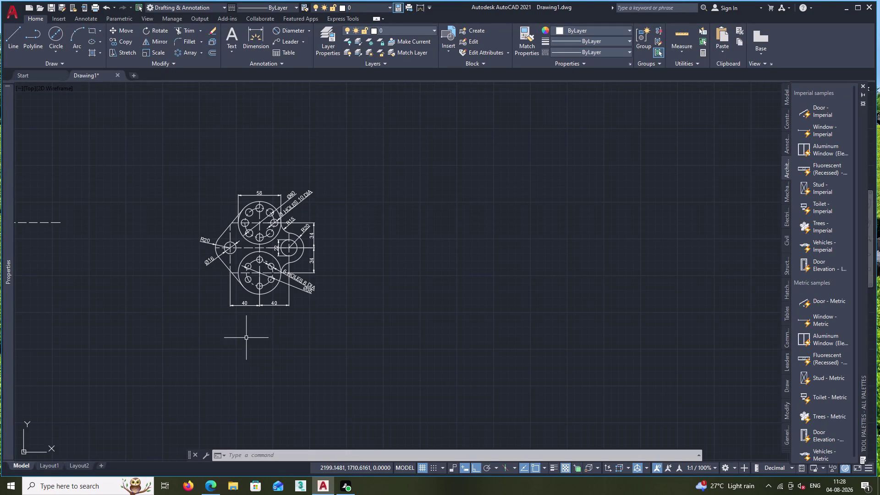
Draw a long horizontal line in blank space beside the existing drawings.
middle_drag(161, 212, 304, 292)
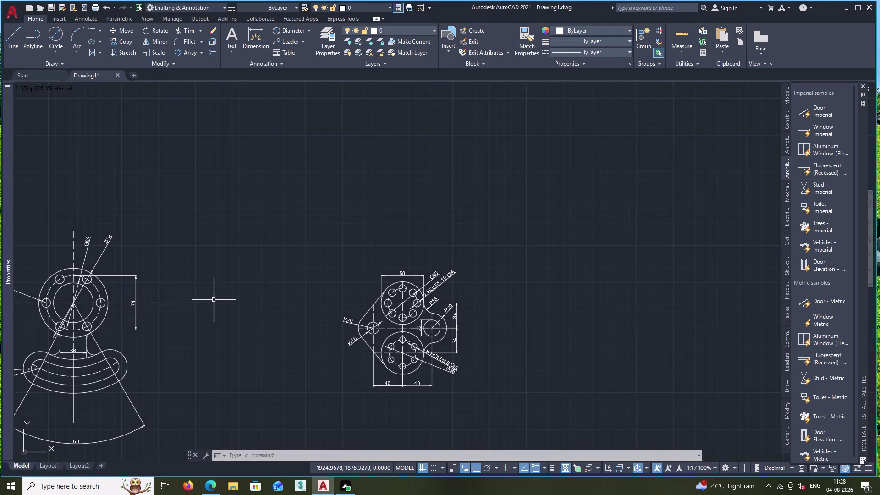
middle_drag(513, 324, 382, 296)
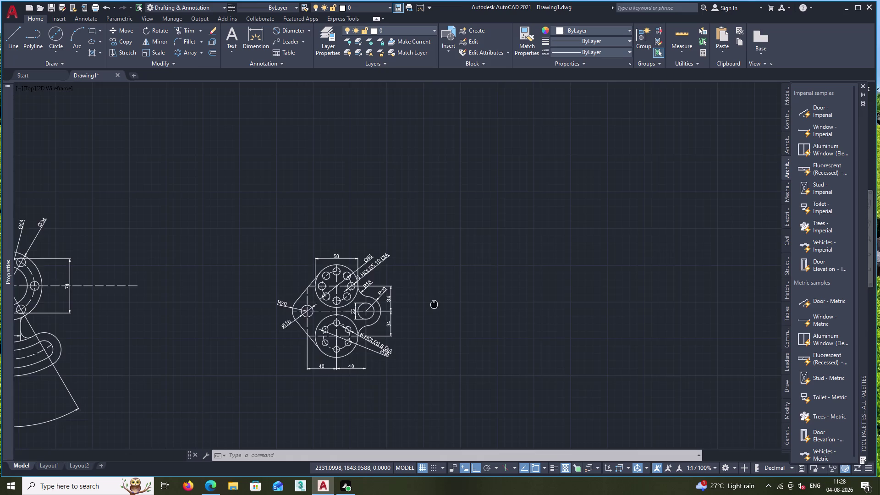
middle_drag(381, 296, 123, 269)
click(8, 43)
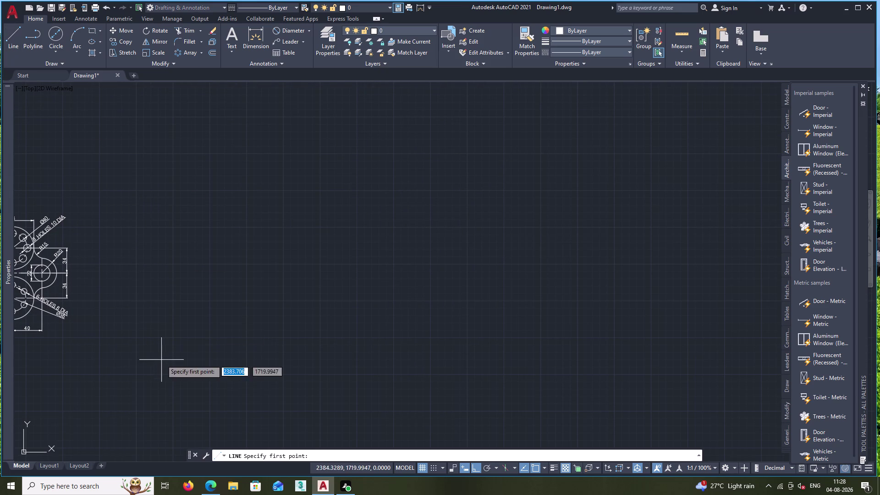
click(166, 280)
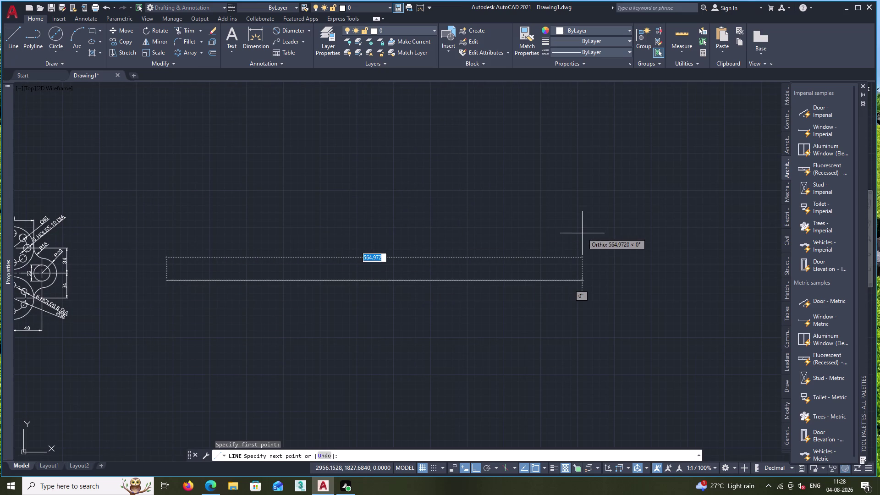
double_click(576, 256)
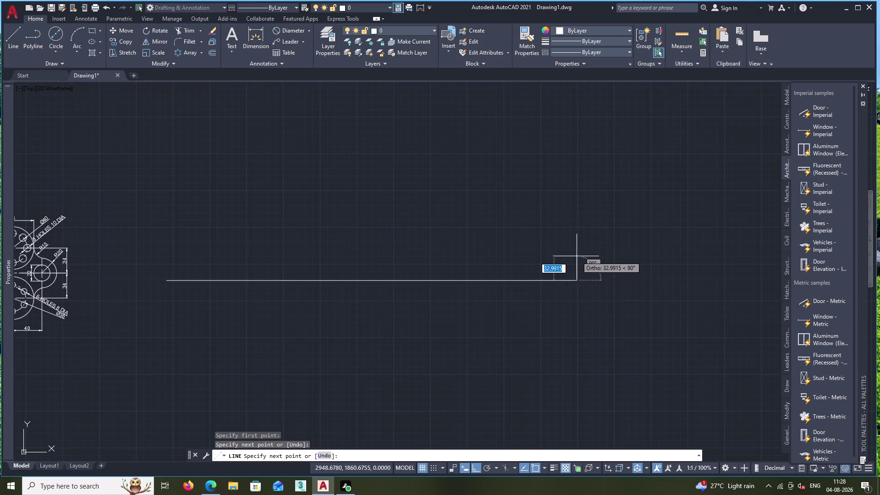
key(Escape)
Draw a vertical line crossing the horizontal line.
key(space)
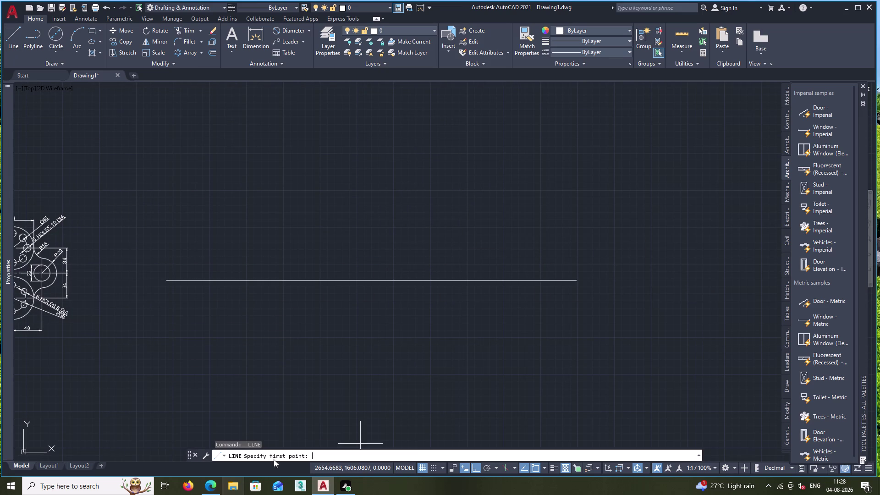
drag(341, 418, 345, 372)
click(289, 89)
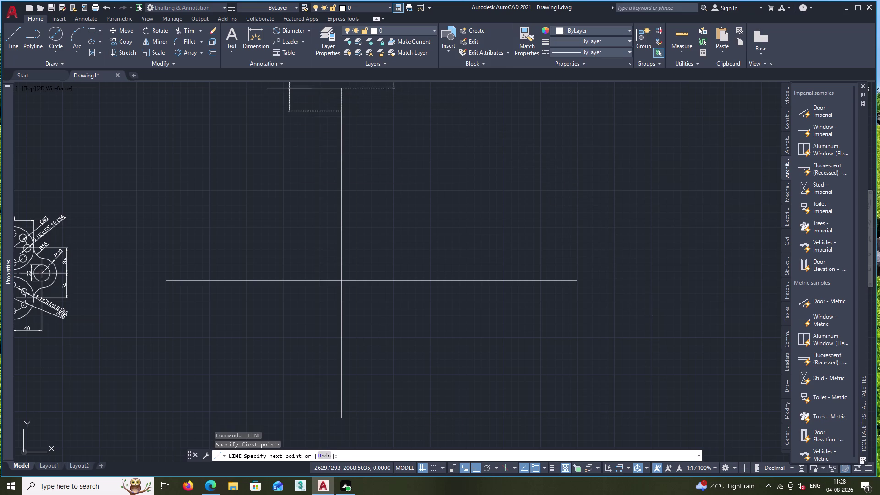
key(Escape)
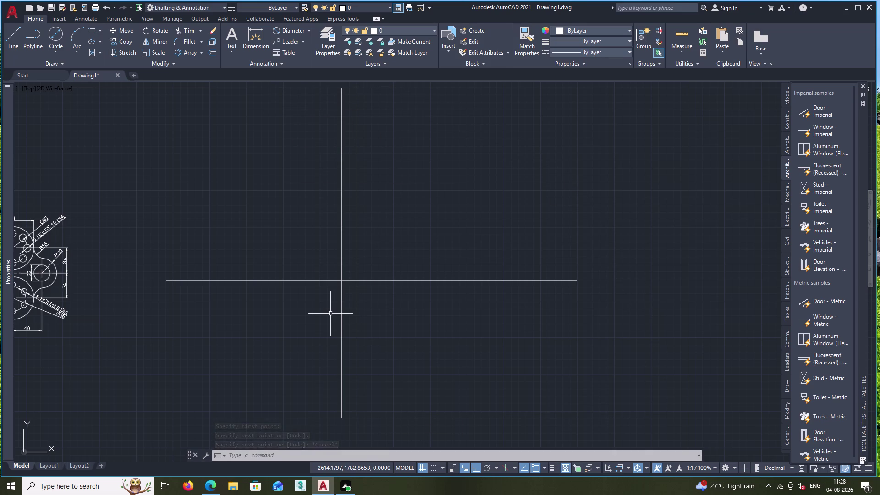
click(53, 38)
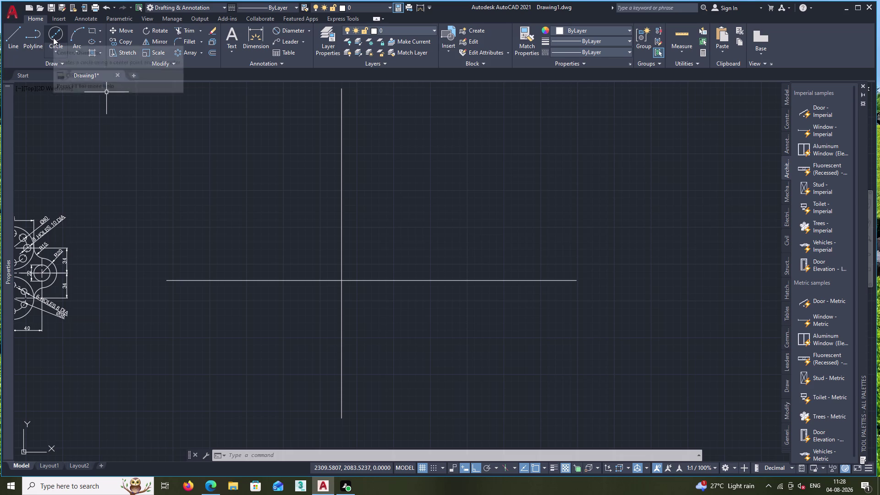
Draw a 38-diameter circle centred on the line intersection, then select the horizontal line.
click(342, 280)
text(38)
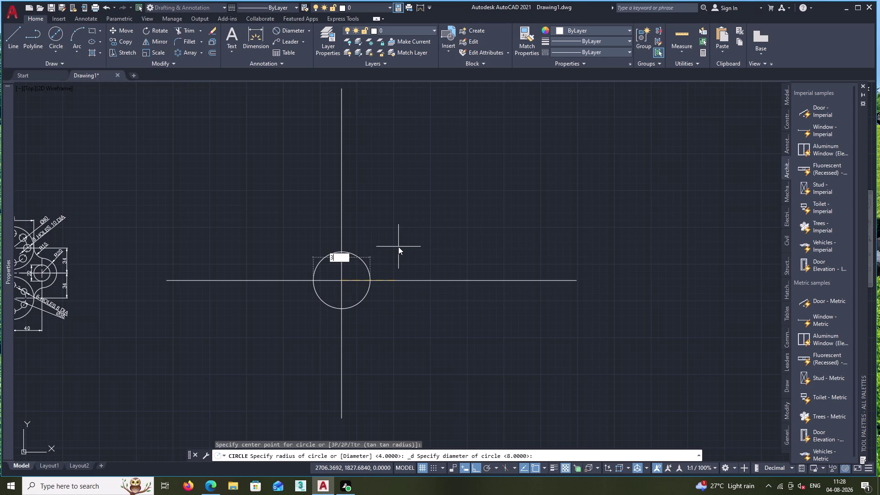
key(Return)
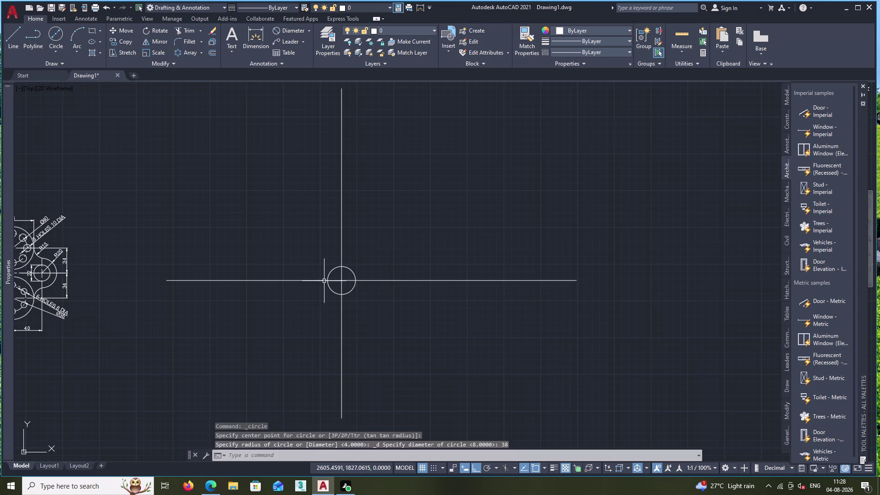
scroll(up, 3)
middle_drag(336, 285, 336, 242)
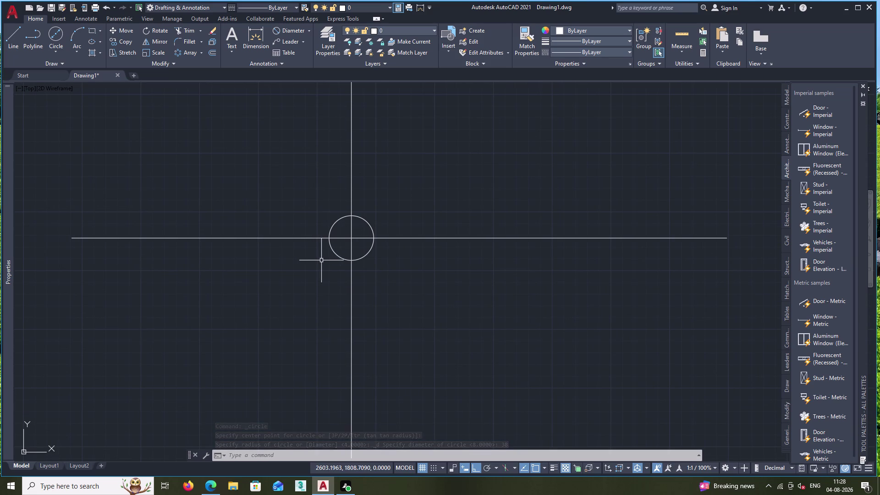
click(445, 239)
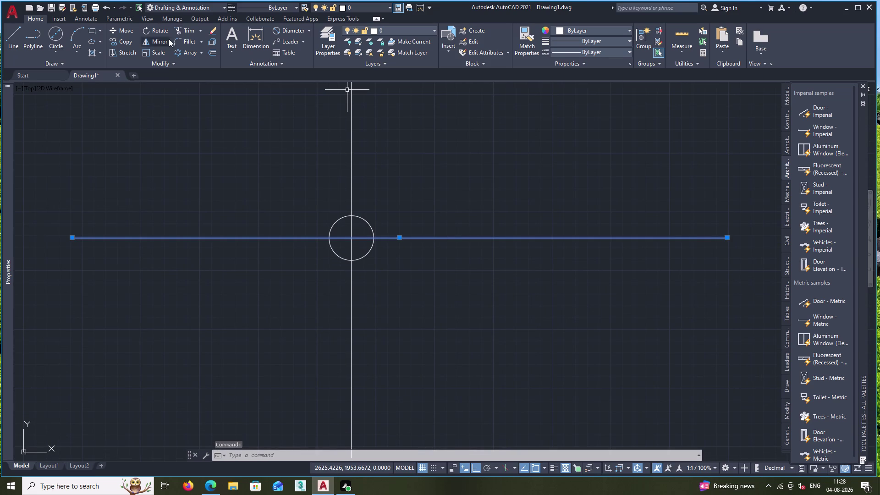
click(212, 54)
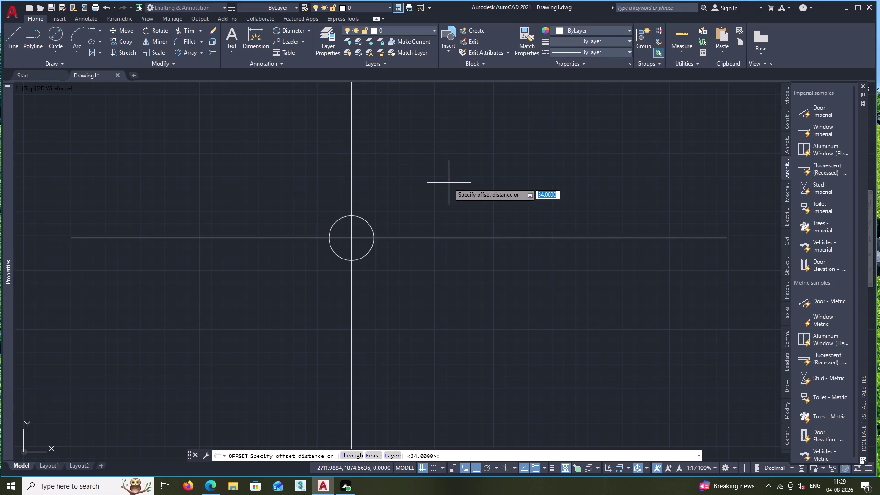
Offset the horizontal line 120 units upward.
text(120)
key(Return)
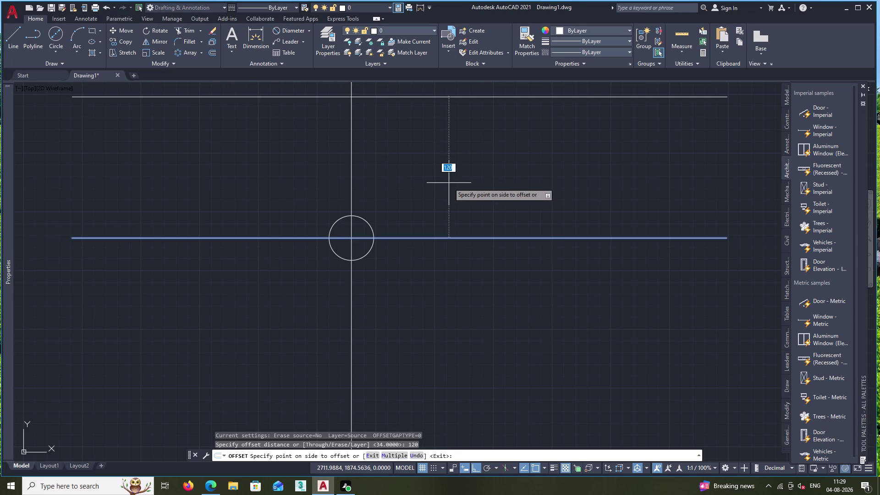
click(448, 183)
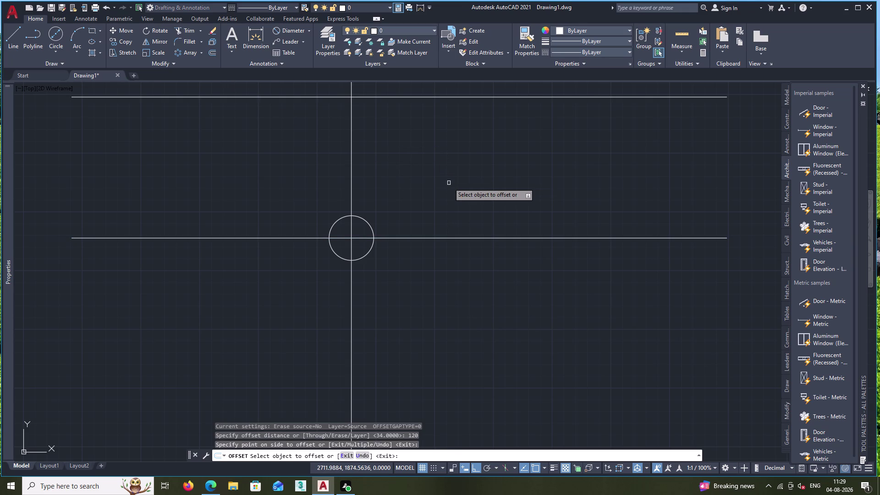
click(449, 239)
Offset the horizontal line 70 downward and the vertical line 38 to the left.
text(7)
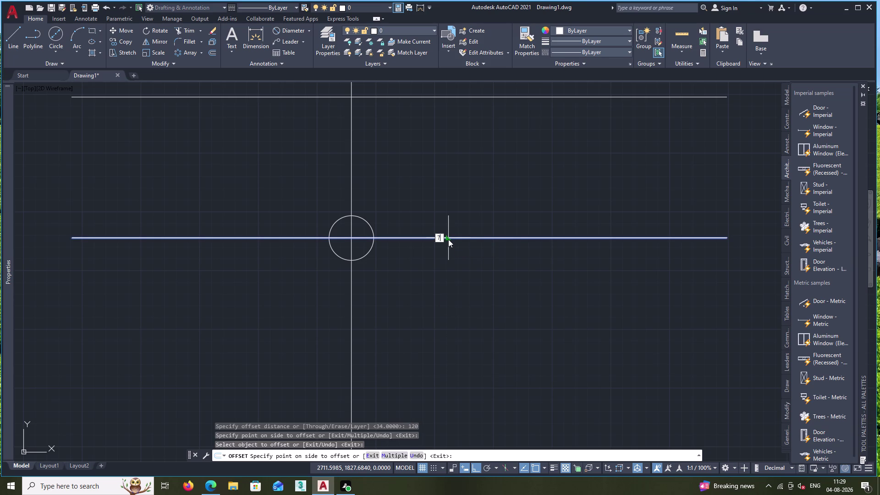
text(0)
key(Return)
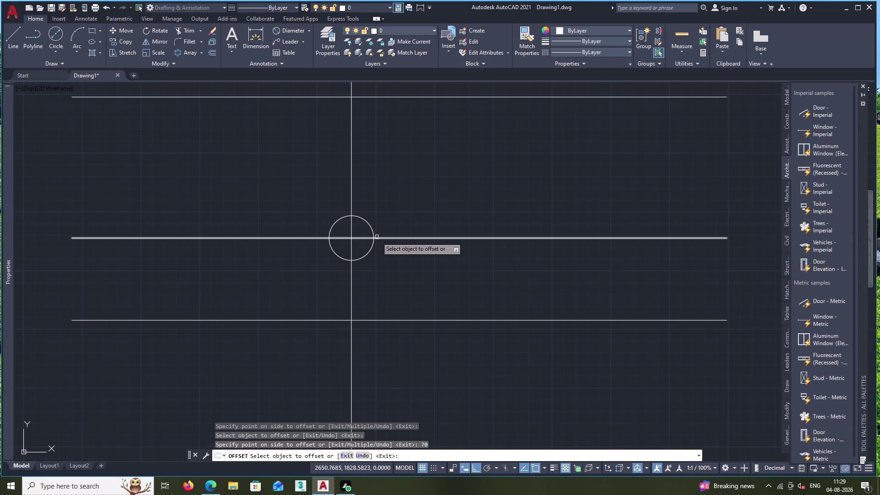
click(350, 194)
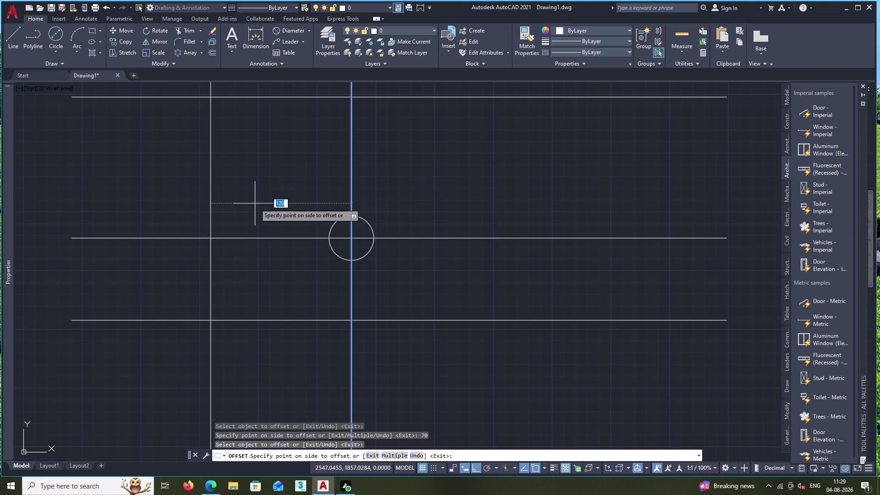
text(38)
key(Return)
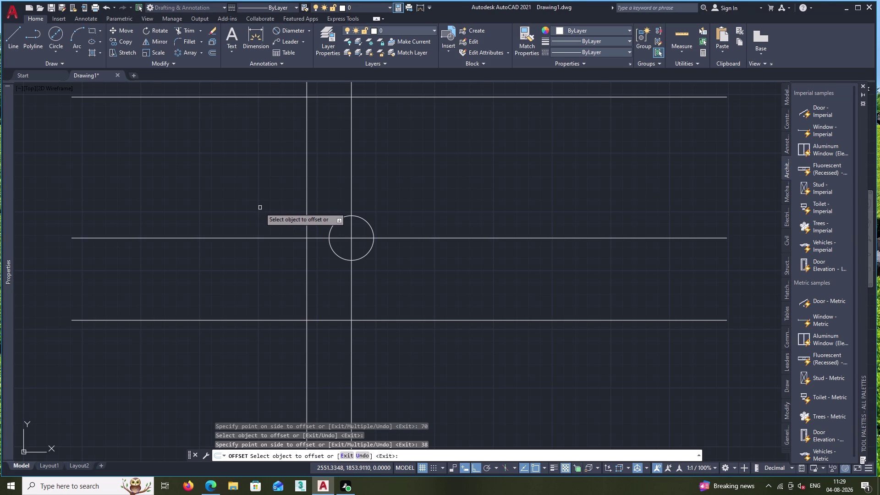
key(Escape)
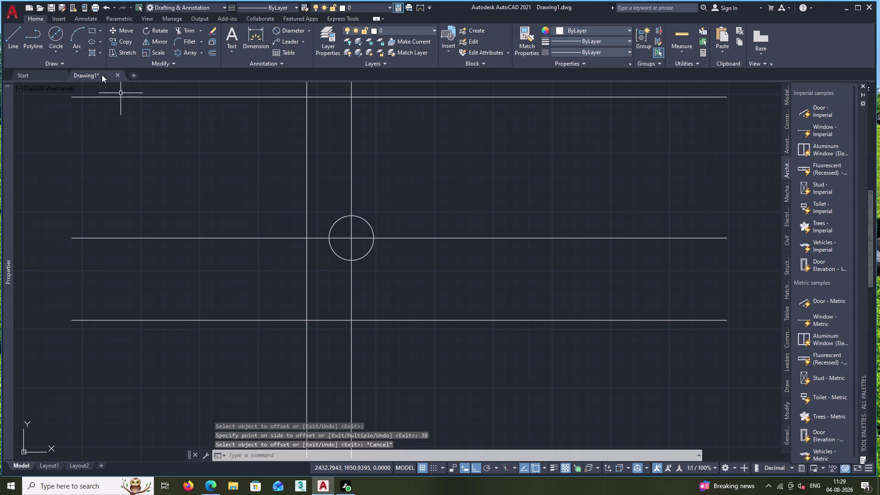
click(52, 35)
middle_drag(154, 162, 119, 234)
scroll(down, 3)
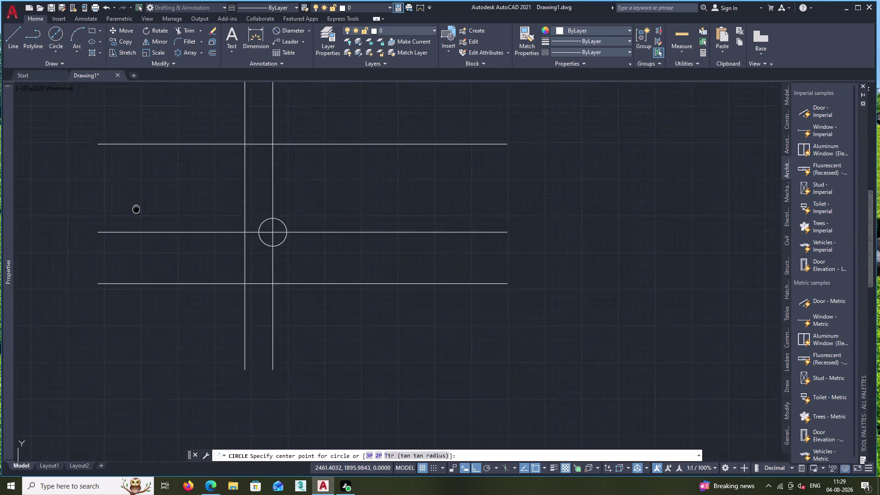
middle_drag(119, 234, 116, 238)
scroll(up, 3)
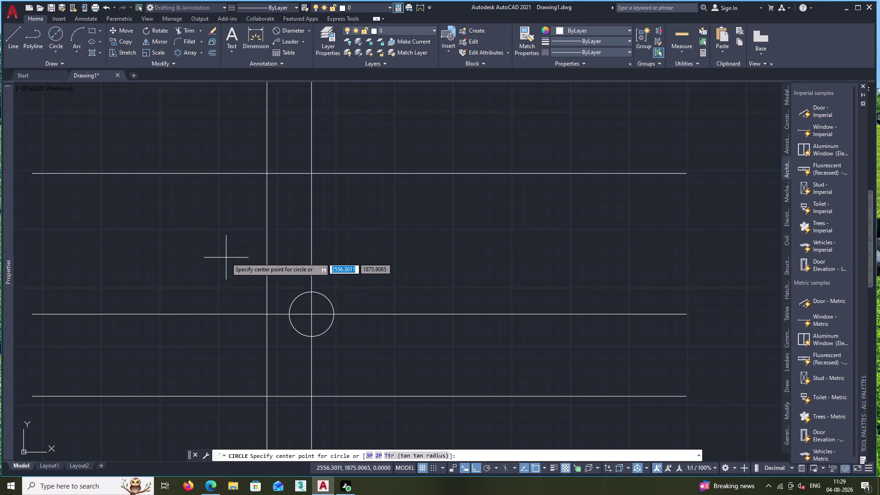
middle_drag(215, 269, 238, 196)
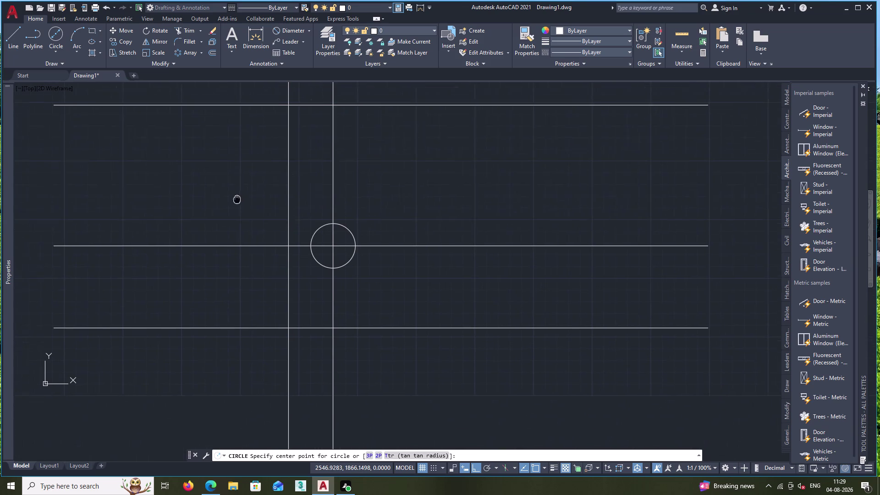
middle_drag(238, 197, 239, 194)
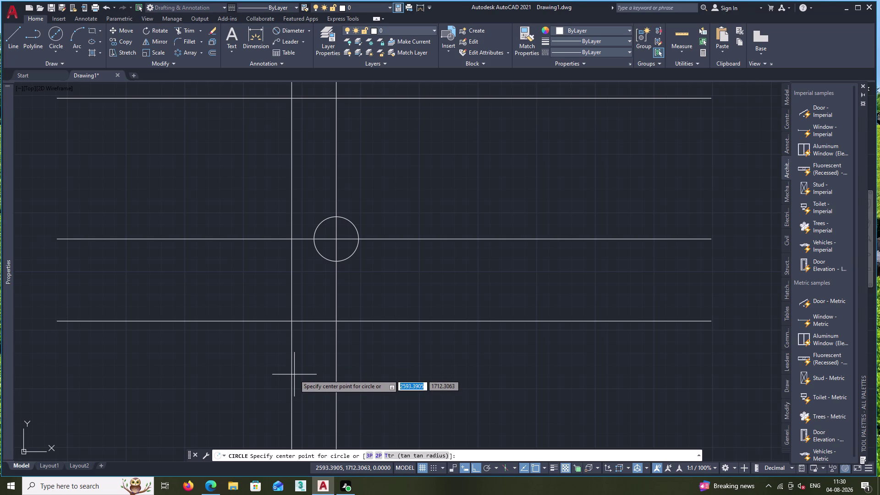
key(Escape)
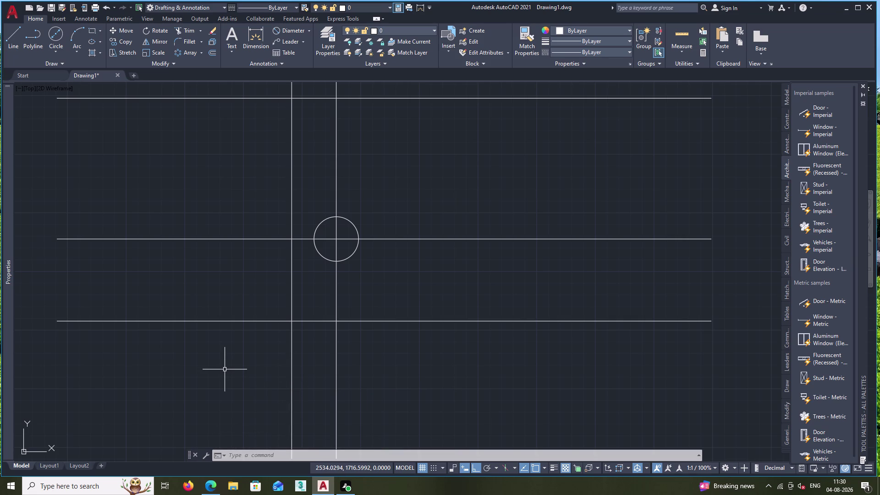
click(291, 147)
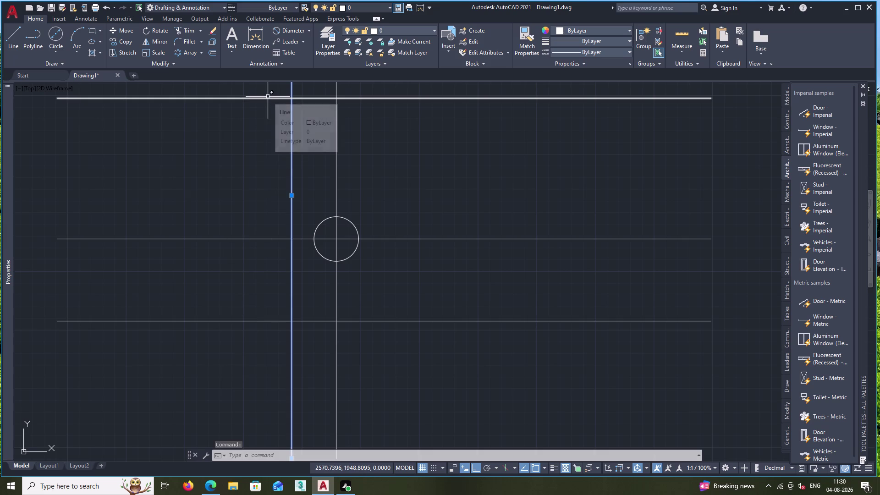
key(Escape)
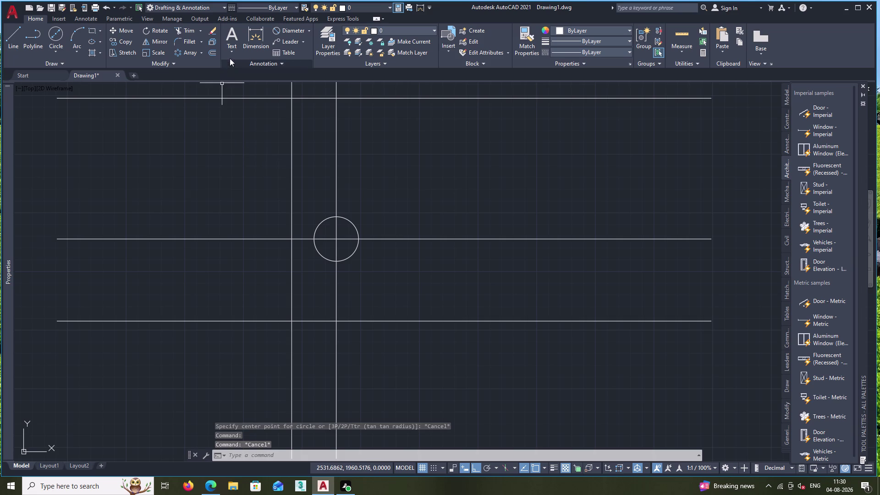
click(186, 28)
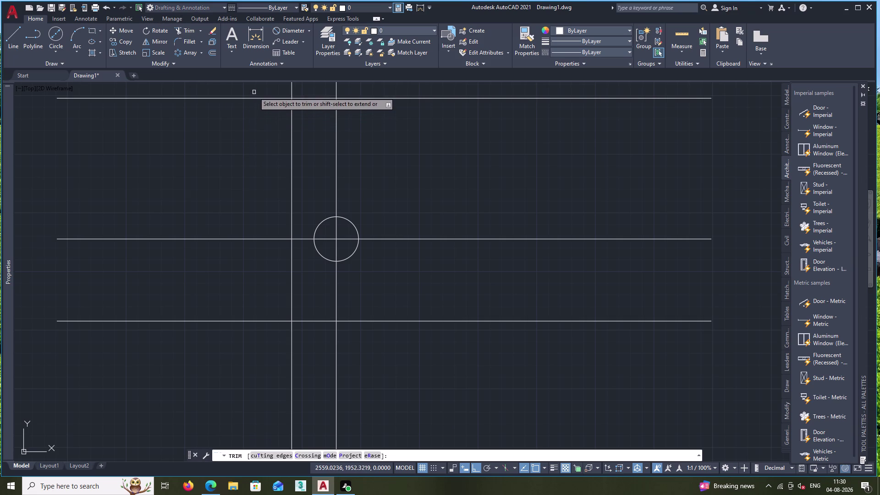
Try fence-trimming the top line's left stub at the right vertical, then cancel.
drag(253, 92, 242, 125)
middle_drag(269, 98, 267, 132)
scroll(down, 3)
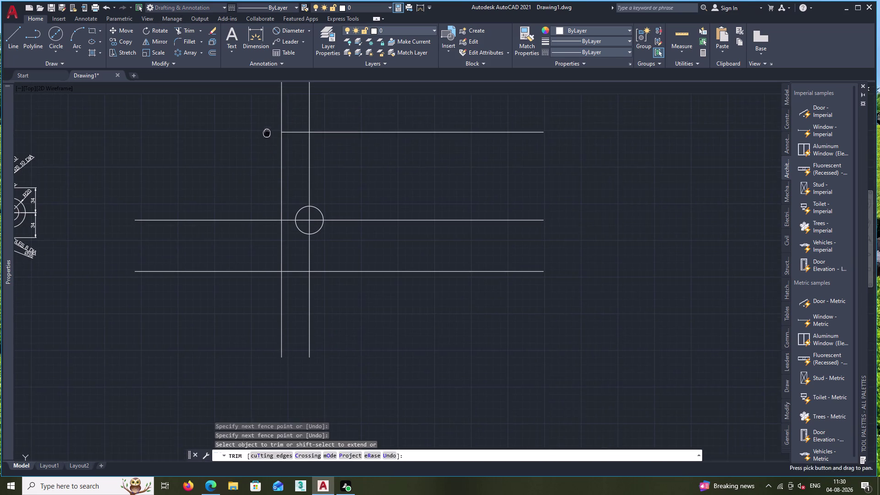
drag(269, 114, 372, 104)
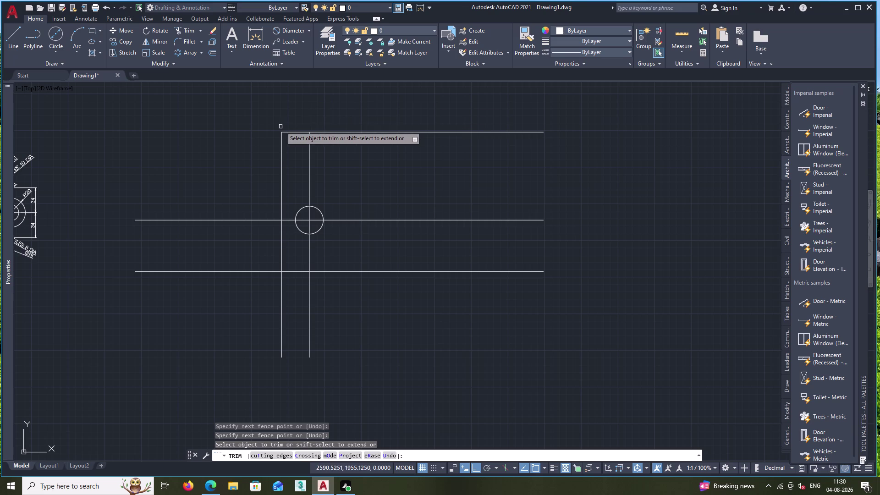
drag(291, 119, 293, 140)
drag(289, 127, 268, 131)
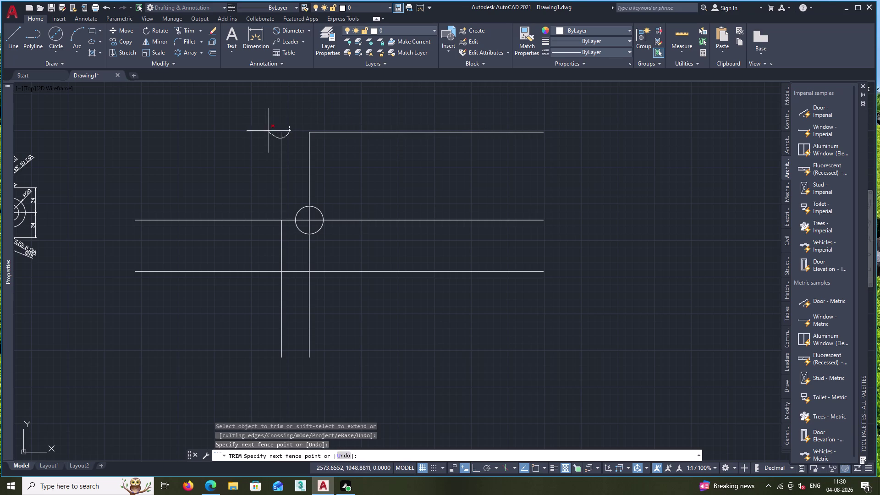
drag(268, 131, 268, 129)
key(Escape)
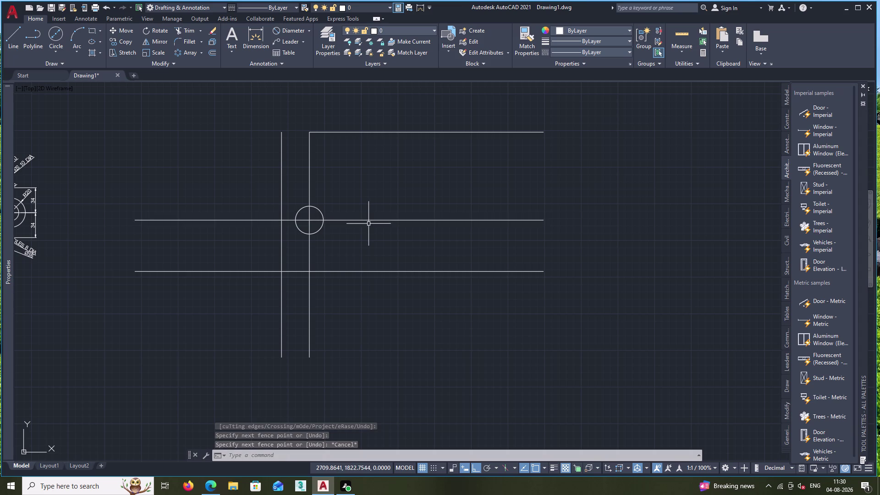
key(Escape)
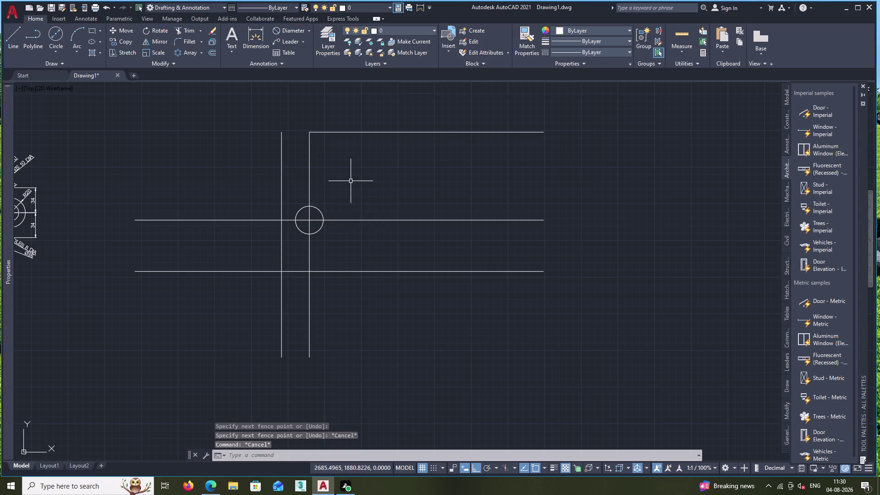
Recentre the view on the circle and select the lower horizontal line.
scroll(up, 3)
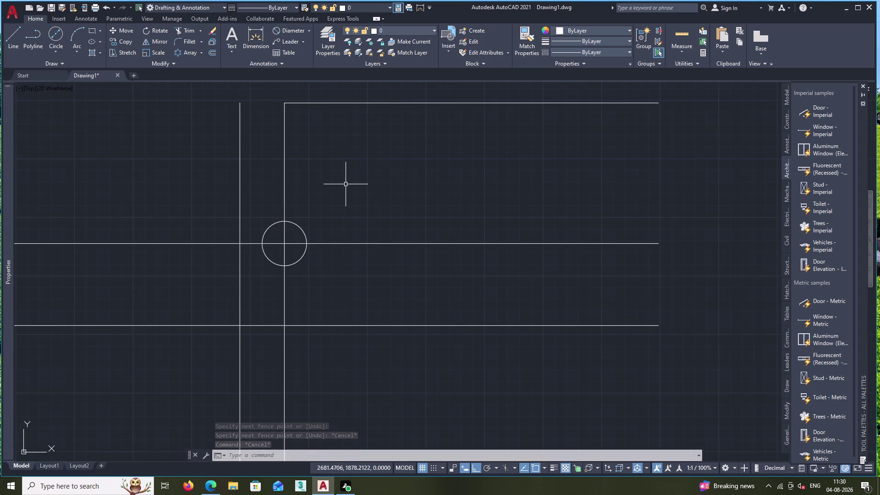
middle_click(345, 184)
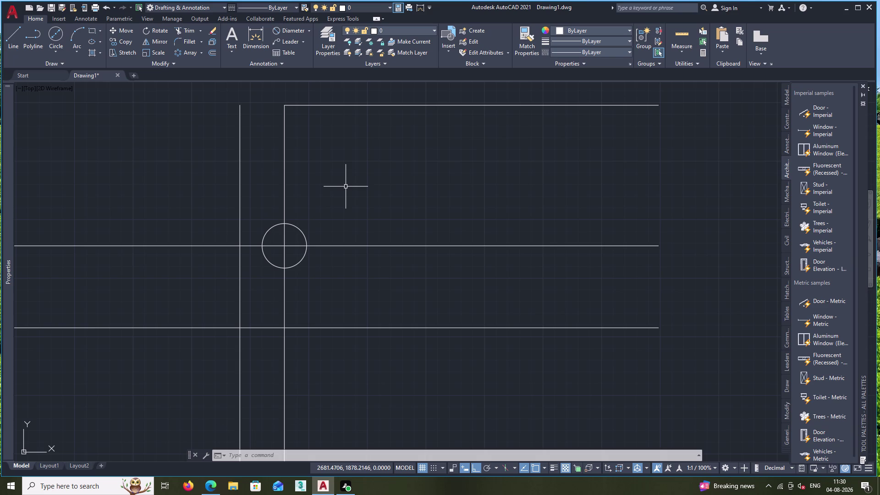
middle_drag(343, 309, 346, 308)
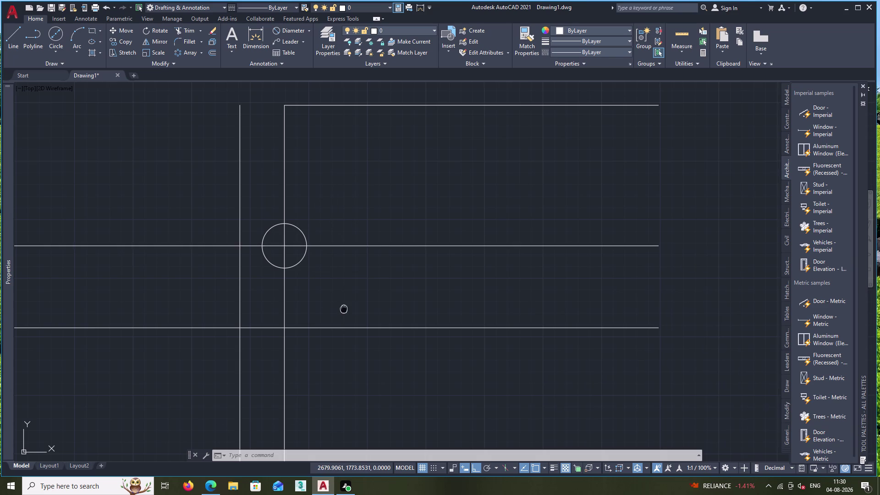
middle_drag(345, 309, 391, 267)
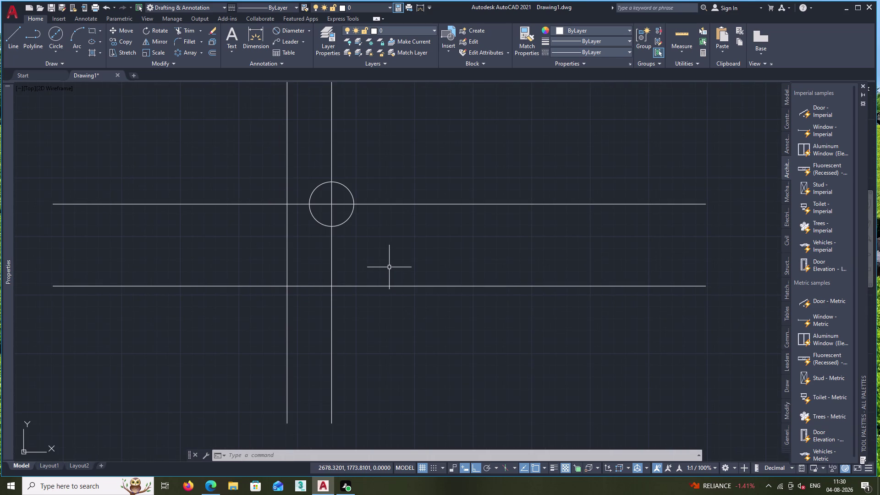
click(269, 286)
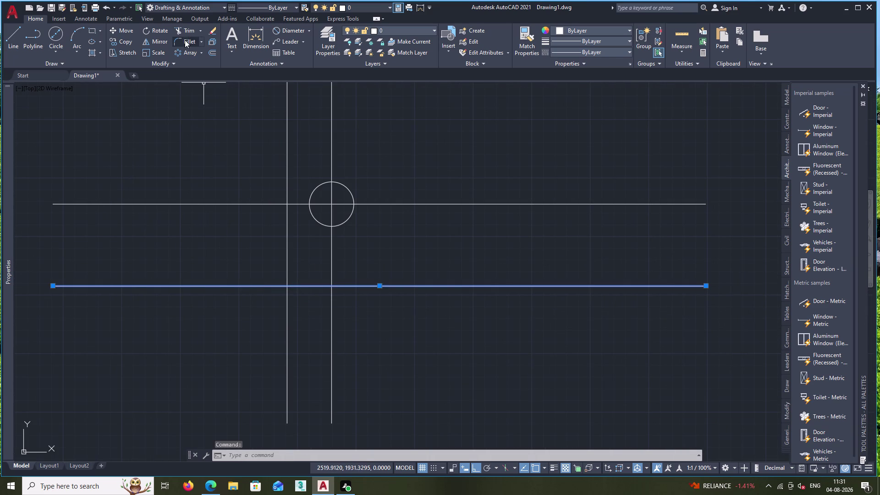
click(209, 53)
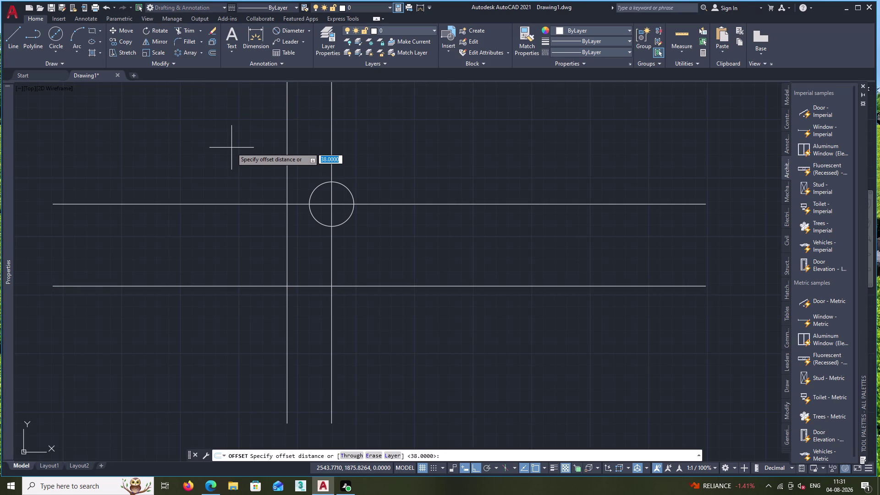
text(144)
key(Return)
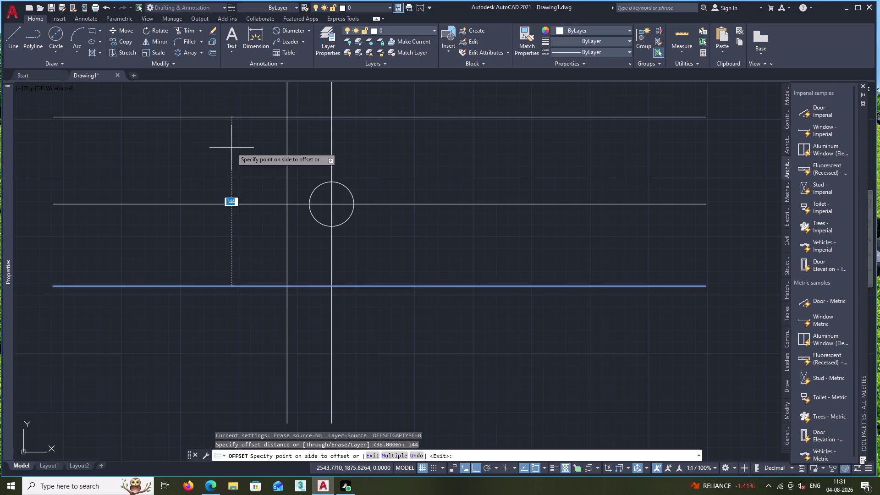
scroll(down, 3)
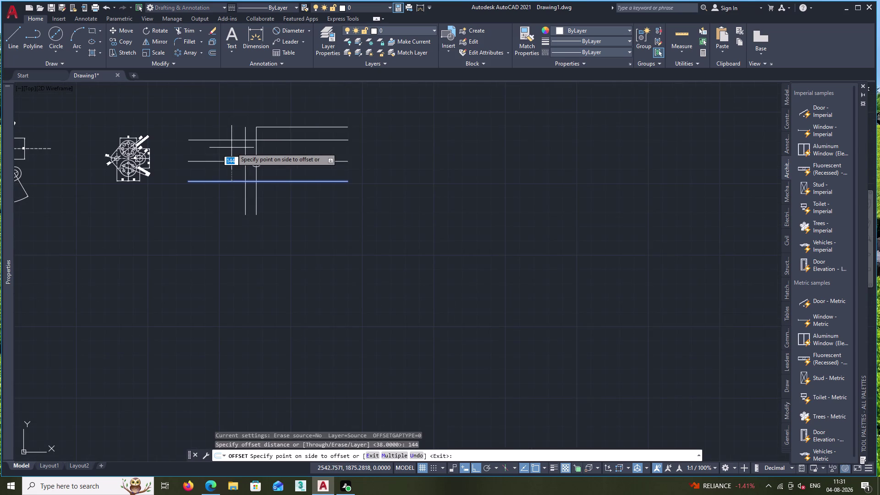
scroll(up, 3)
click(232, 148)
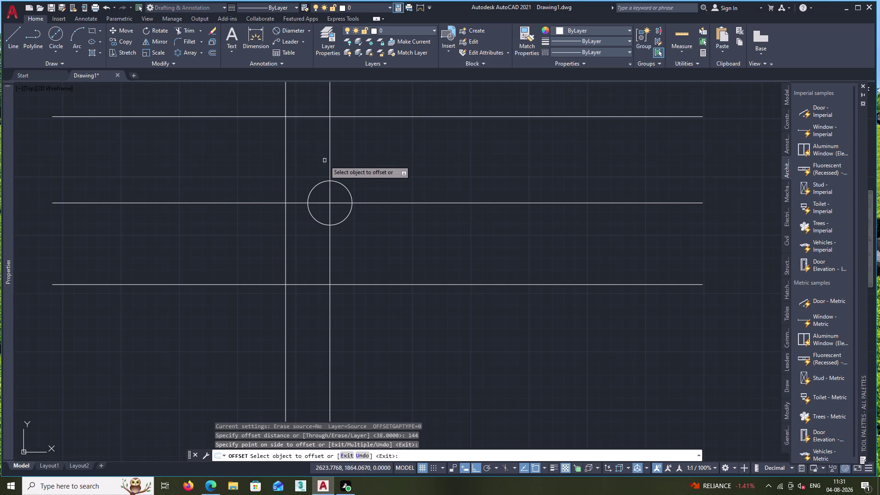
middle_drag(381, 161, 377, 207)
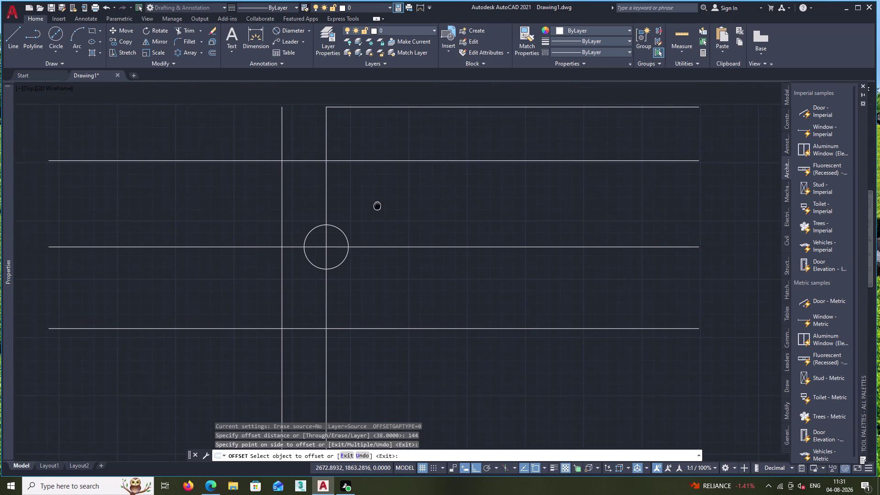
middle_drag(378, 207, 377, 211)
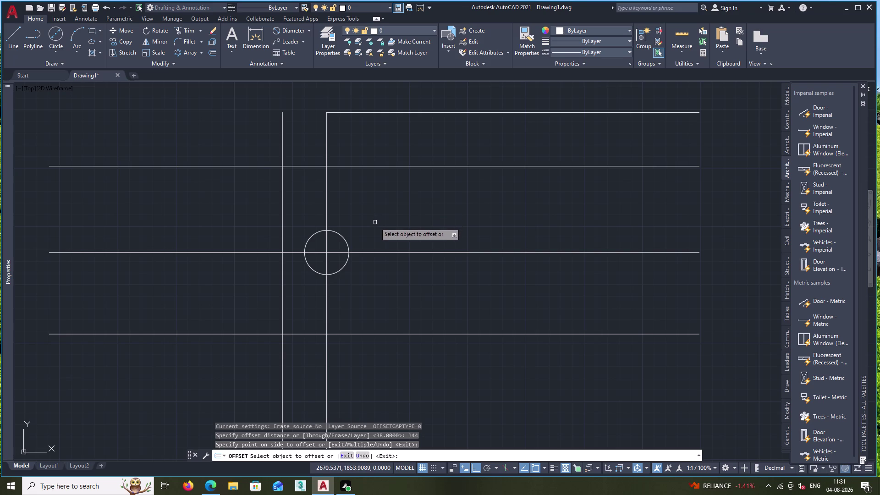
key(Escape)
key(ctrl+z)
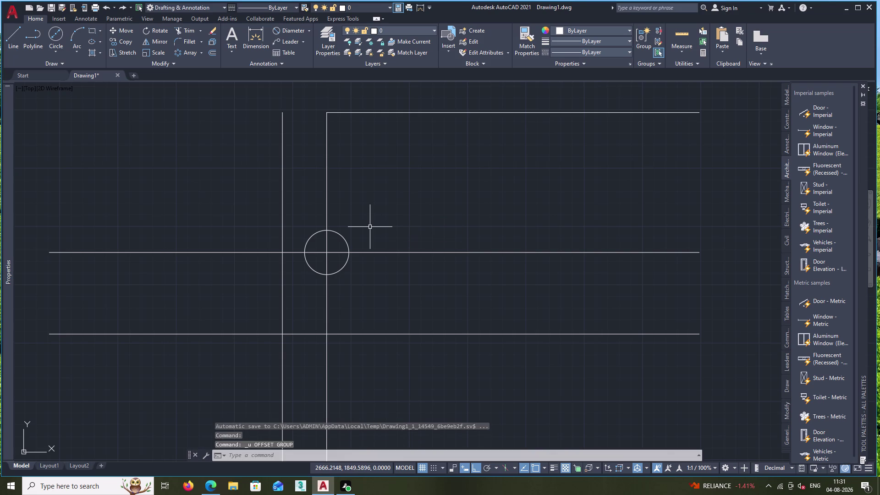
key(ctrl+z)
Select and delete several construction lines, then undo the deletion.
drag(245, 202, 246, 299)
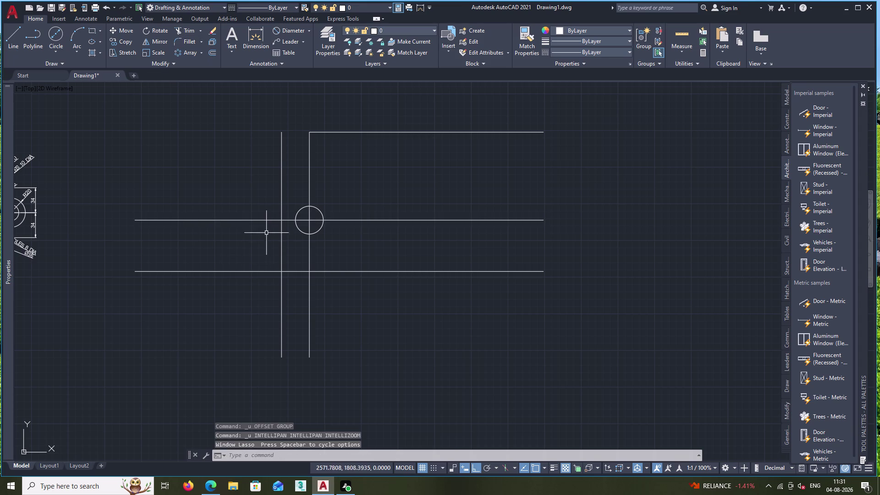
click(258, 221)
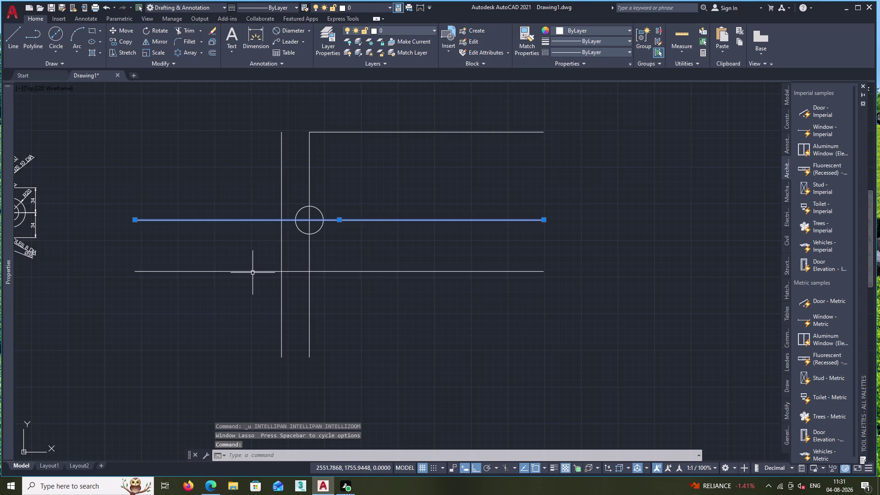
click(252, 272)
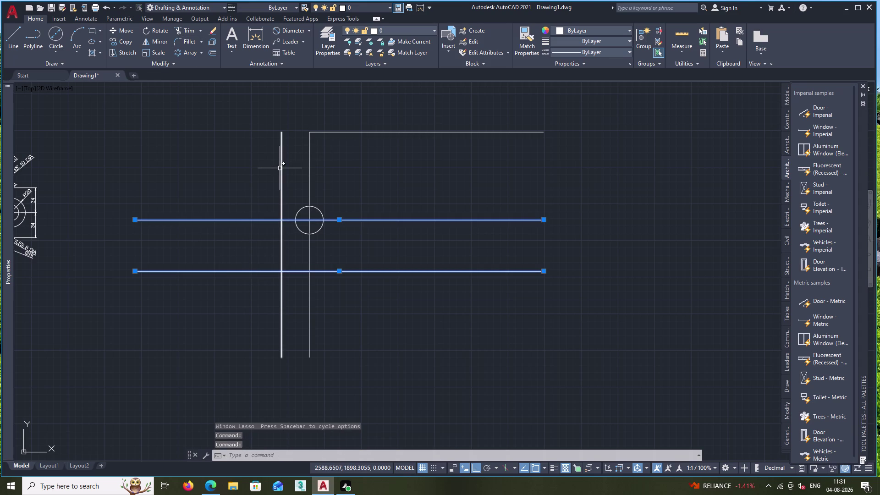
double_click(281, 168)
click(332, 165)
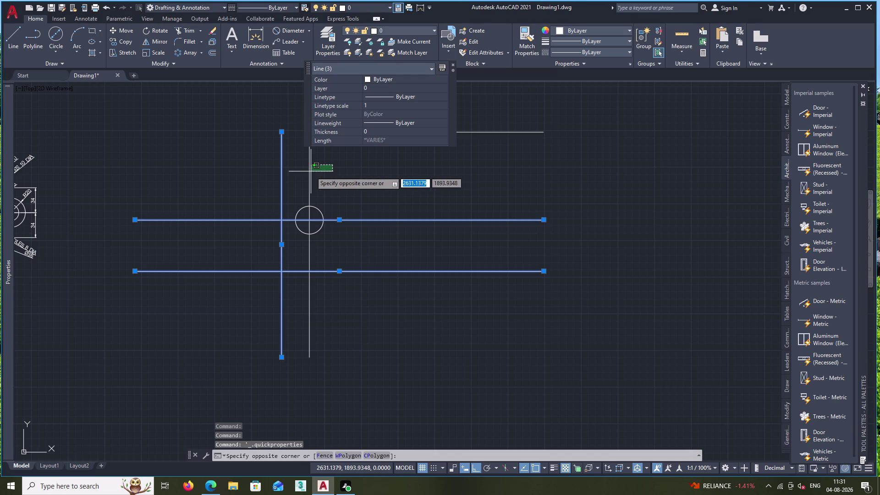
click(308, 174)
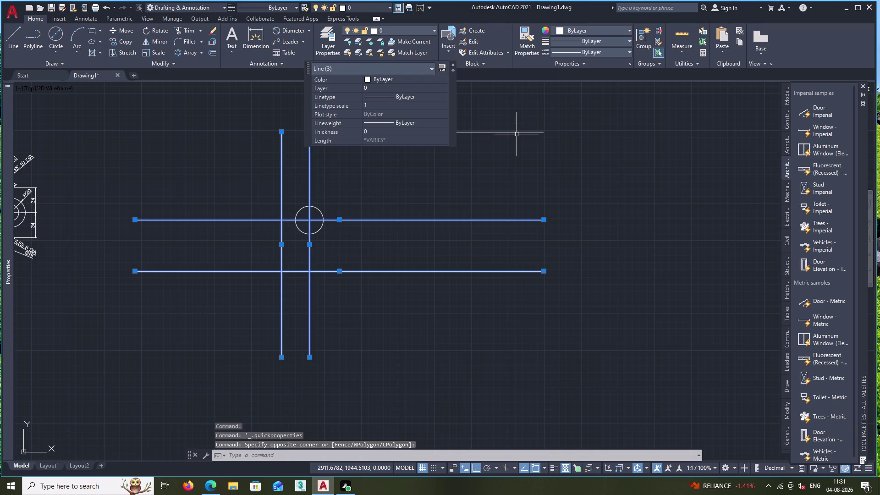
click(516, 133)
key(Delete)
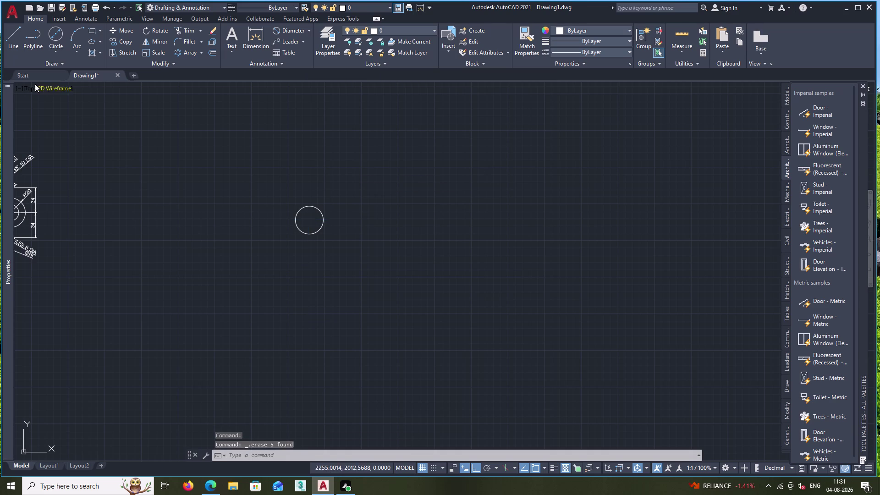
key(z)
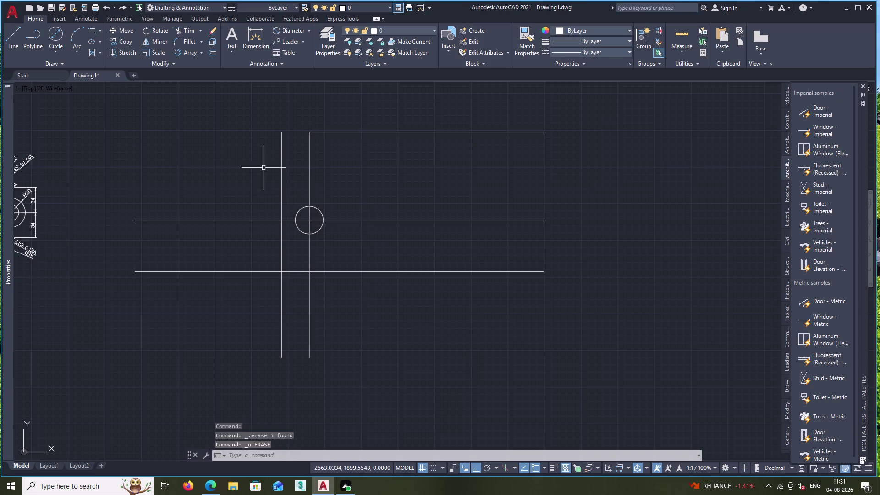
Delete the left vertical, lower horizontal and top corner lines.
click(279, 171)
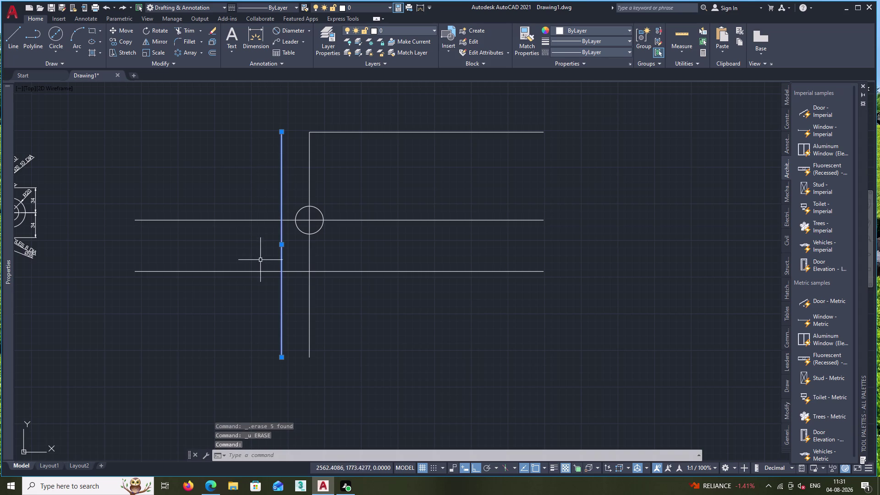
click(261, 272)
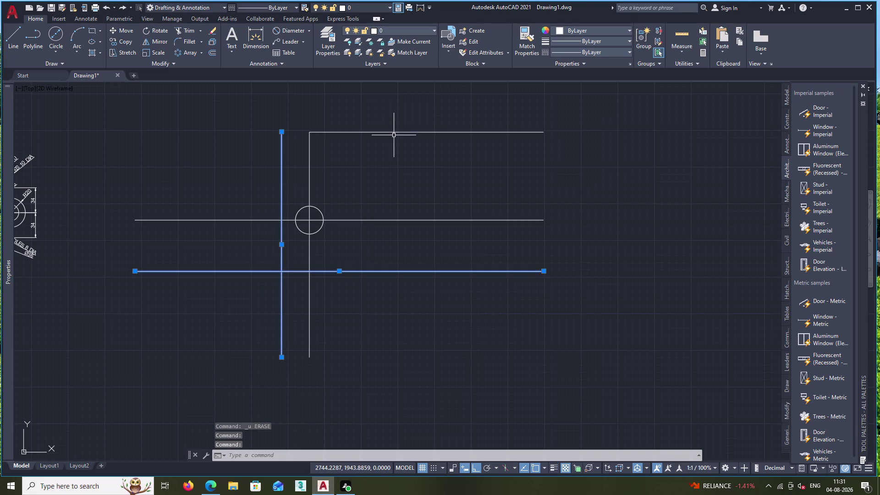
click(394, 133)
key(Delete)
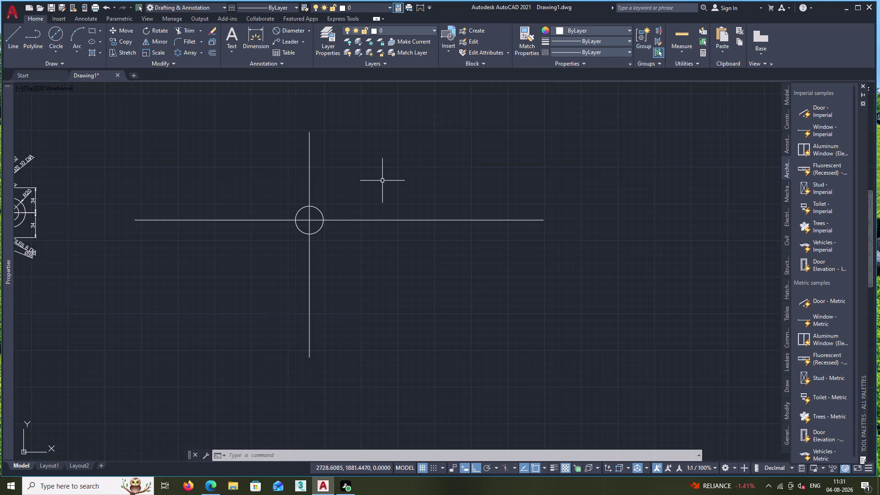
double_click(368, 221)
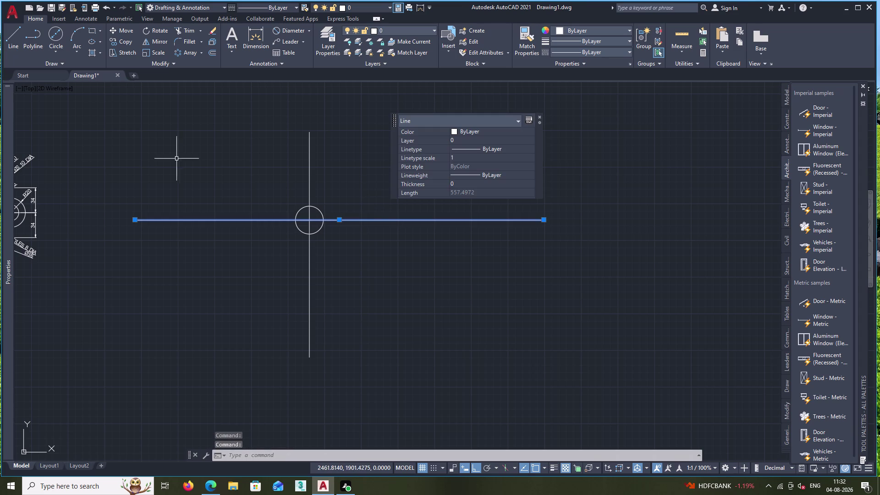
Offset the horizontal centre line 70 units downward, then cancel.
click(211, 52)
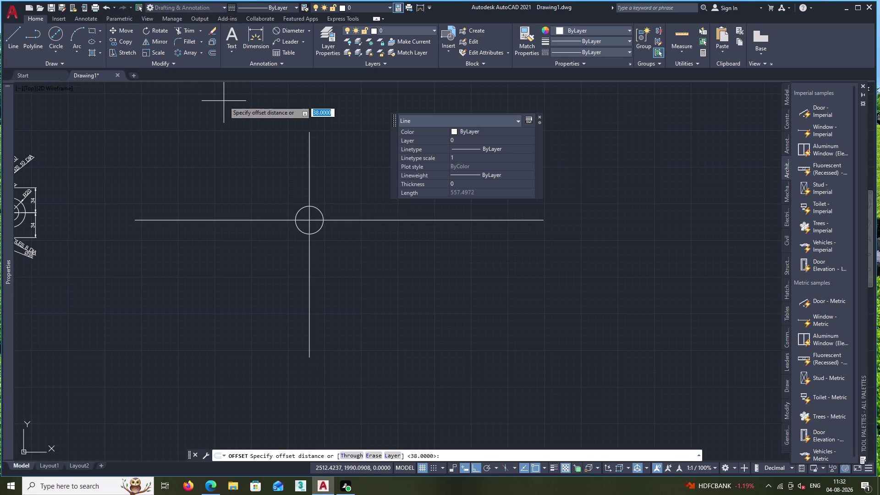
text(71)
key(BackSpace)
key(0)
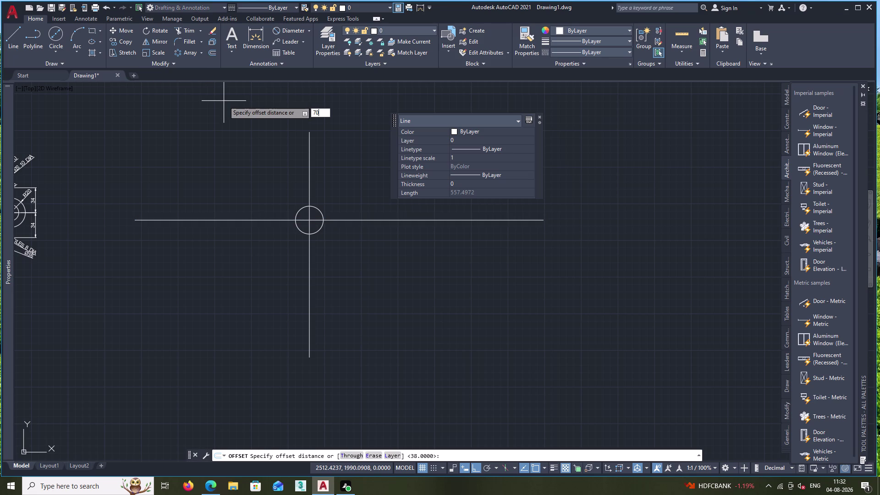
key(Return)
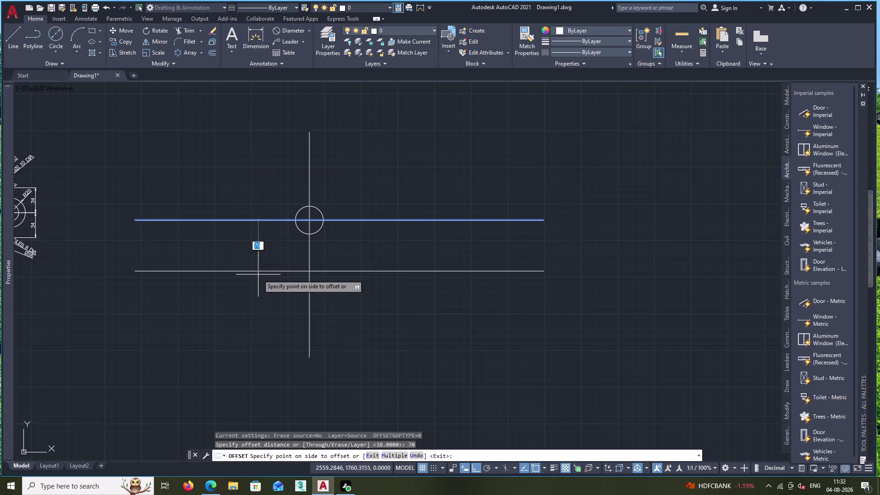
click(258, 297)
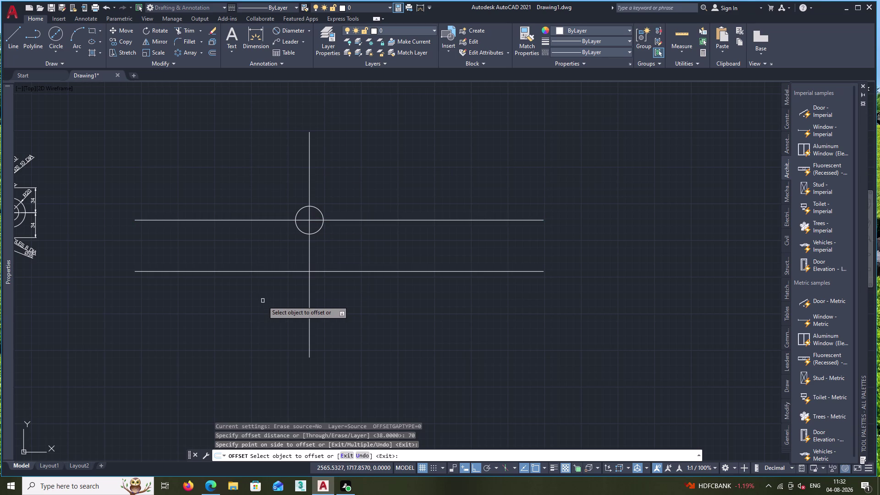
key(Escape)
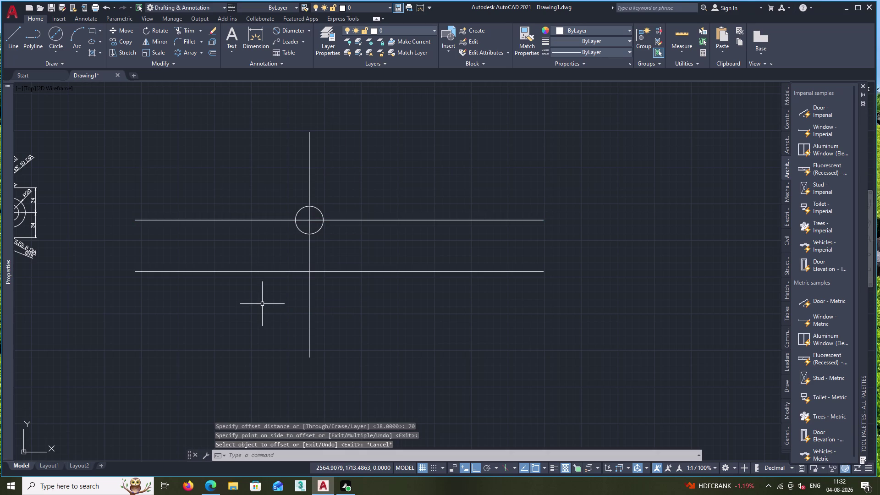
Offset the vertical centre line 38 units to the left and 38 to the right.
click(310, 254)
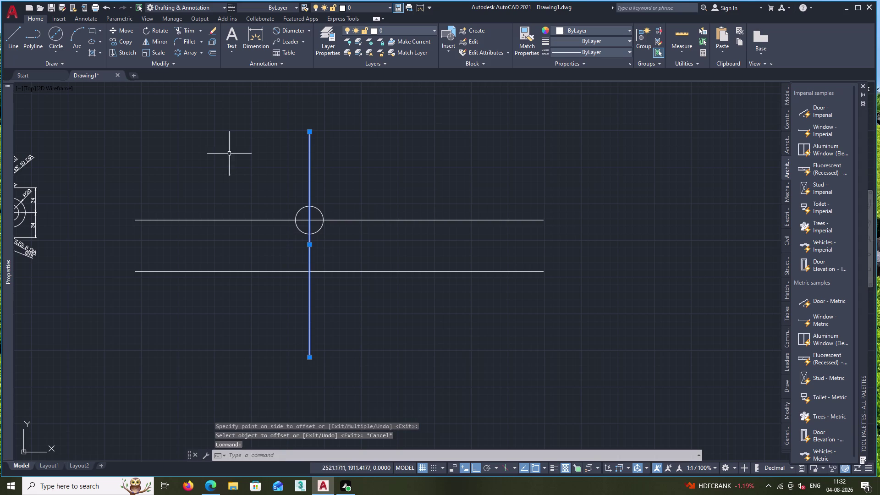
click(209, 50)
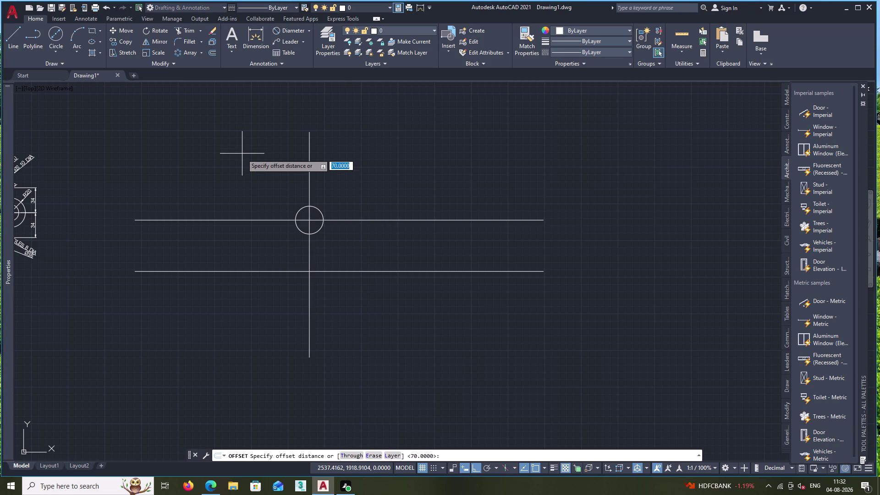
text(38)
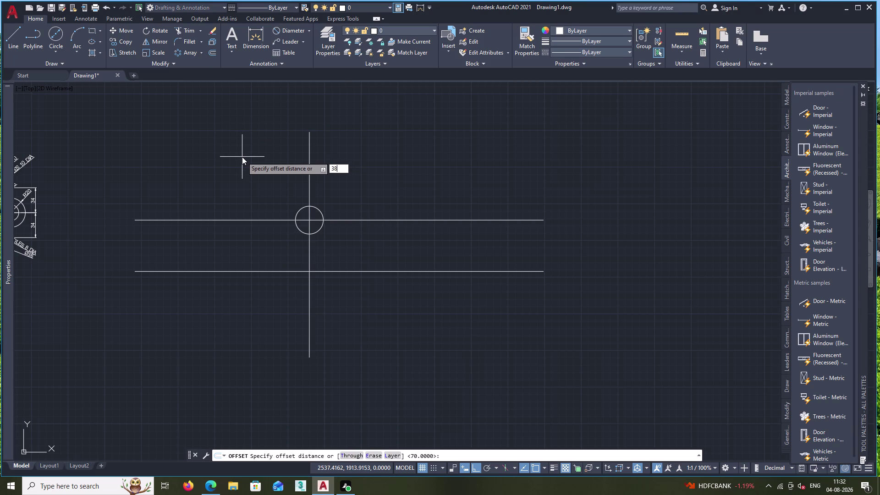
key(Return)
click(242, 156)
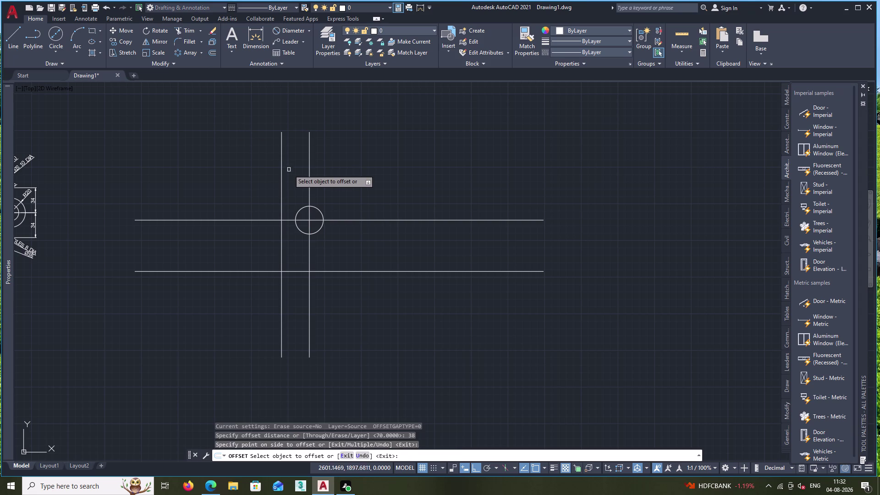
click(309, 169)
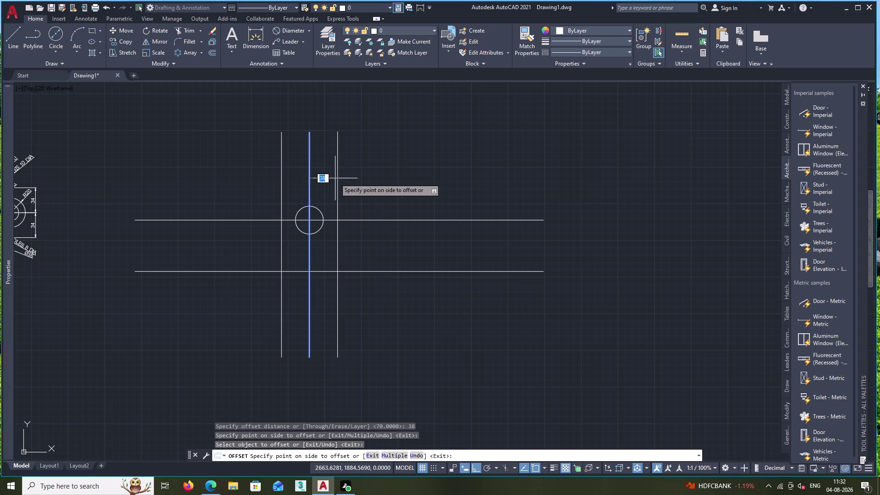
click(336, 180)
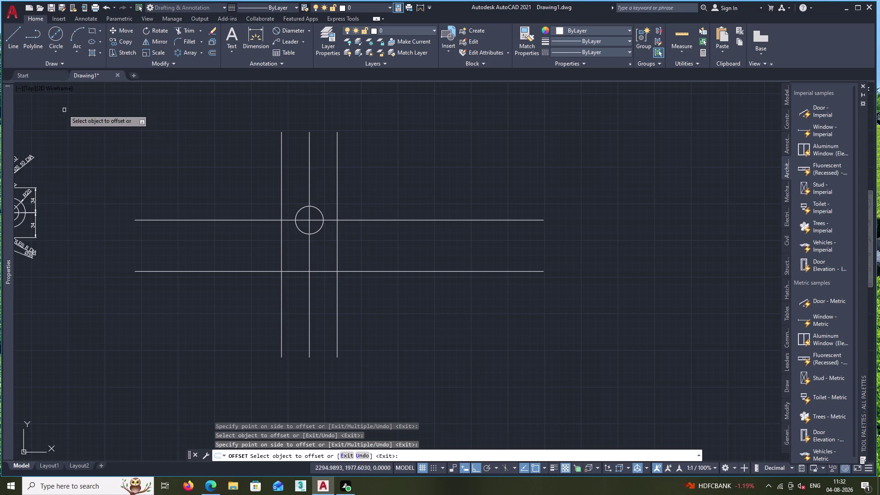
key(Escape)
click(11, 42)
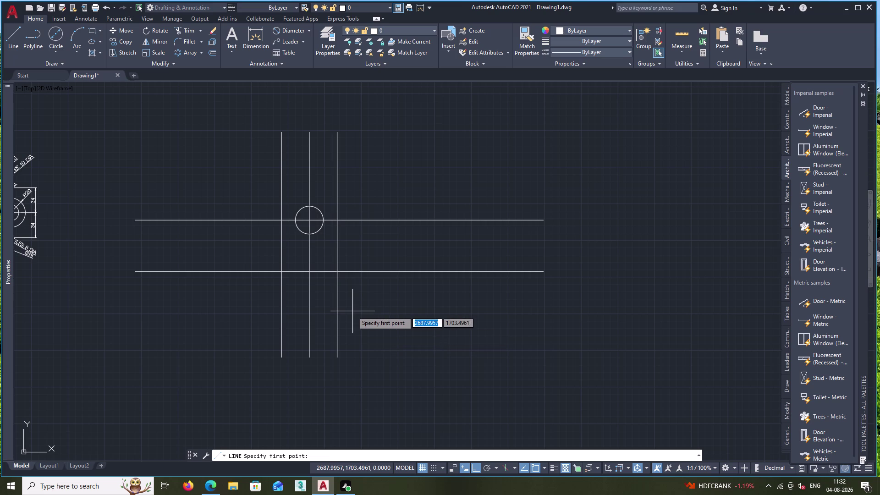
Trim the lower horizontal line's left end back to the left vertical line.
key(Escape)
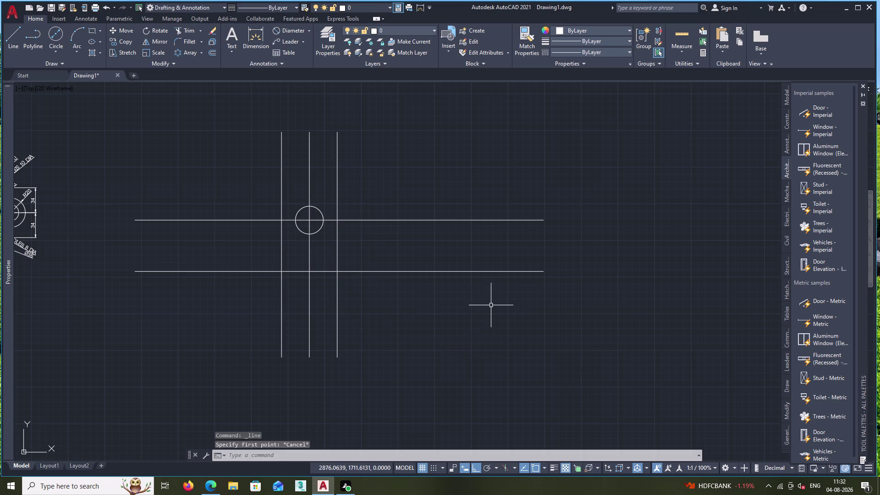
double_click(186, 31)
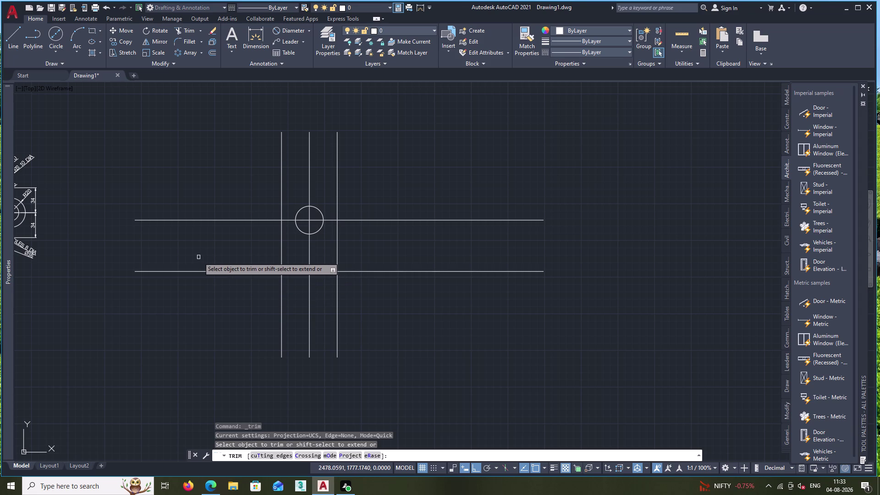
drag(198, 257, 193, 286)
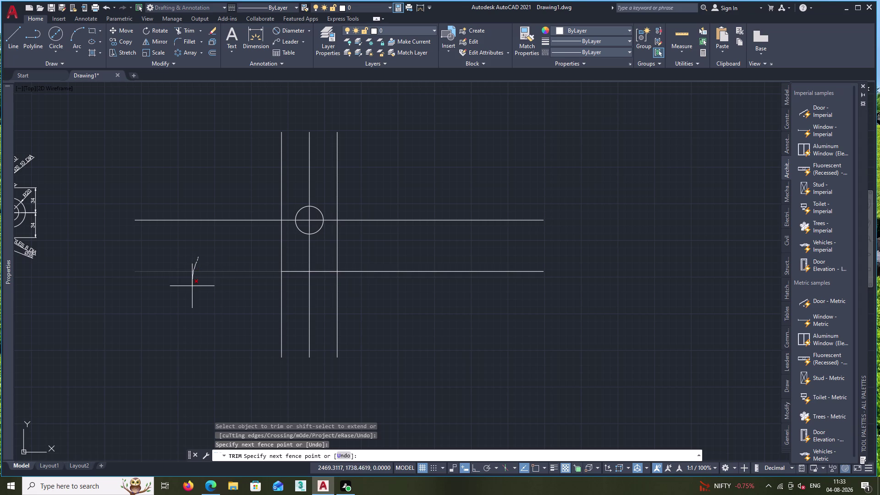
drag(192, 286, 191, 296)
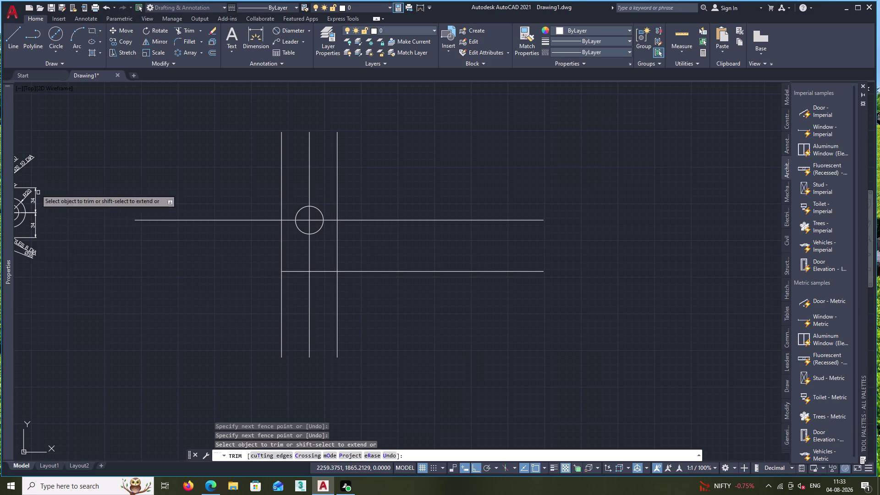
Draw a 20-unit line leftward from the lower line's new end.
click(11, 45)
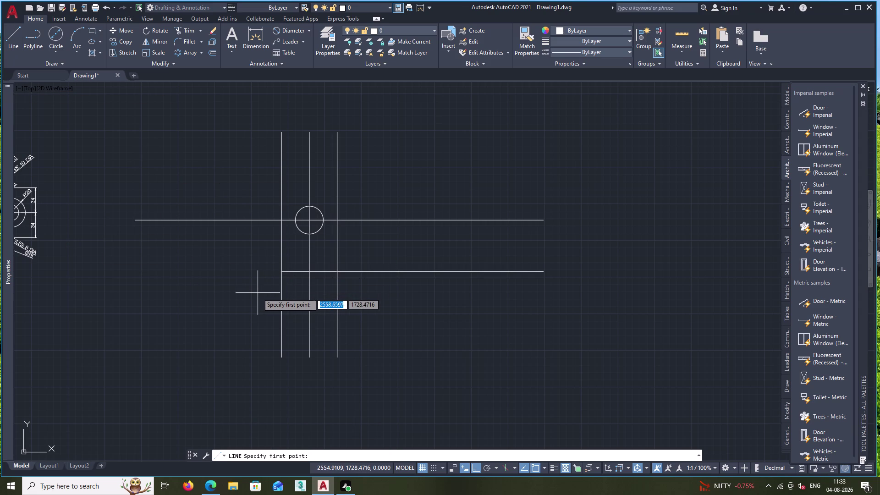
click(281, 272)
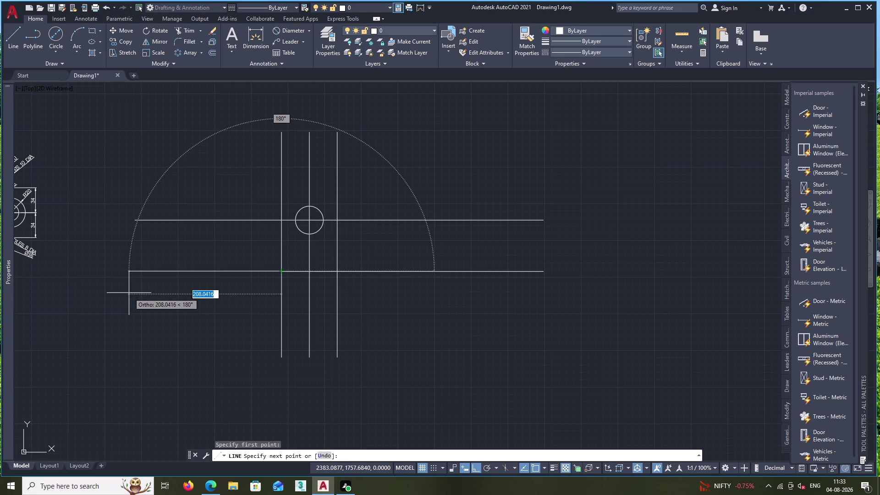
text(20)
key(Return)
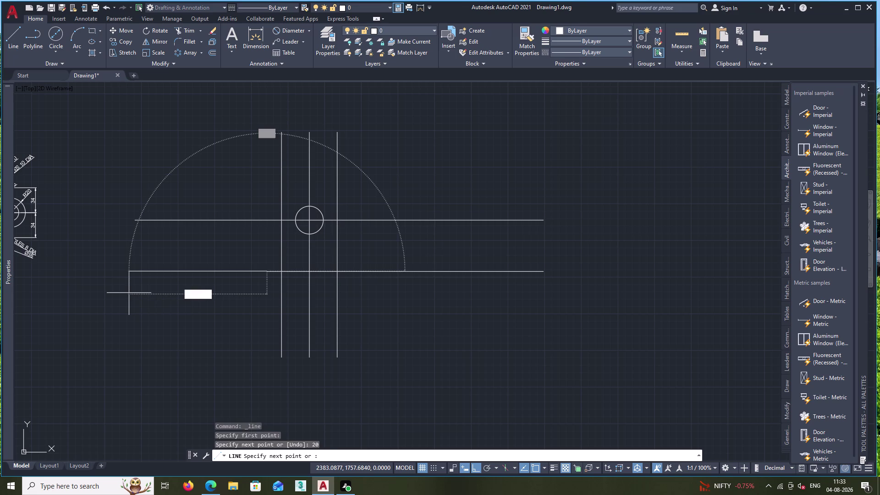
key(Escape)
click(260, 45)
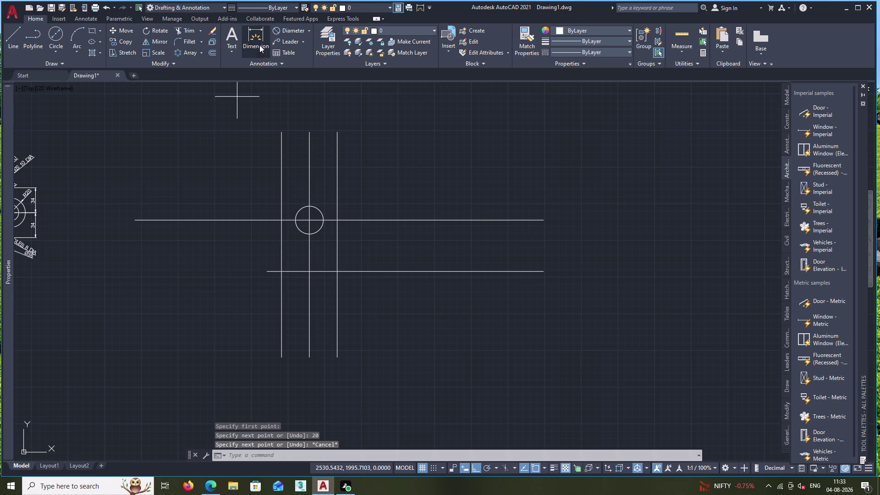
Cancel the started dimension and briefly select the two lower line pieces.
scroll(up, 3)
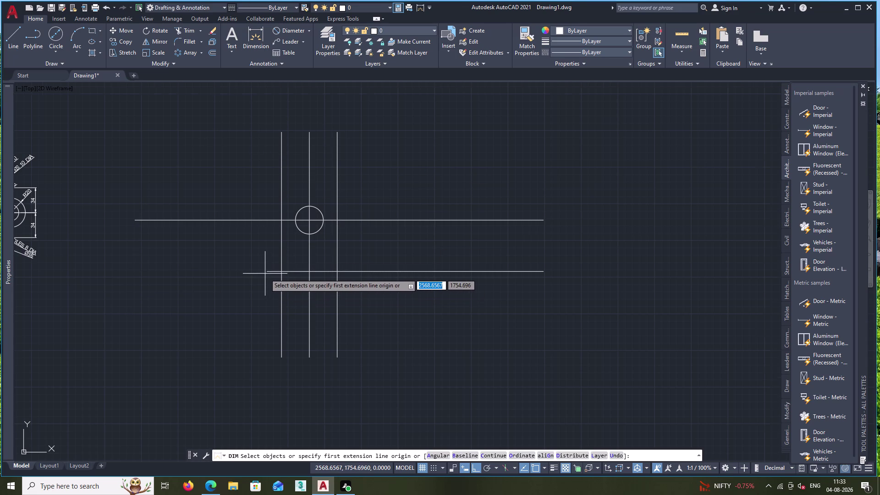
scroll(up, 3)
click(269, 269)
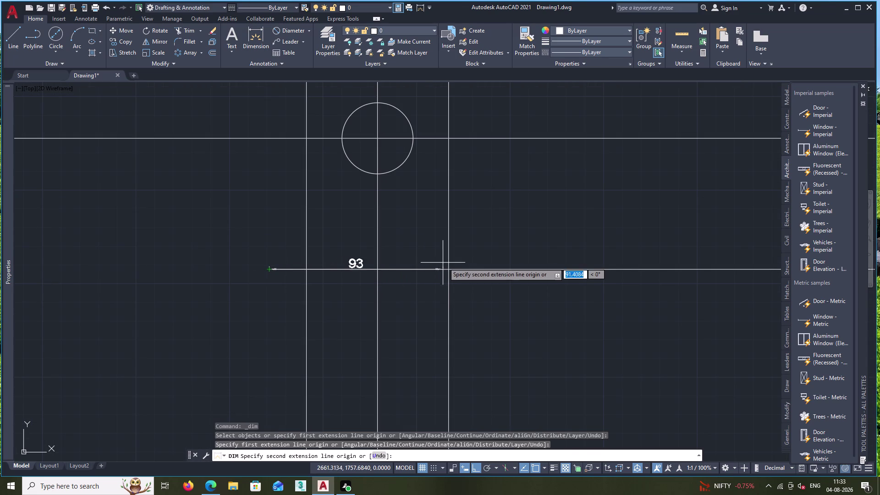
key(Escape)
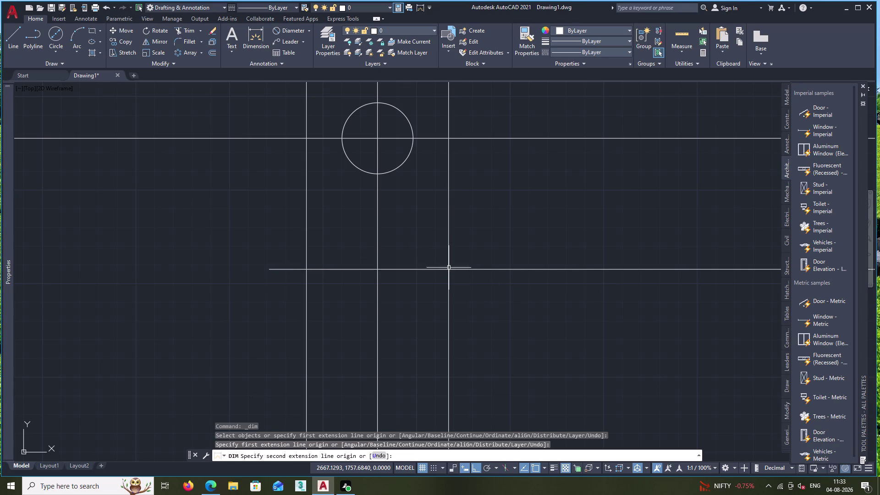
scroll(down, 3)
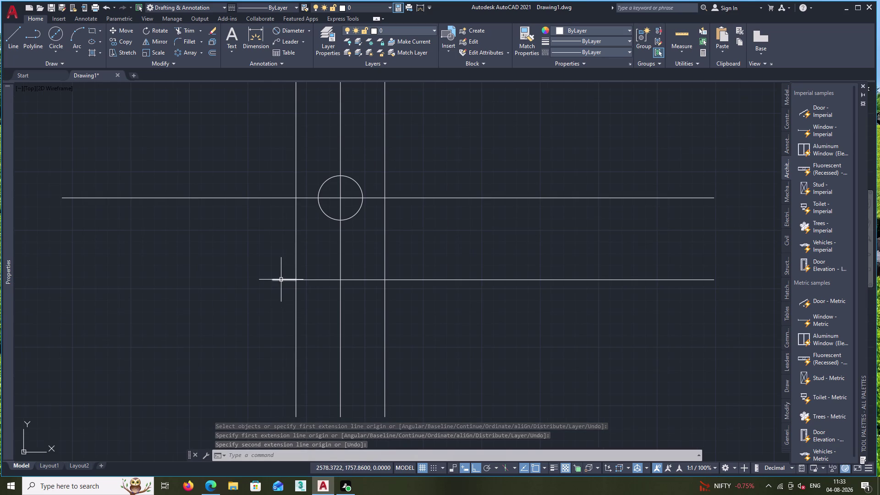
click(281, 279)
click(312, 280)
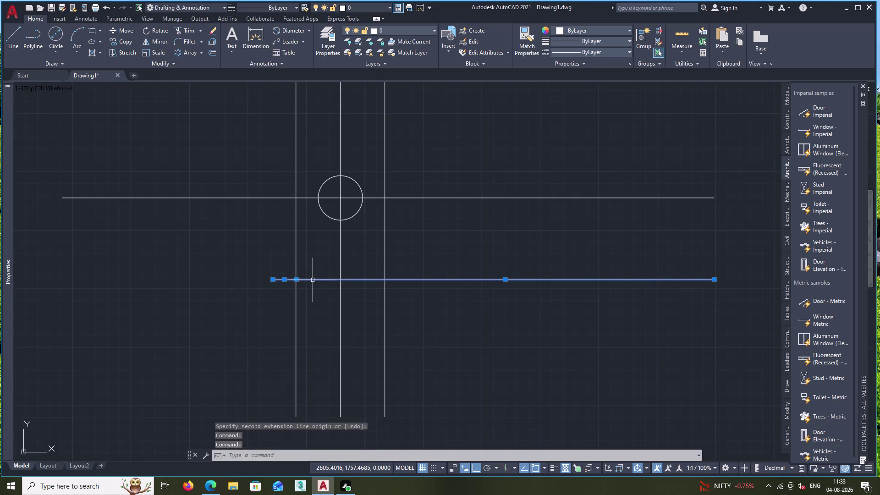
key(Escape)
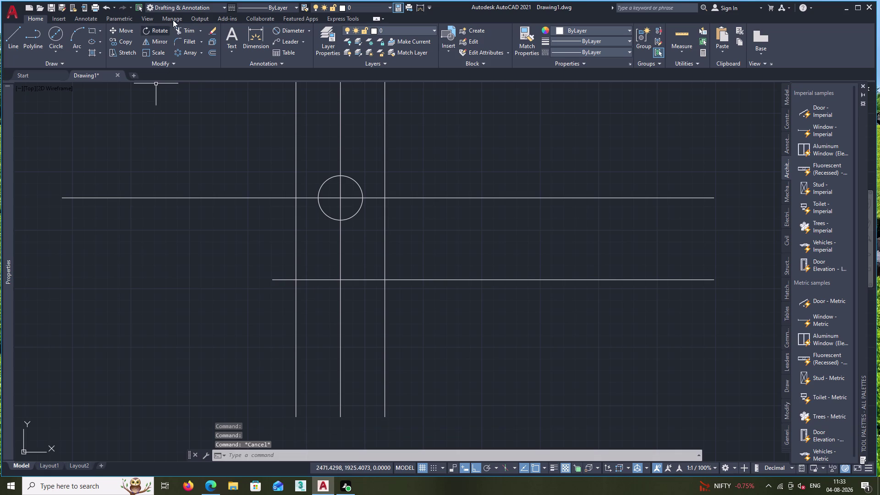
Trim the lower line past the right vertical and join its two pieces.
click(182, 29)
drag(471, 239, 492, 320)
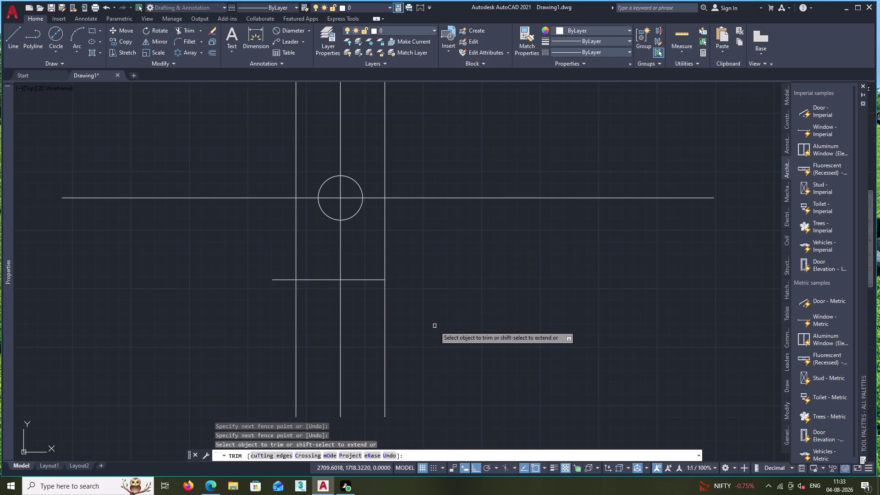
key(Escape)
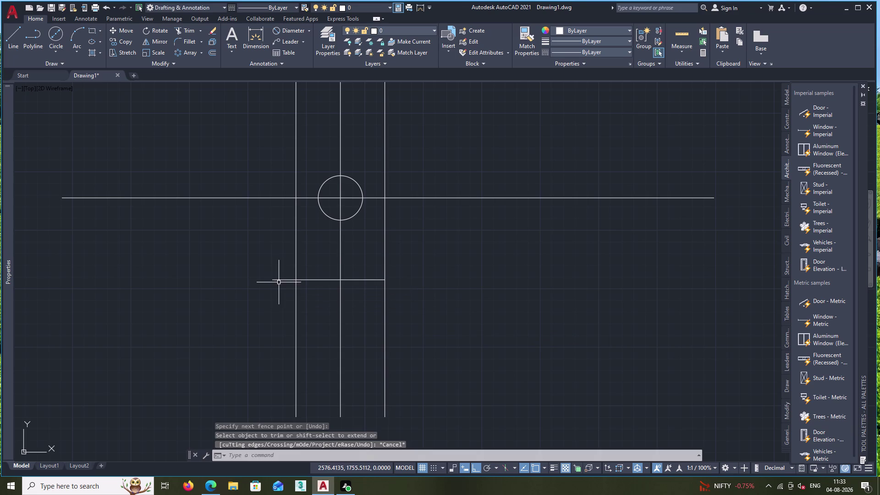
double_click(279, 280)
click(309, 281)
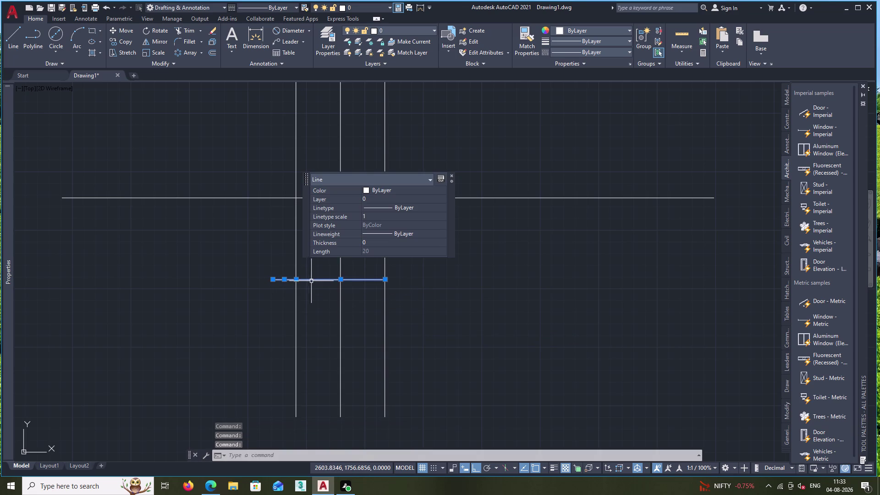
key(j)
key(Return)
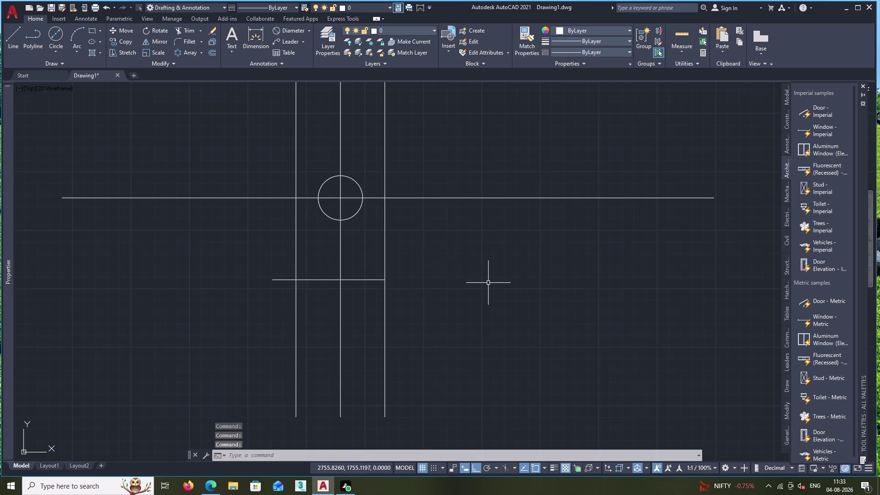
click(363, 280)
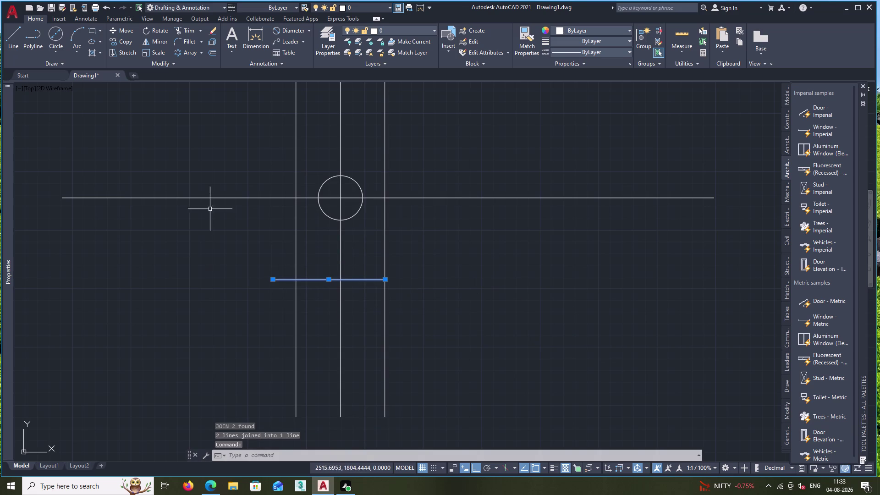
click(211, 52)
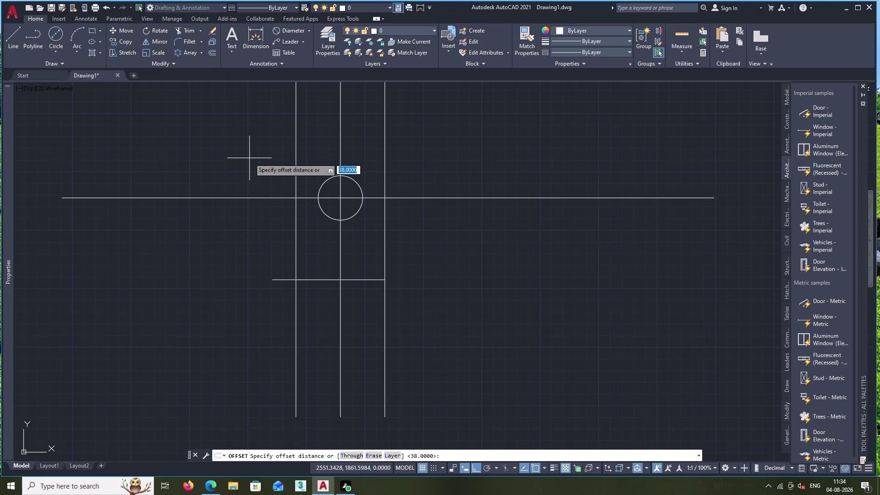
Offset the joined lower line 144 units upward.
text(144)
key(Return)
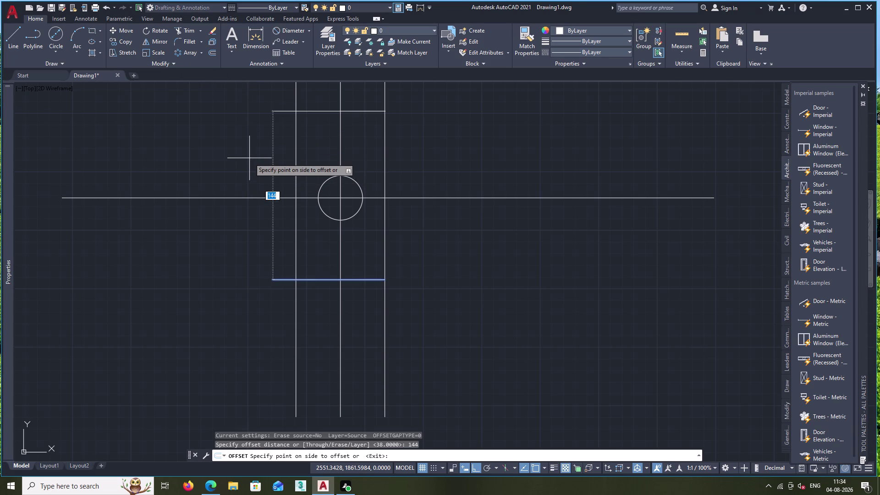
click(249, 158)
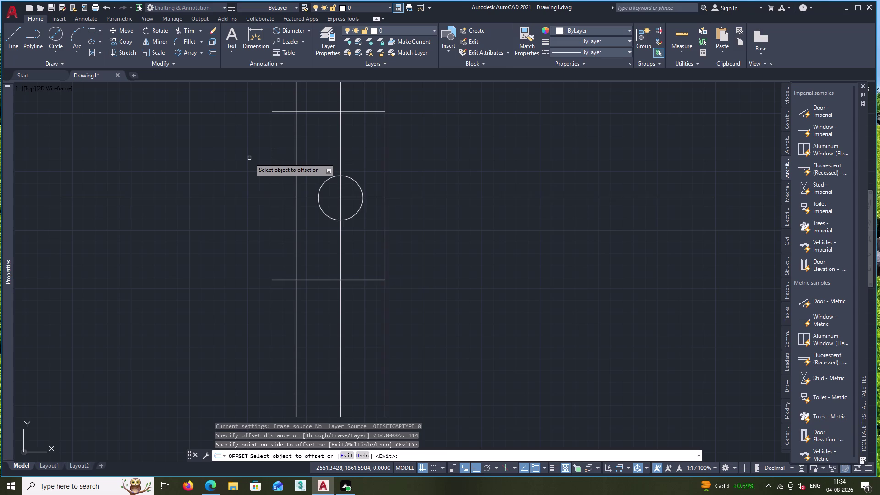
middle_drag(237, 144, 239, 178)
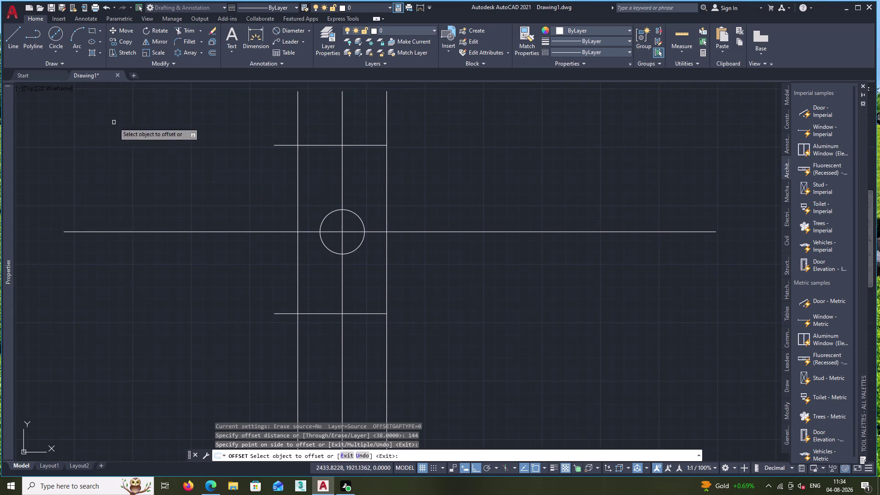
click(58, 32)
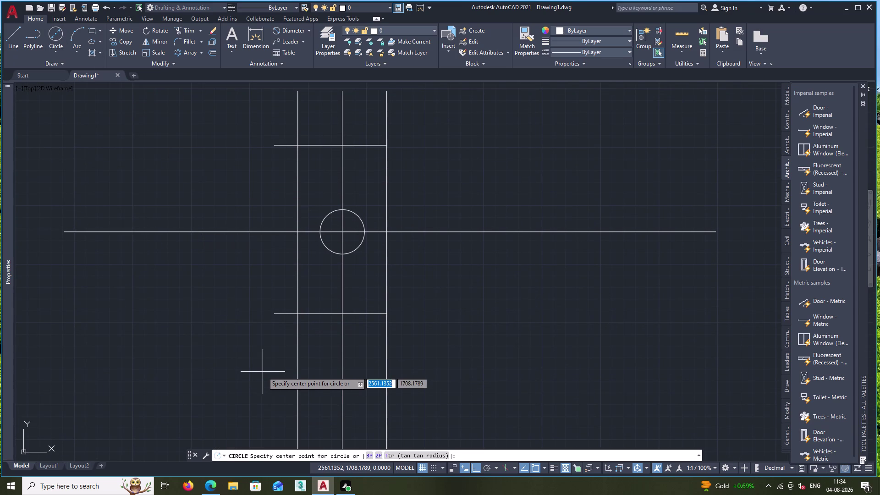
Draw a 26-diameter circle centred on the lower left intersection.
click(298, 313)
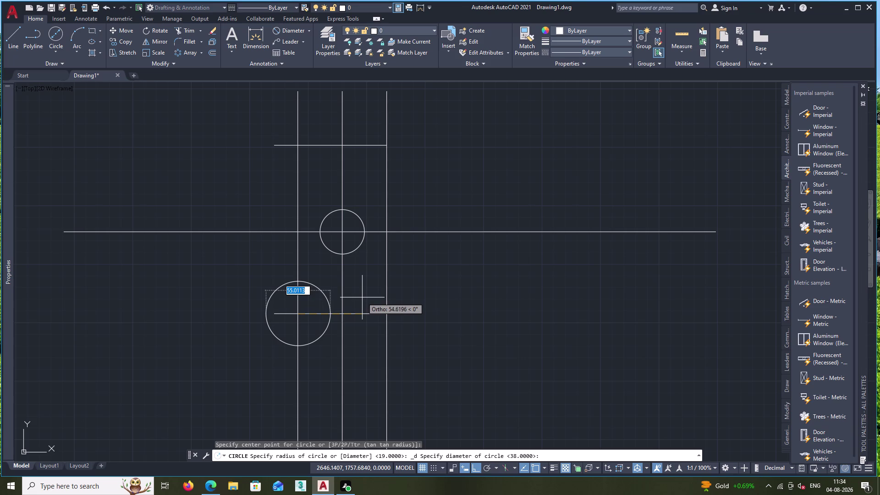
text(2)
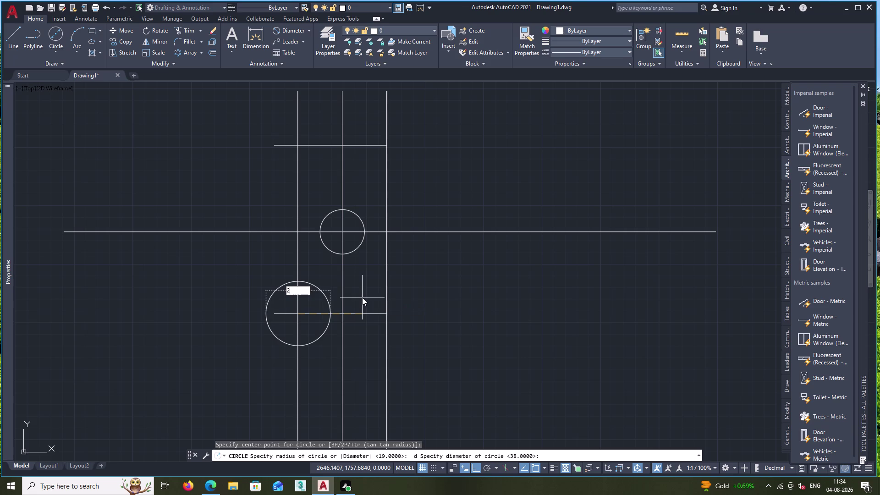
text(6)
key(Return)
key(space)
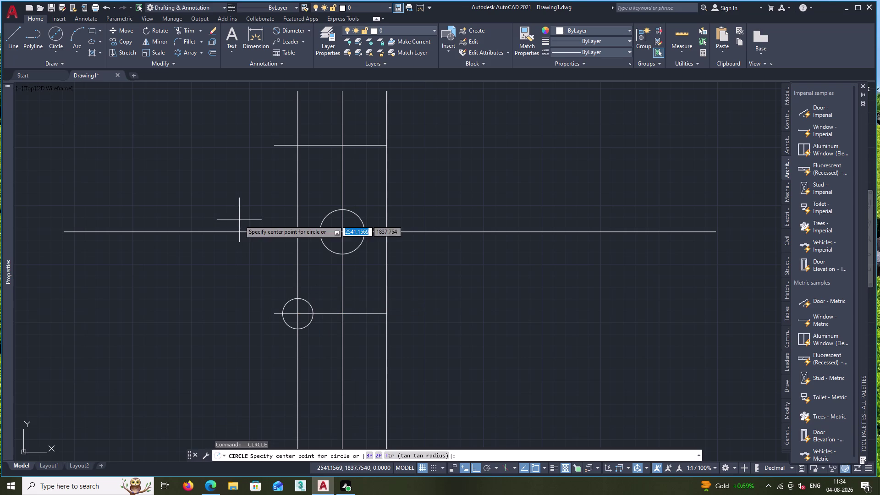
Draw a radius-32 circle at the upper intersection, then delete it as oversized.
middle_drag(240, 219, 239, 340)
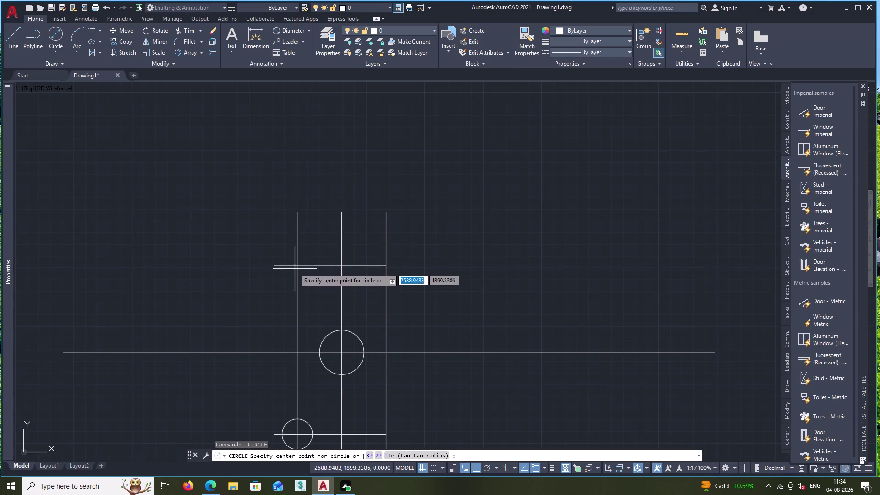
click(298, 266)
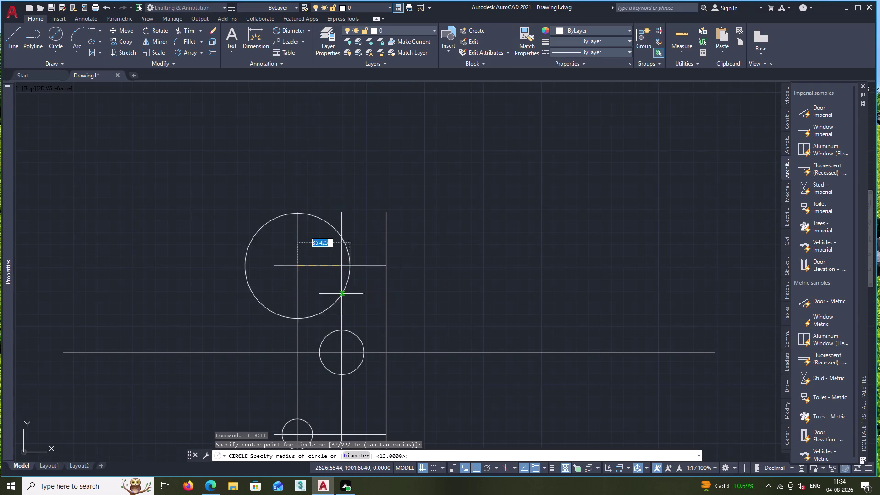
text(32)
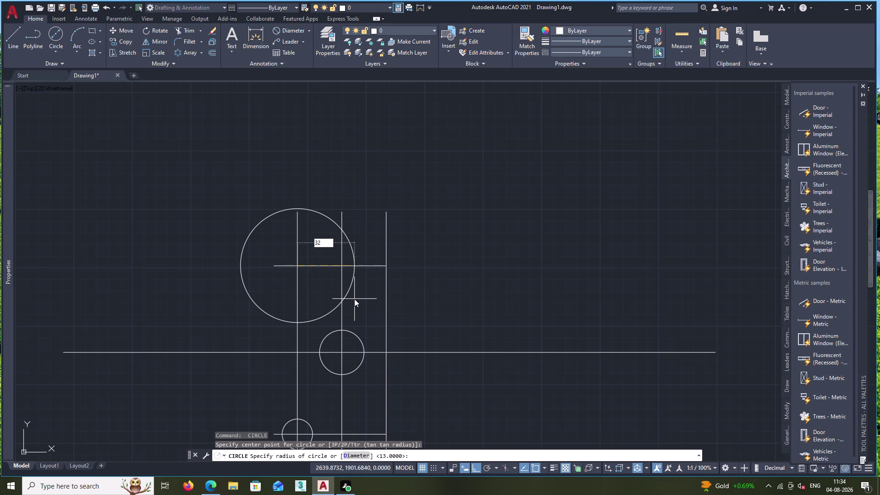
key(Return)
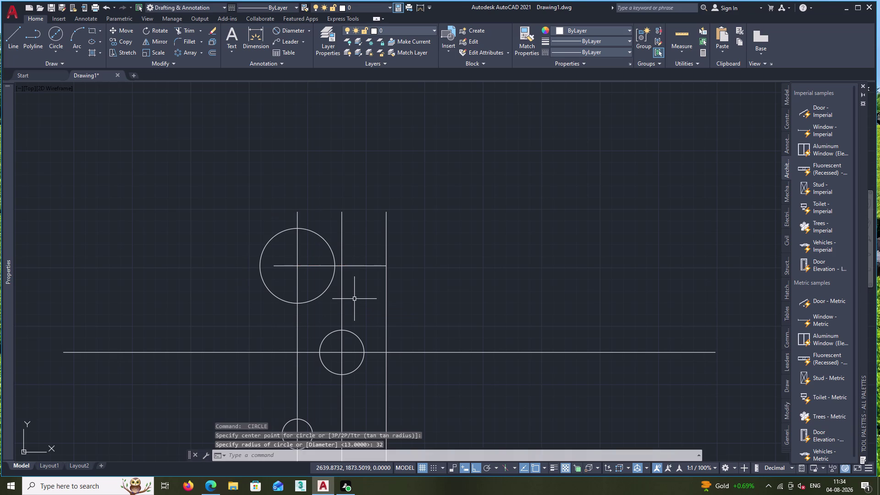
scroll(down, 3)
scroll(up, 3)
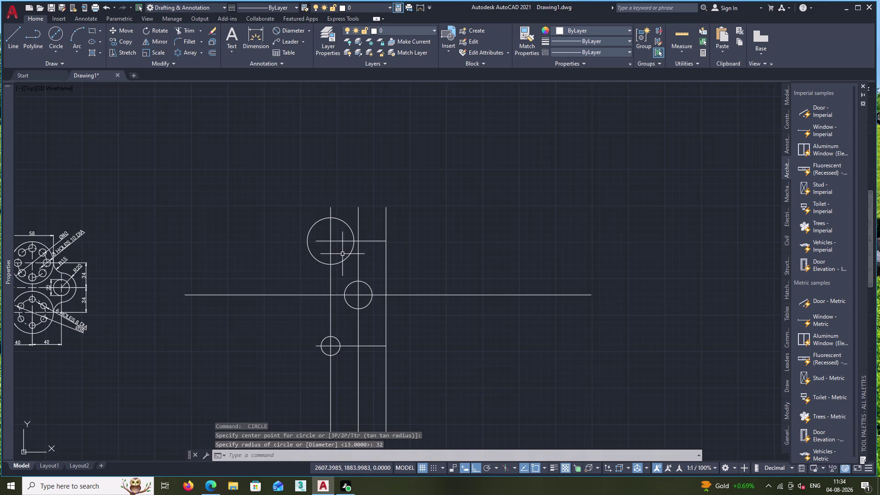
click(343, 262)
key(Delete)
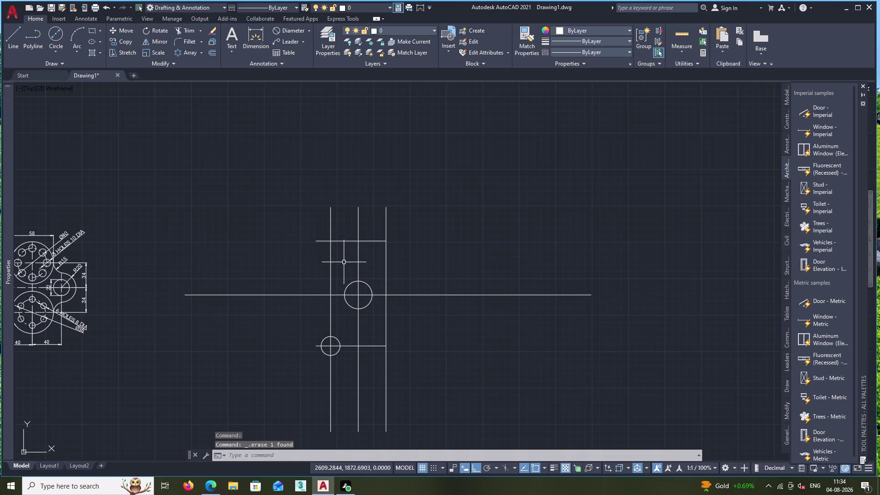
Draw a 32-diameter circle centred on the upper left intersection.
click(55, 37)
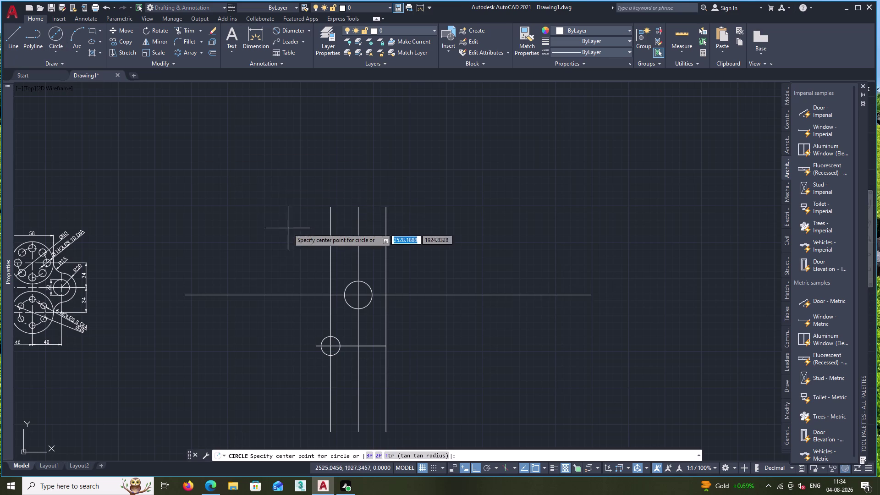
scroll(up, 3)
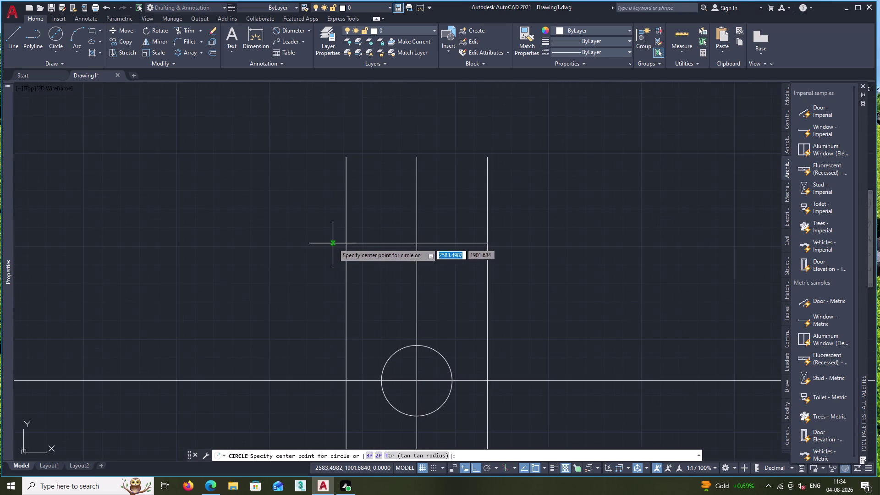
click(347, 243)
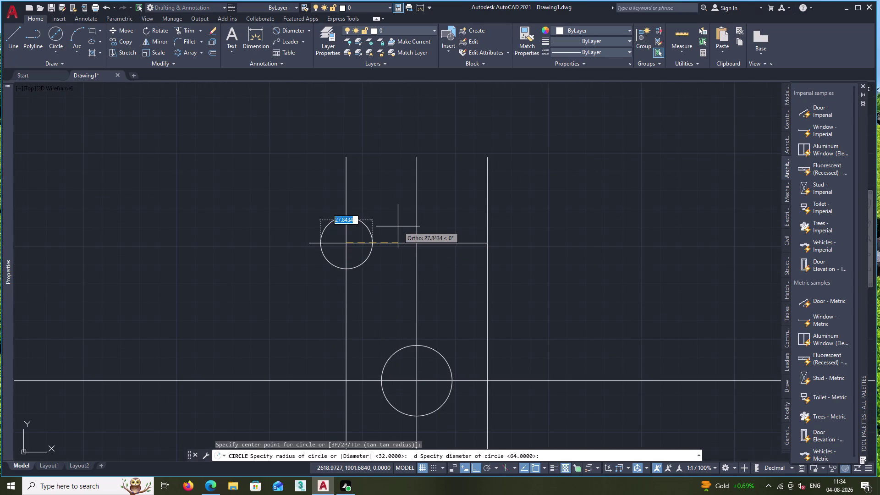
text(32)
key(Return)
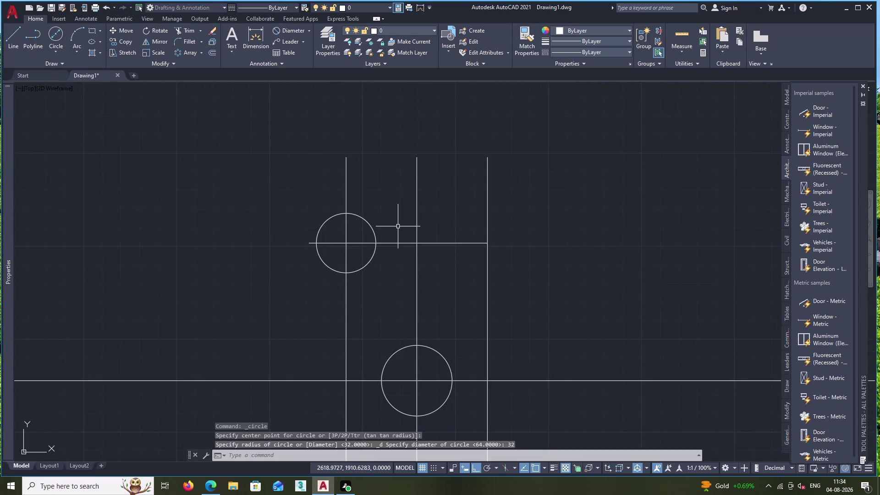
scroll(down, 3)
scroll(up, 3)
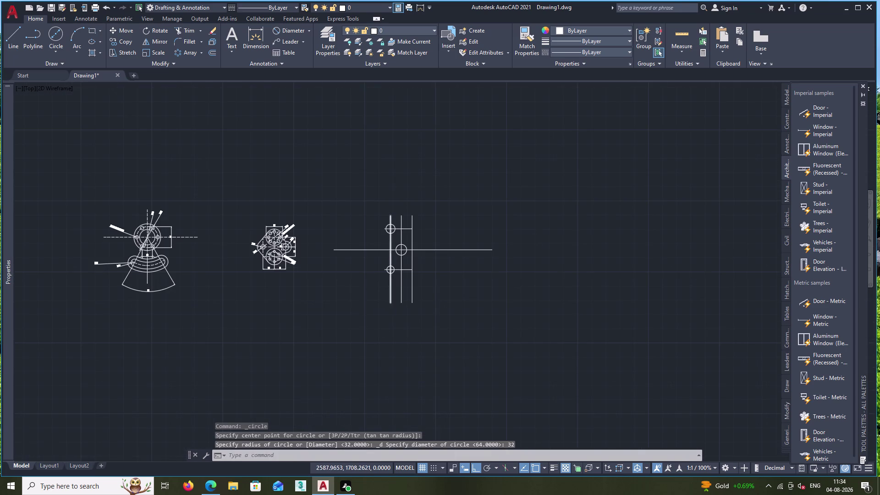
scroll(up, 3)
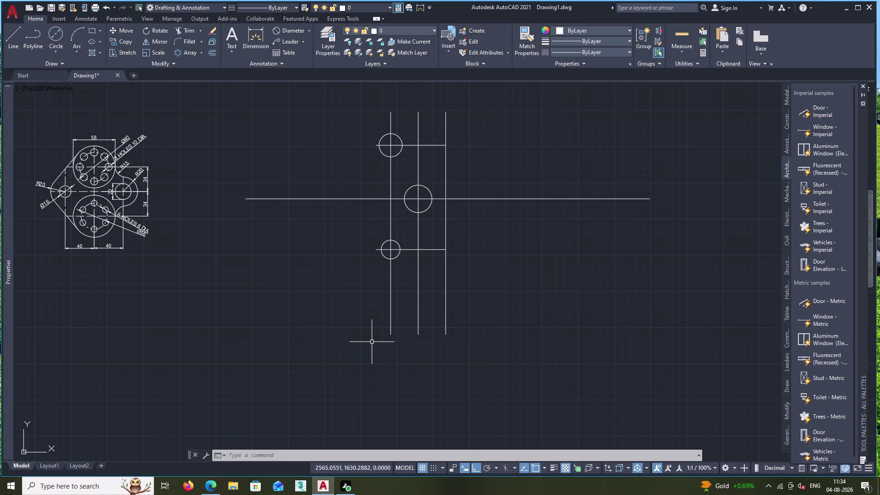
middle_drag(327, 249, 318, 280)
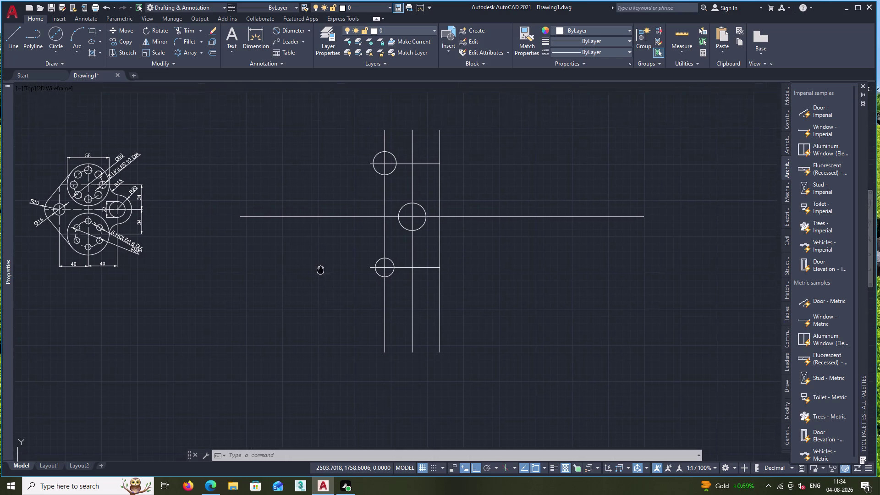
middle_drag(318, 281, 317, 297)
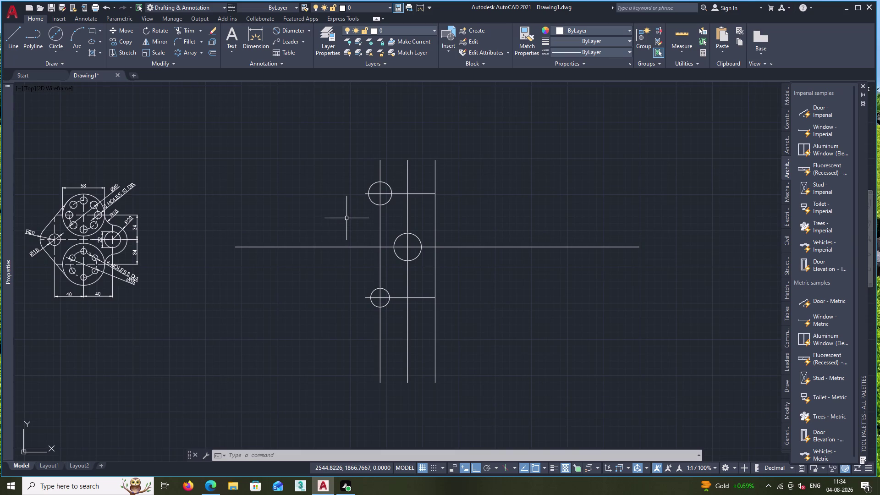
middle_drag(339, 223, 320, 244)
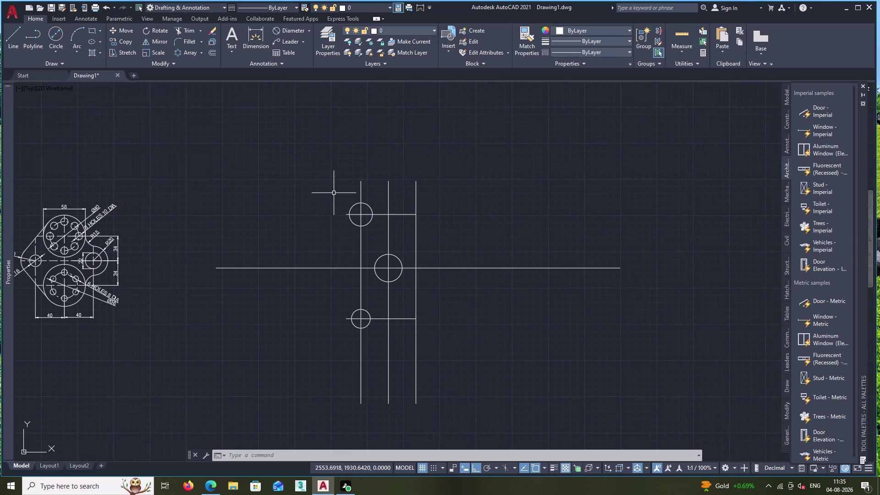
click(361, 194)
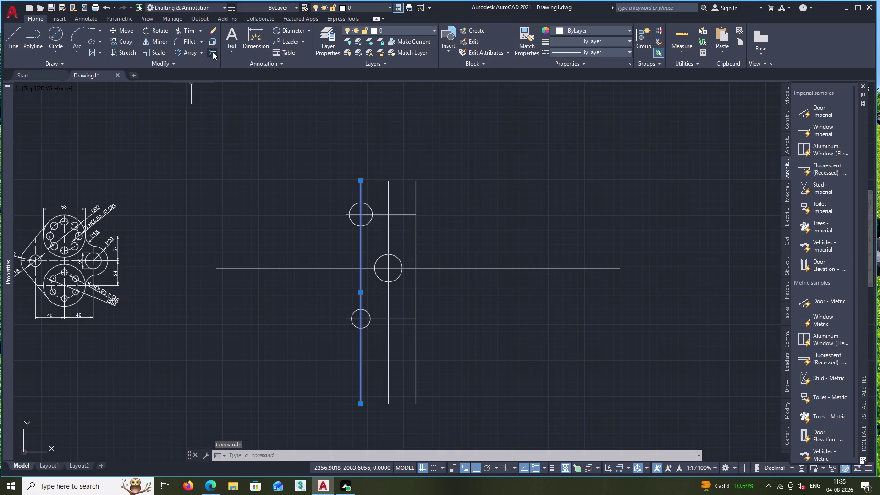
Offset the left vertical centre line 50 units to the right.
click(213, 51)
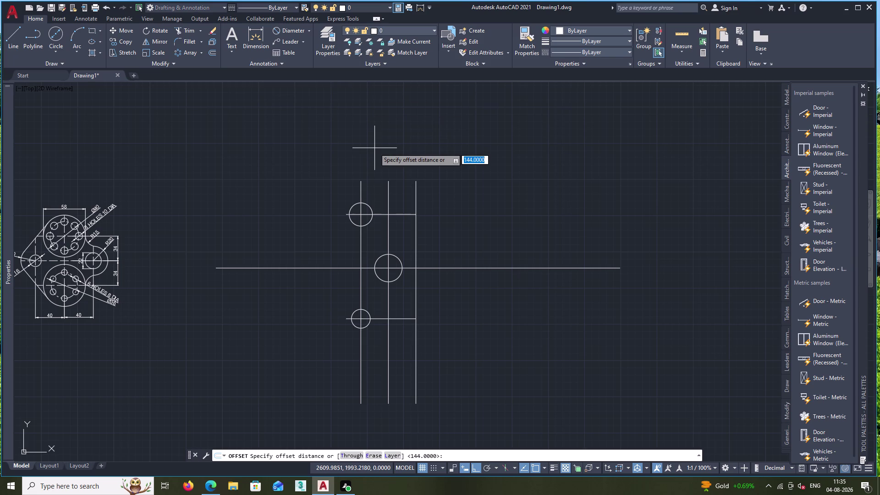
text(50)
key(Return)
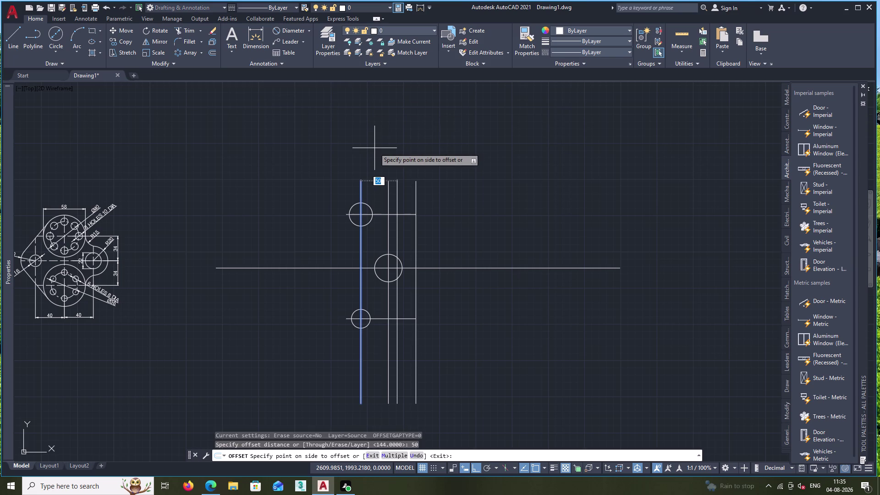
click(375, 148)
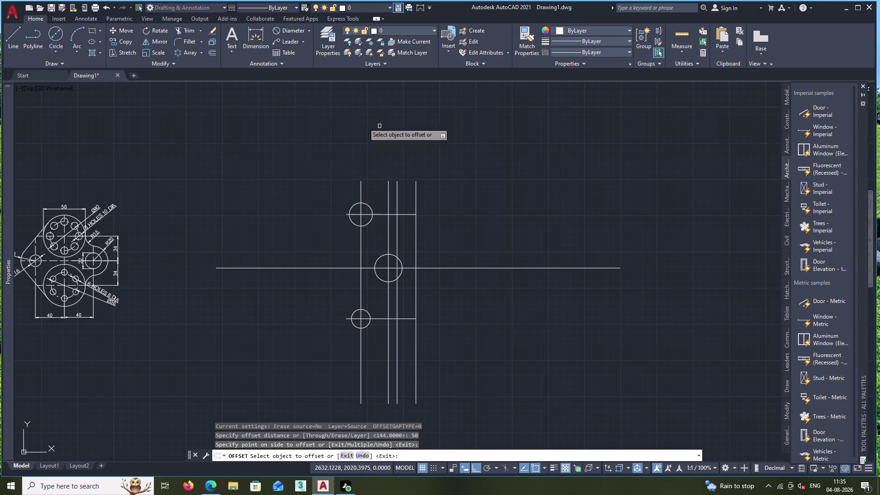
click(56, 28)
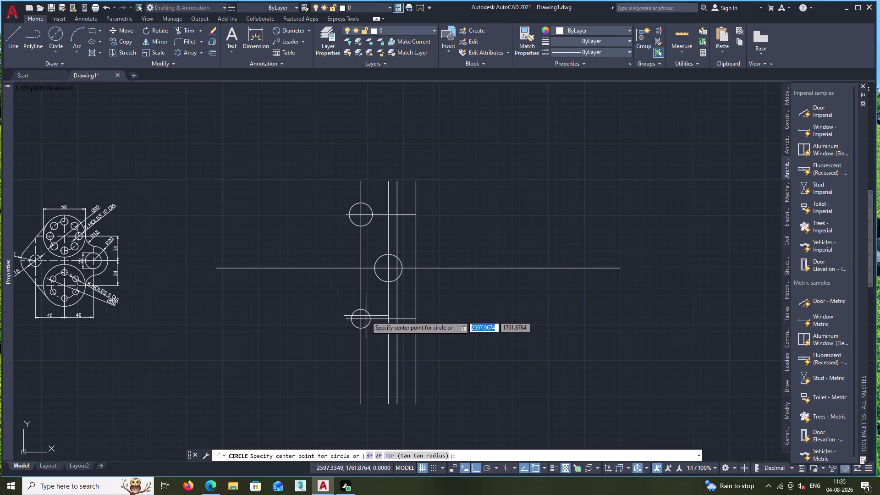
Draw a diameter-20 circle where the new offset line meets the upper line.
middle_drag(345, 268, 200, 205)
scroll(up, 3)
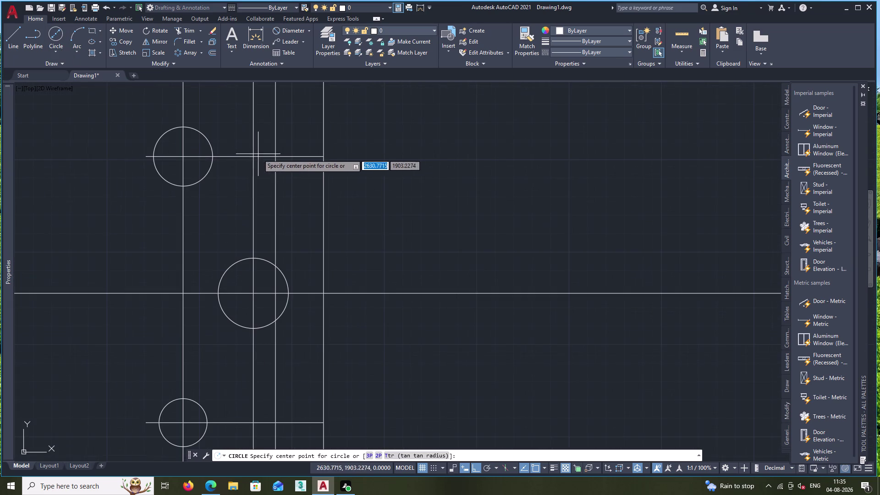
click(277, 156)
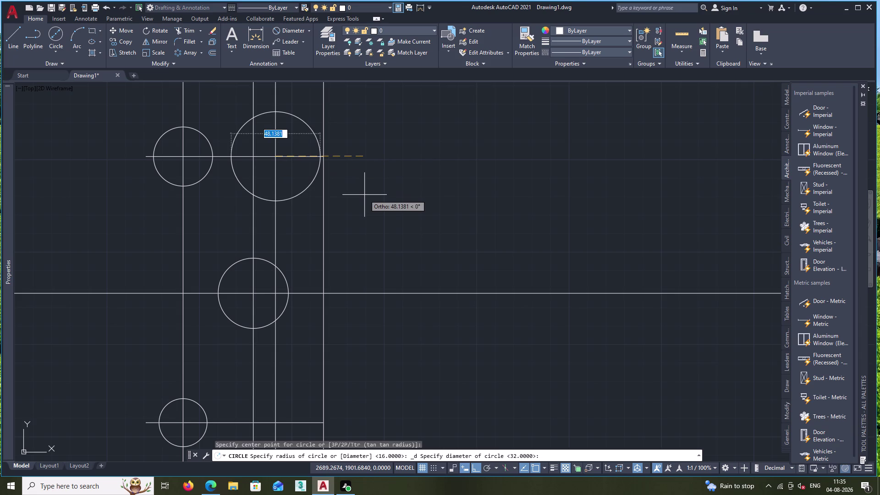
text(20)
key(Return)
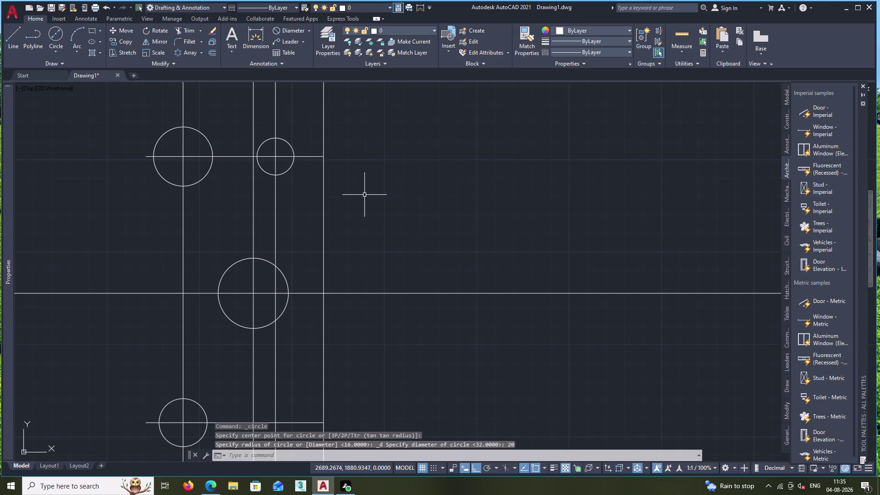
Add a concentric radius-20 circle around the small circle using Center, Radius.
click(53, 50)
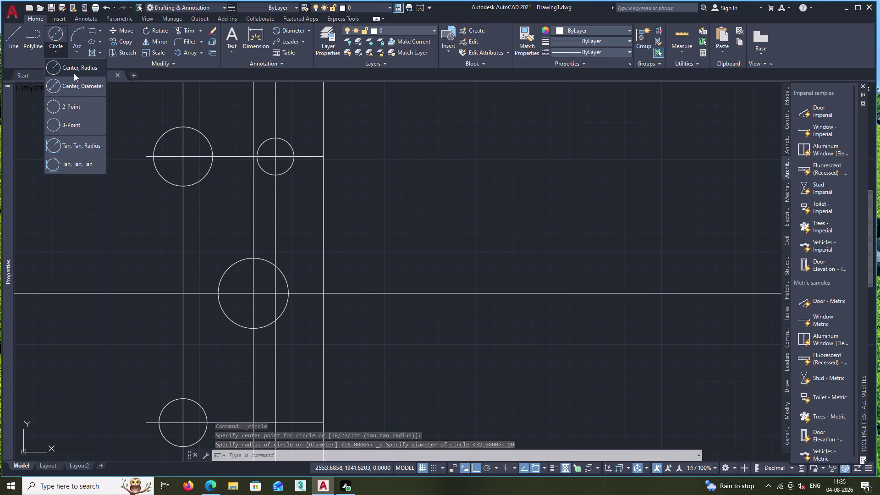
click(74, 71)
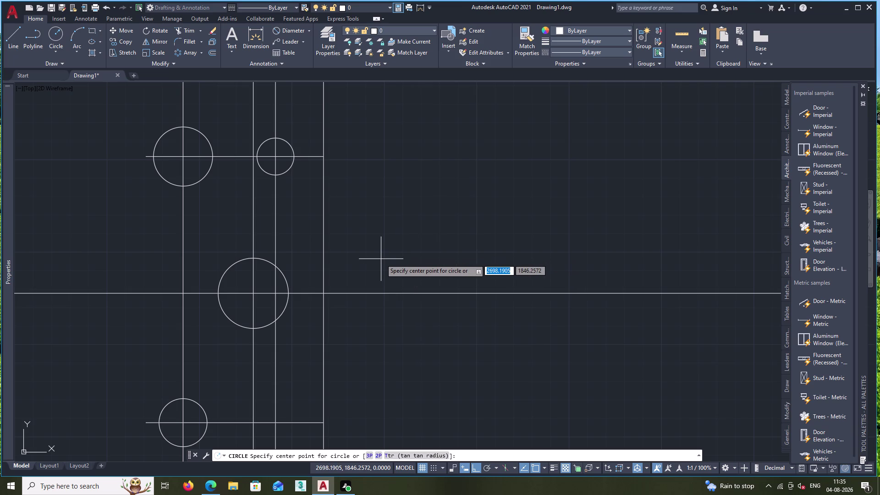
middle_drag(262, 178, 260, 205)
scroll(up, 3)
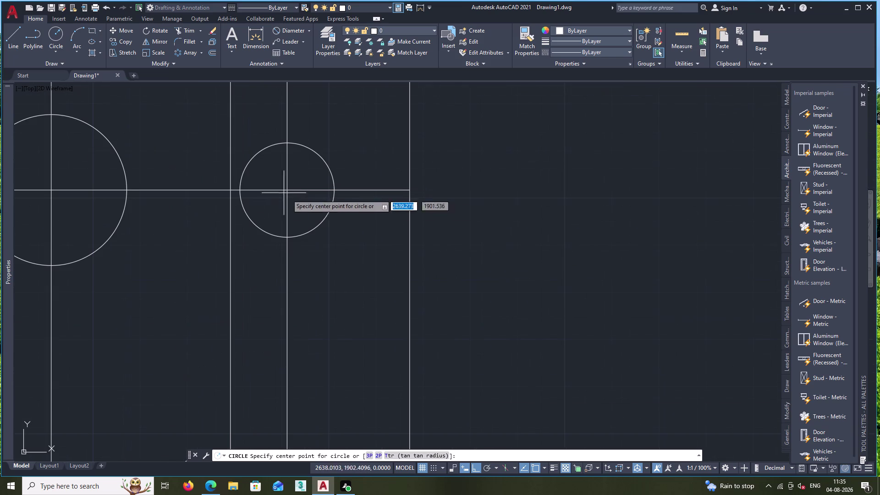
click(288, 190)
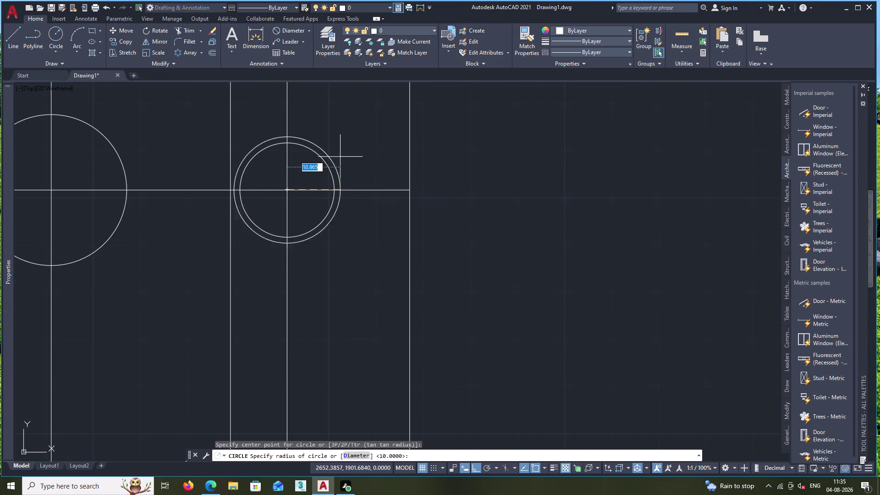
text(20)
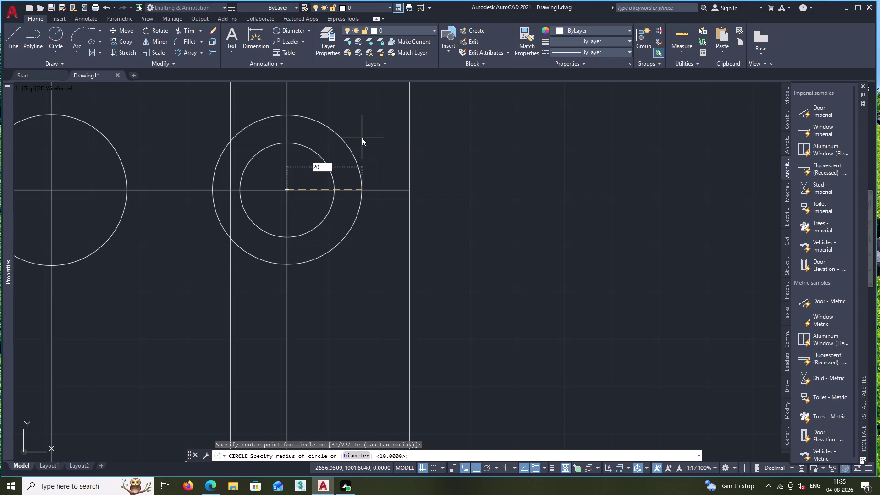
key(Return)
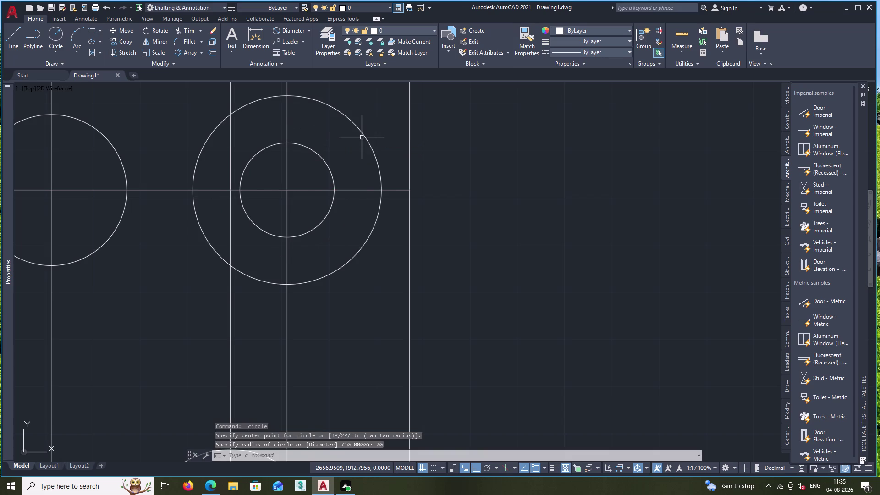
scroll(down, 3)
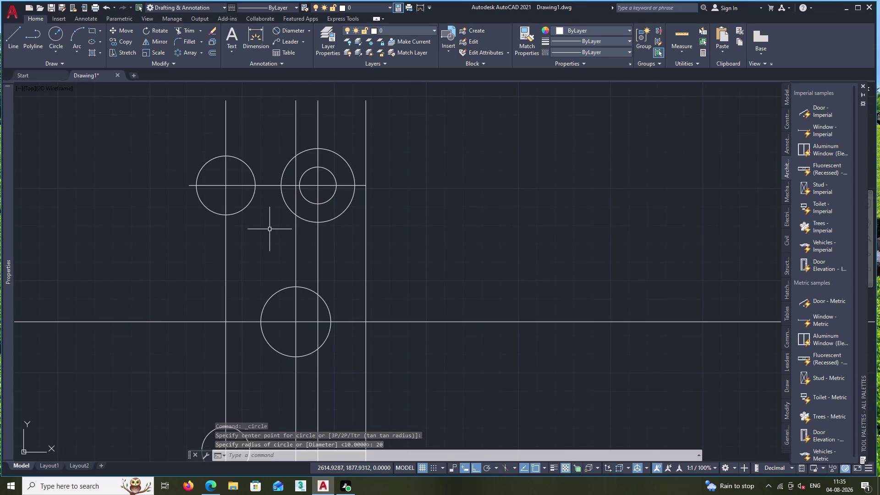
key(space)
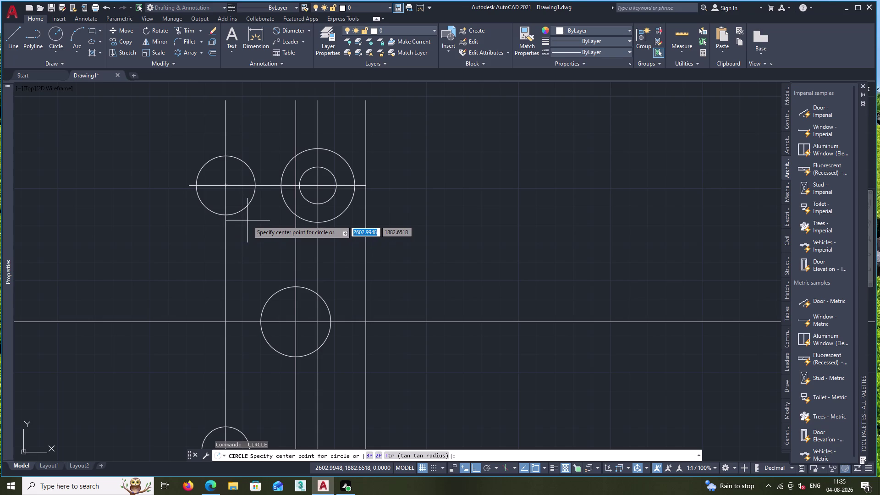
key(Escape)
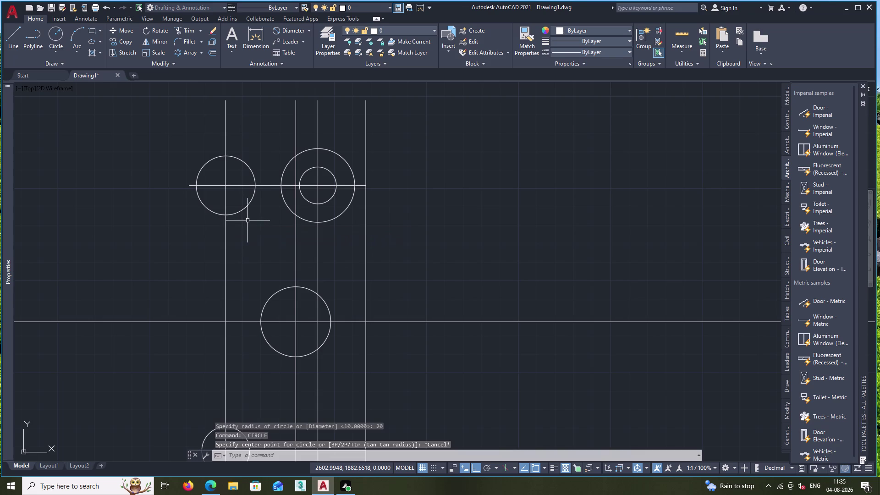
drag(279, 148, 286, 163)
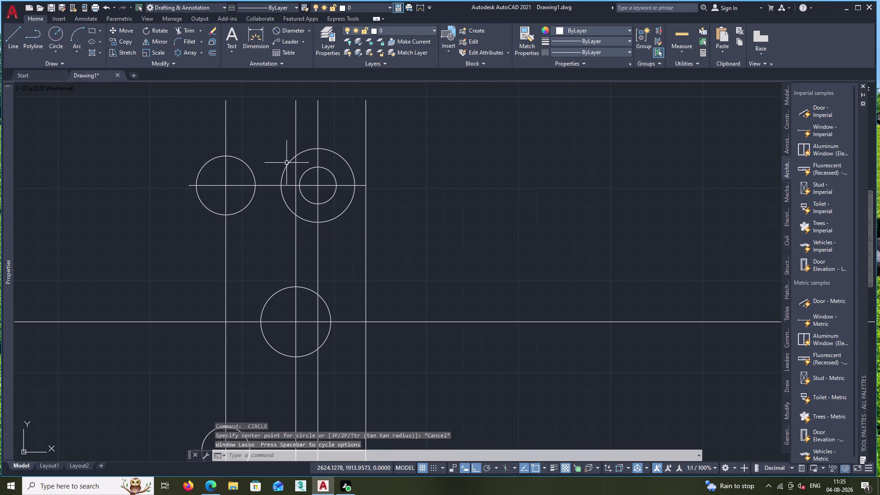
Window-select the radius-10 and radius-20 circles at the upper crossing and erase them.
click(287, 165)
click(309, 171)
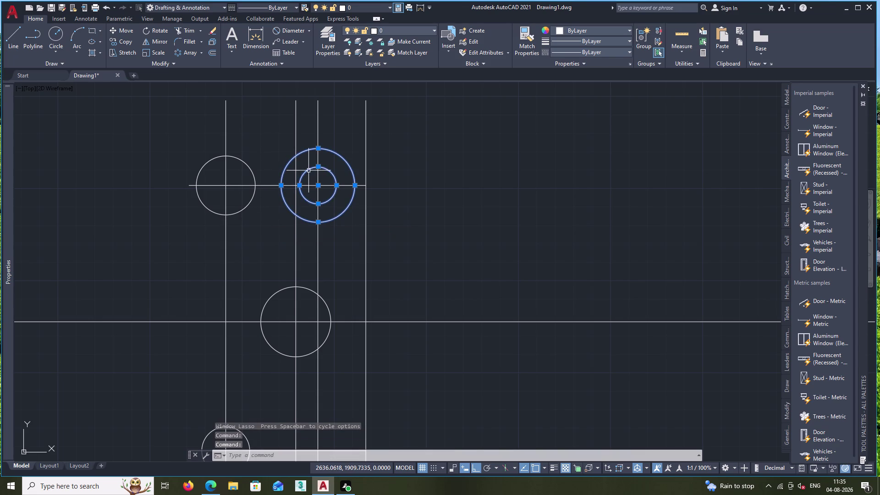
key(Delete)
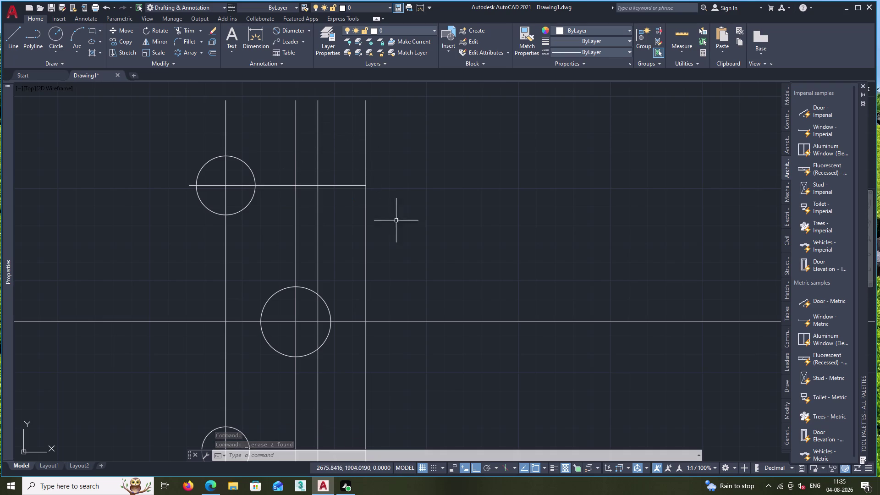
double_click(407, 322)
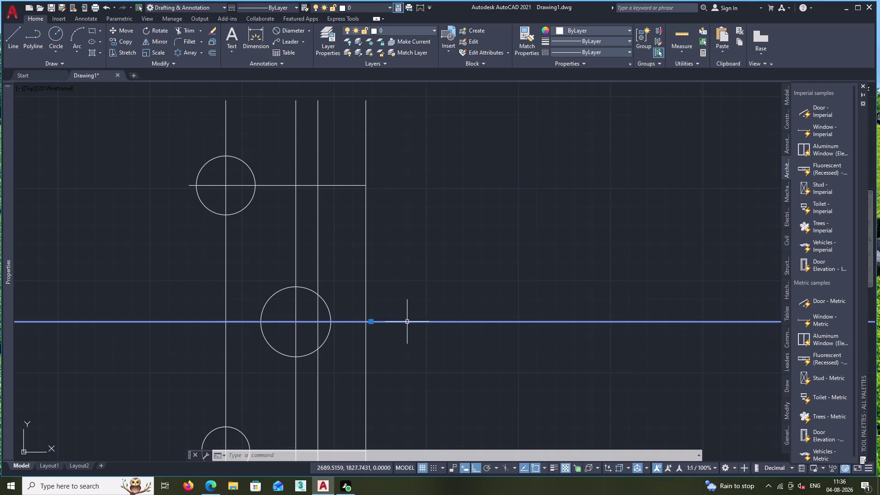
Offset the long lower horizontal line 120 units upward.
double_click(210, 50)
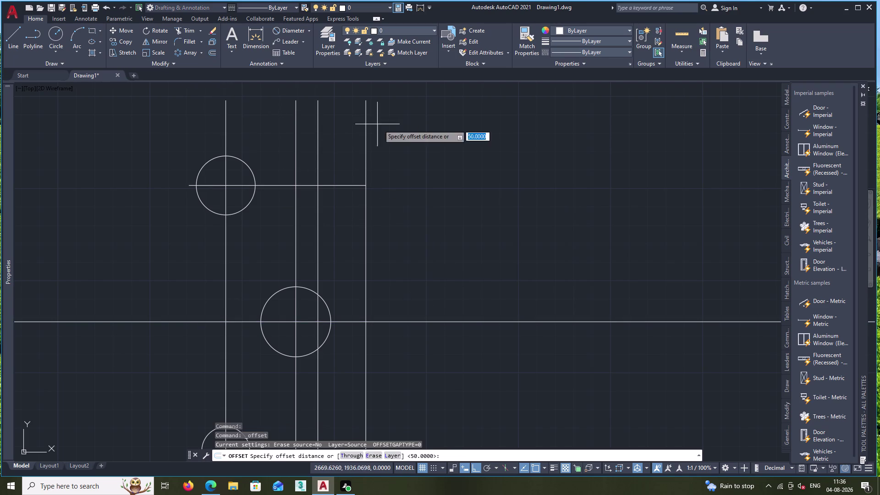
text(15)
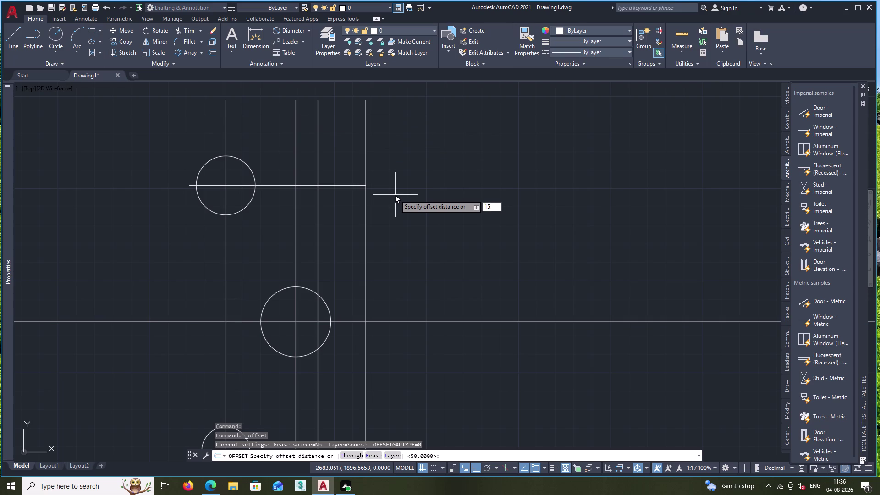
text(0)
key(BackSpace)
key(BackSpace)
text(20)
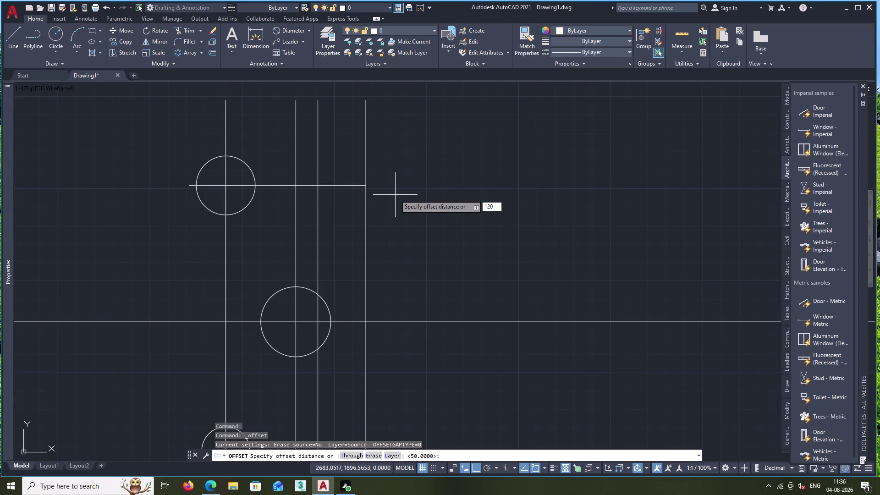
key(Return)
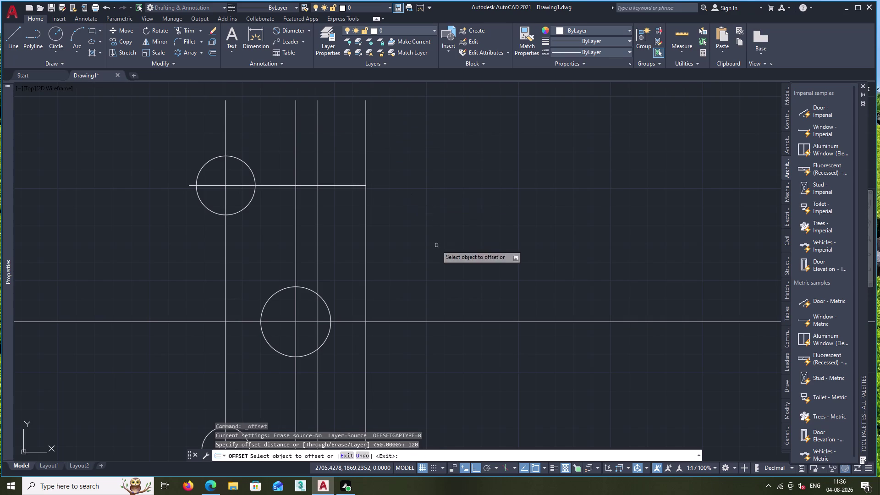
click(418, 322)
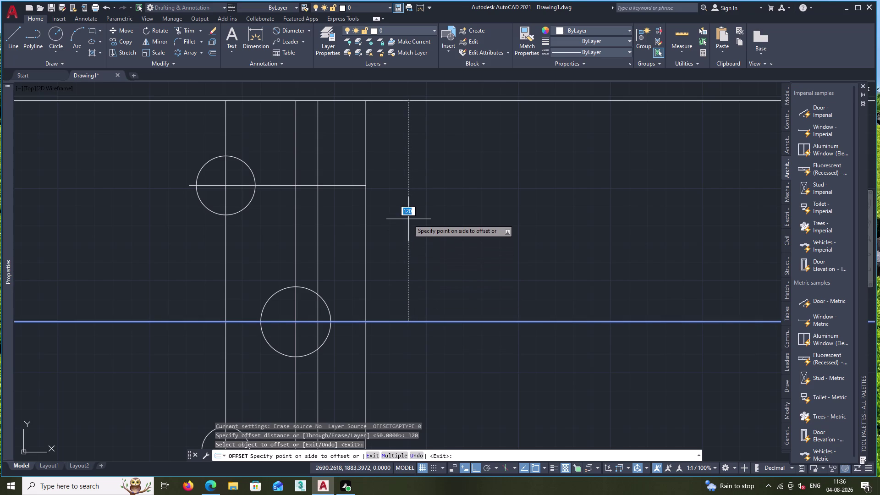
click(409, 219)
middle_drag(394, 213, 391, 266)
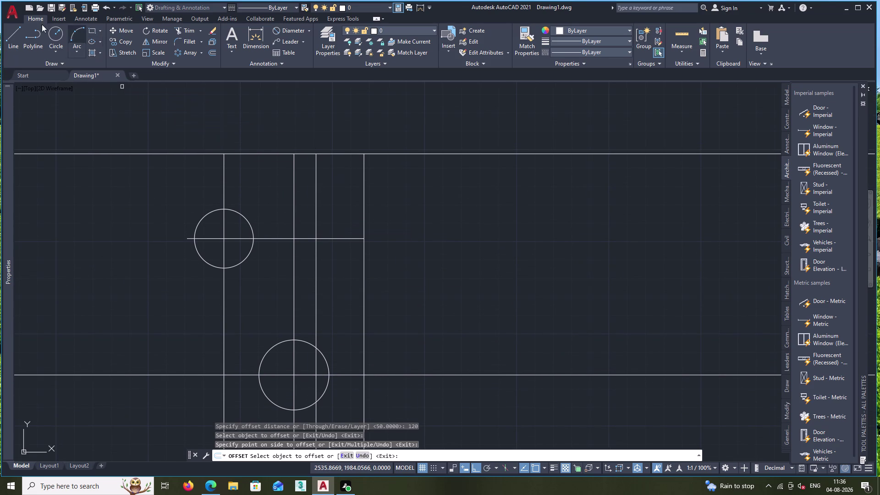
click(50, 51)
click(71, 87)
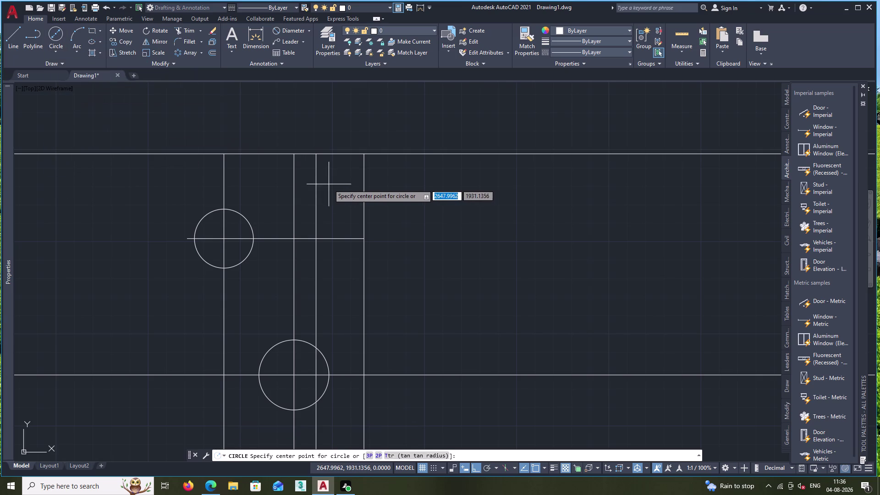
Draw a diameter-20 circle at the top line crossing.
scroll(up, 3)
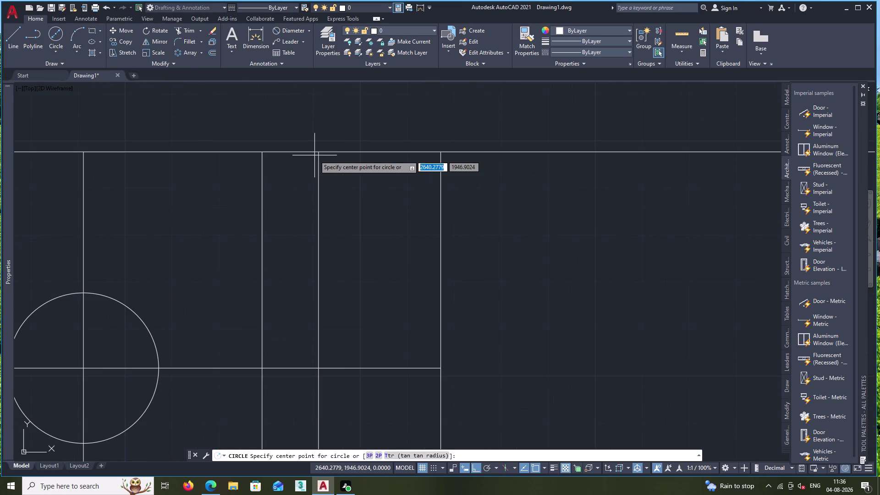
click(320, 153)
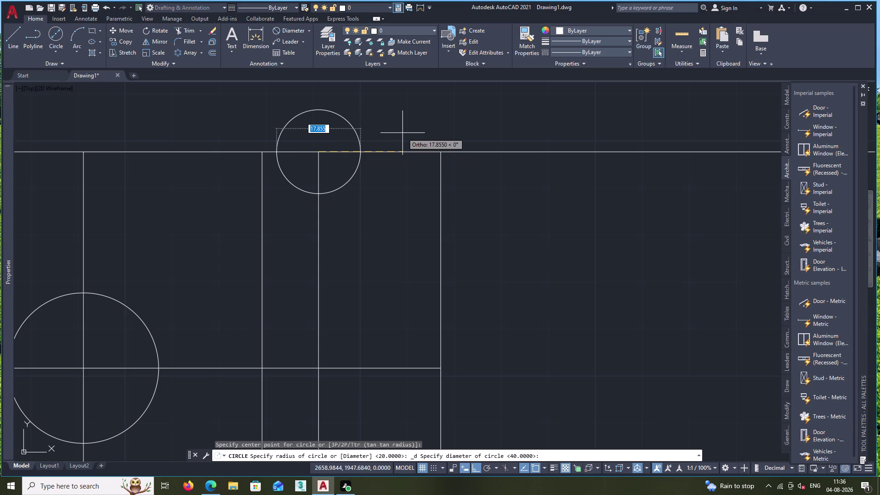
text(20)
key(Return)
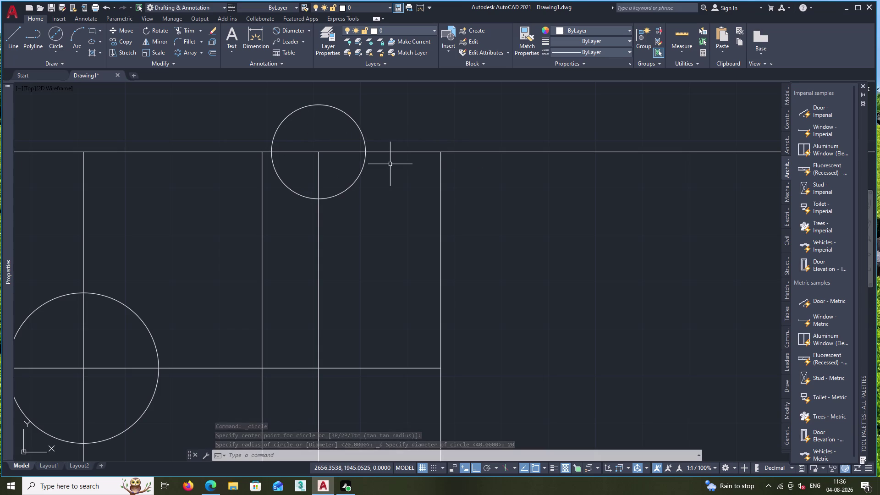
Erase the misplaced circle and redraw the diameter-20 circle at the correct crossing.
scroll(down, 3)
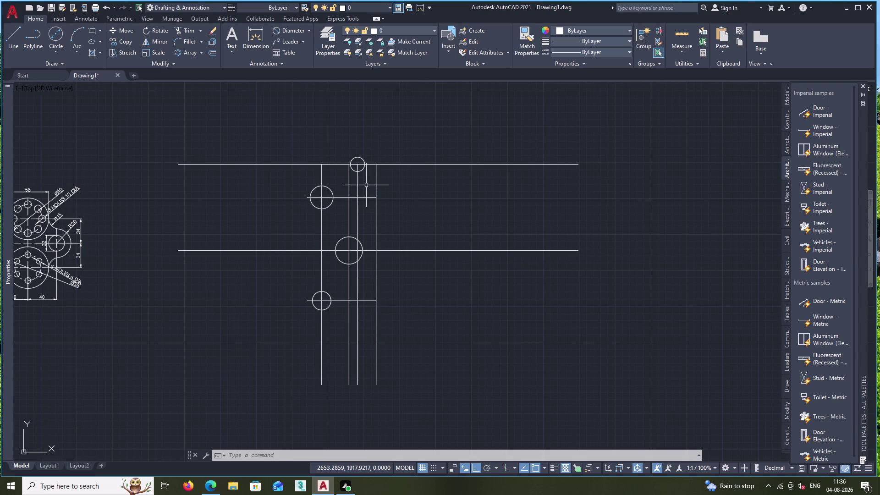
scroll(up, 3)
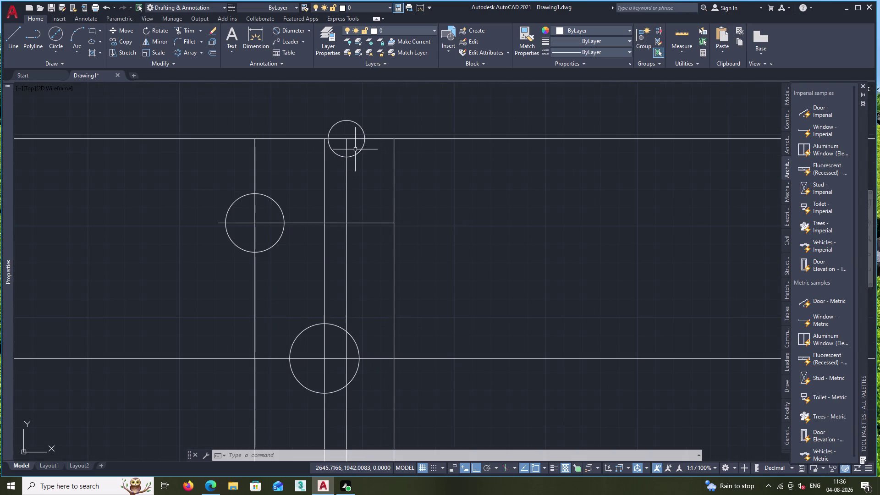
click(357, 152)
key(Delete)
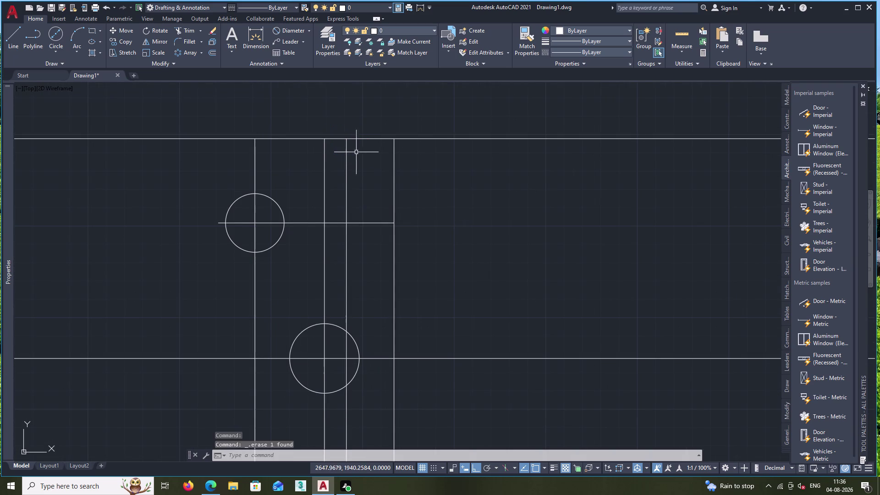
click(53, 35)
scroll(up, 3)
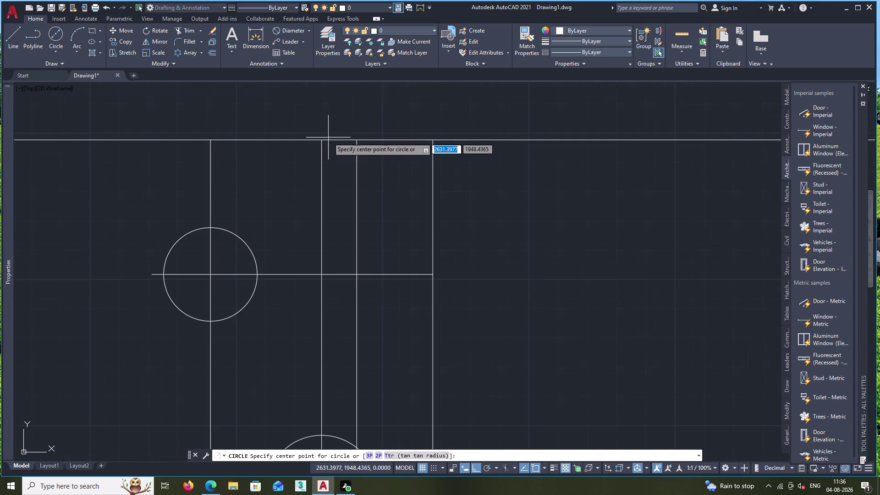
double_click(356, 139)
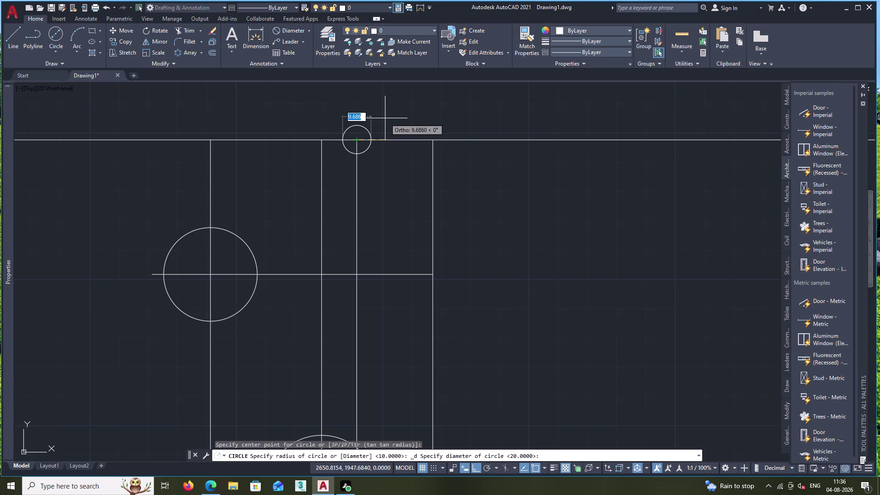
text(20)
key(Return)
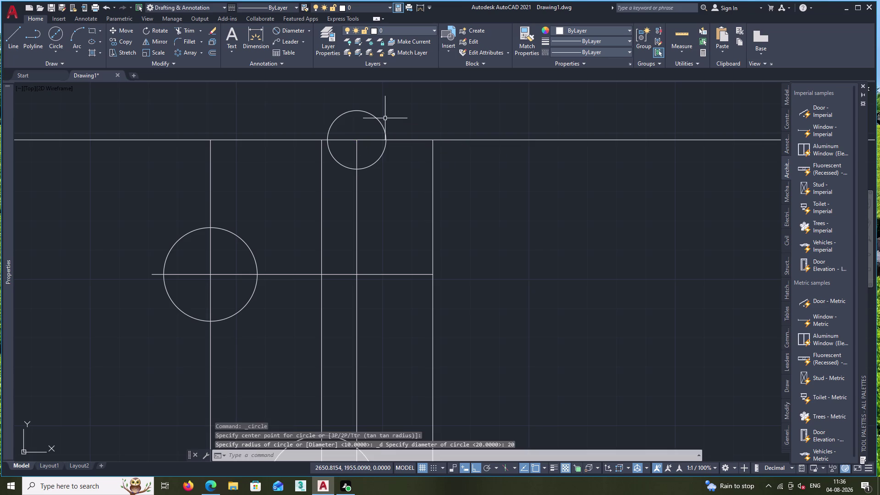
Draw a radius-20 circle centred on the small top circle.
click(52, 53)
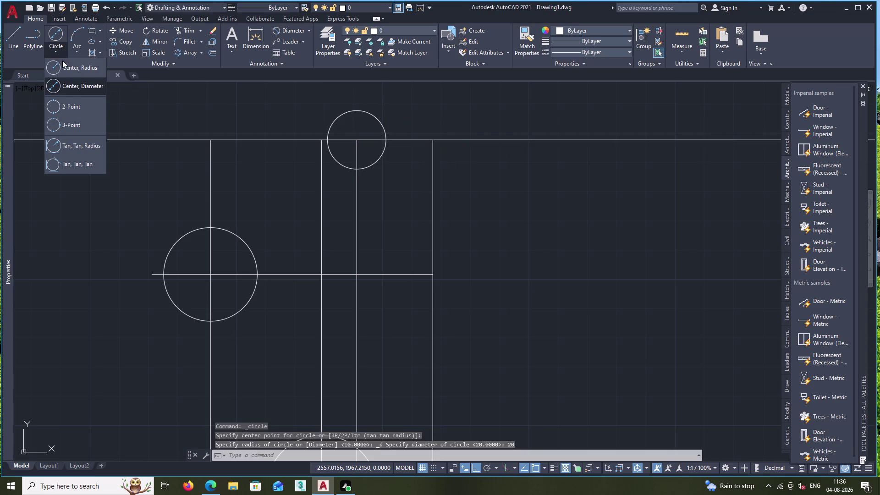
click(72, 71)
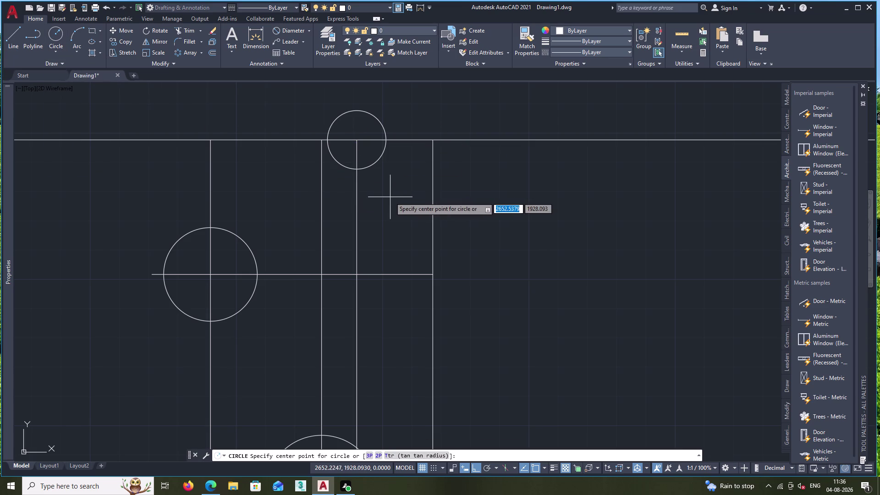
middle_drag(392, 197, 370, 234)
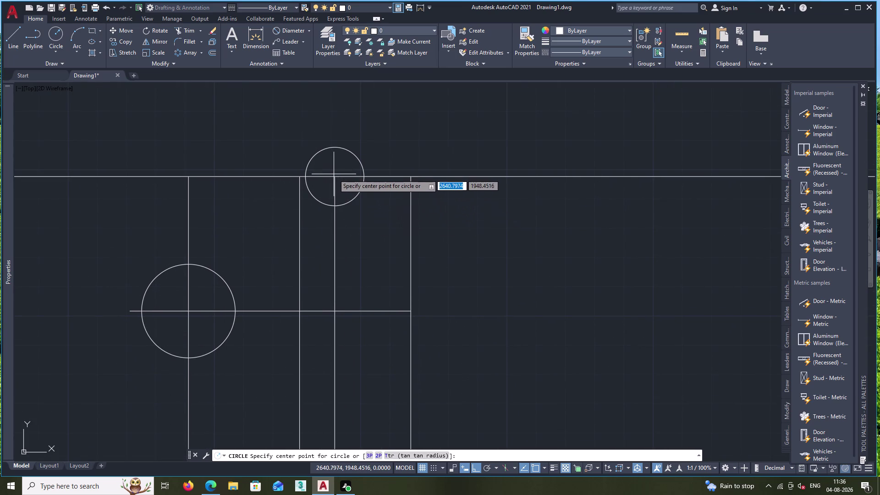
click(334, 176)
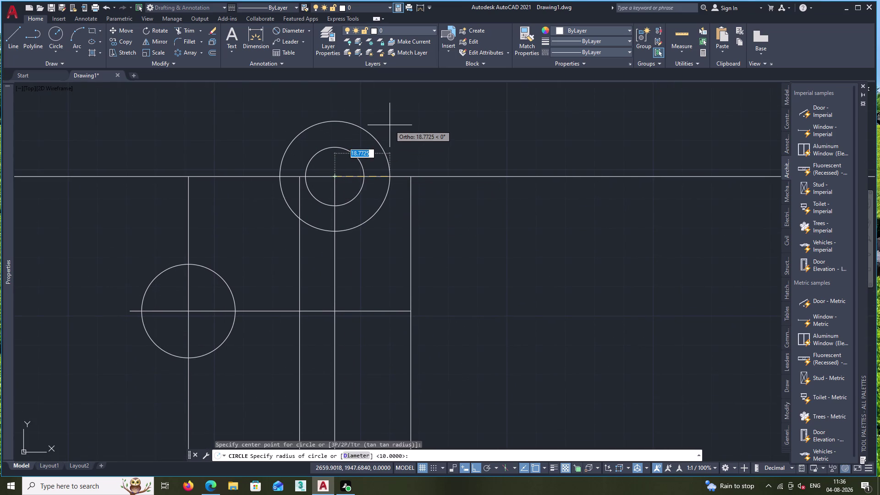
text(20)
key(Return)
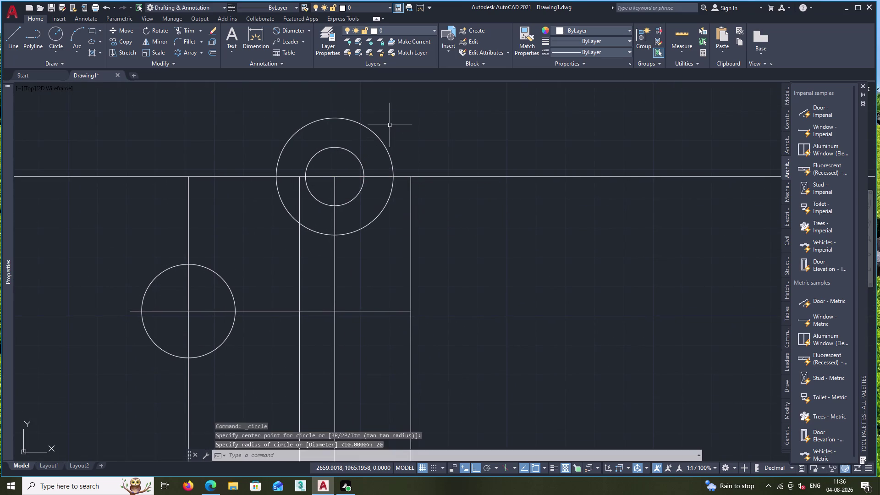
Add a concentric radius-32 circle around an existing circle.
scroll(down, 3)
key(space)
scroll(up, 3)
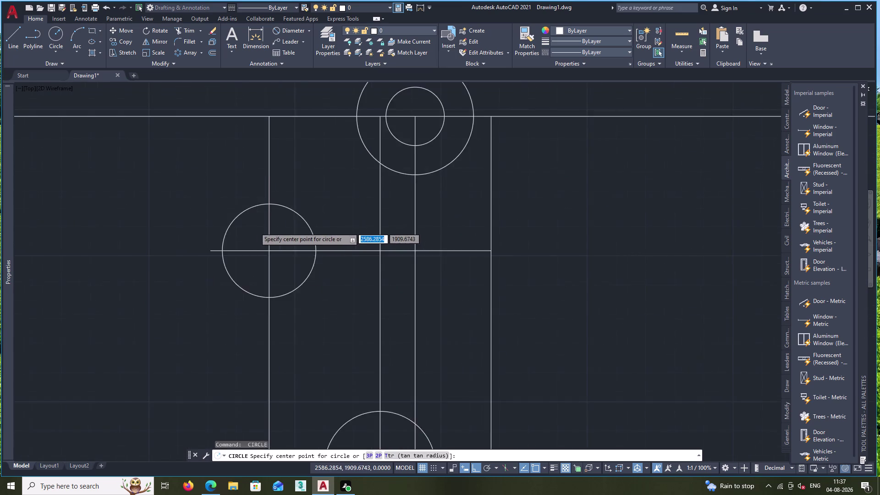
scroll(up, 3)
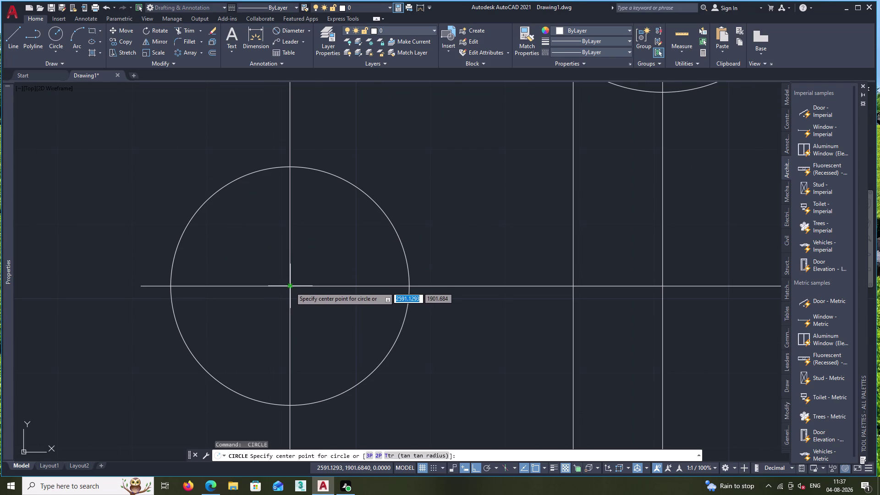
click(290, 287)
text(32)
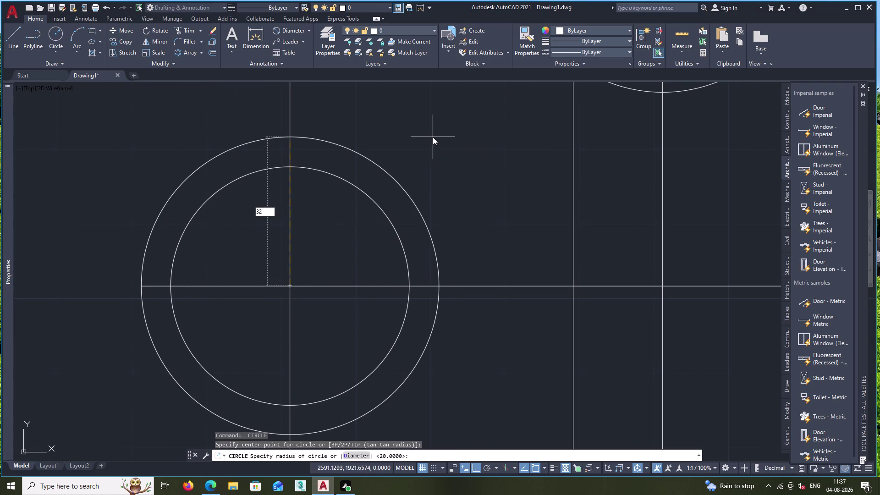
key(Return)
Add a radius-38 circle concentric with the middle small circle.
scroll(down, 3)
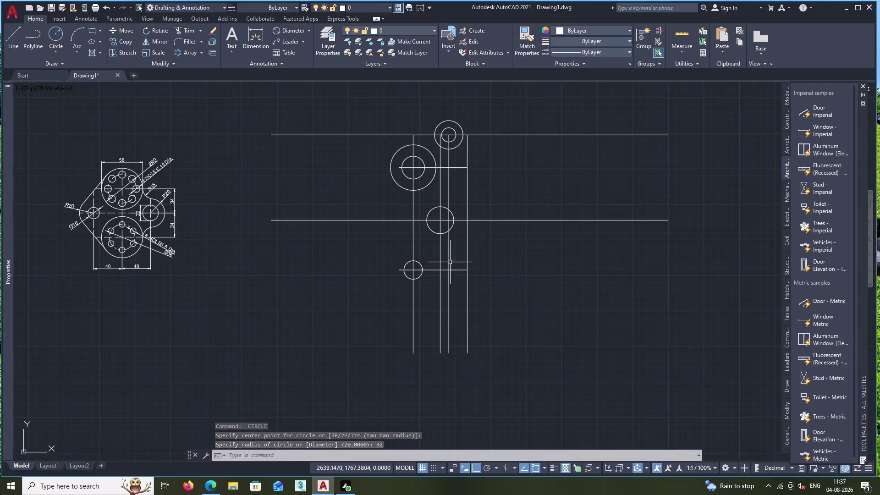
middle_drag(451, 259, 401, 249)
key(space)
scroll(up, 3)
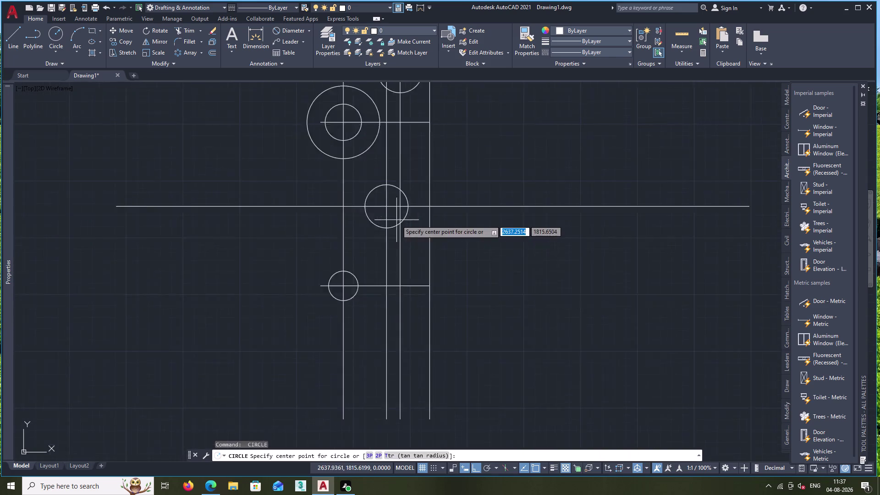
scroll(up, 3)
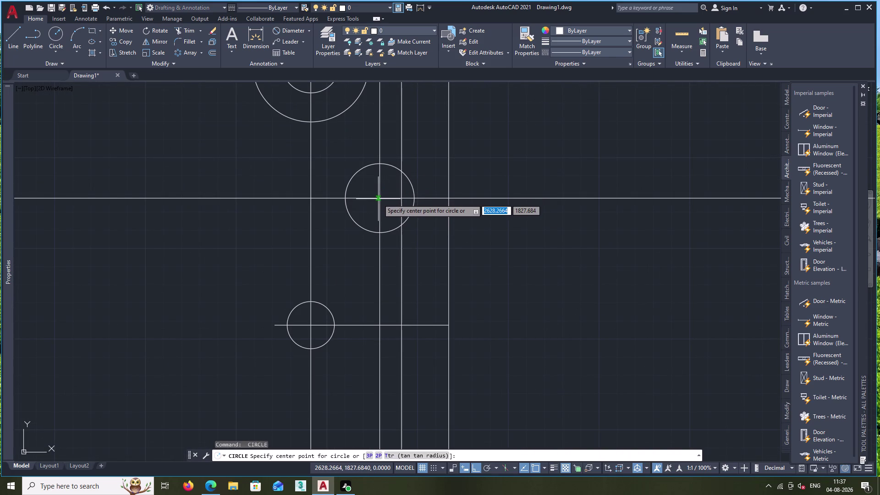
click(380, 198)
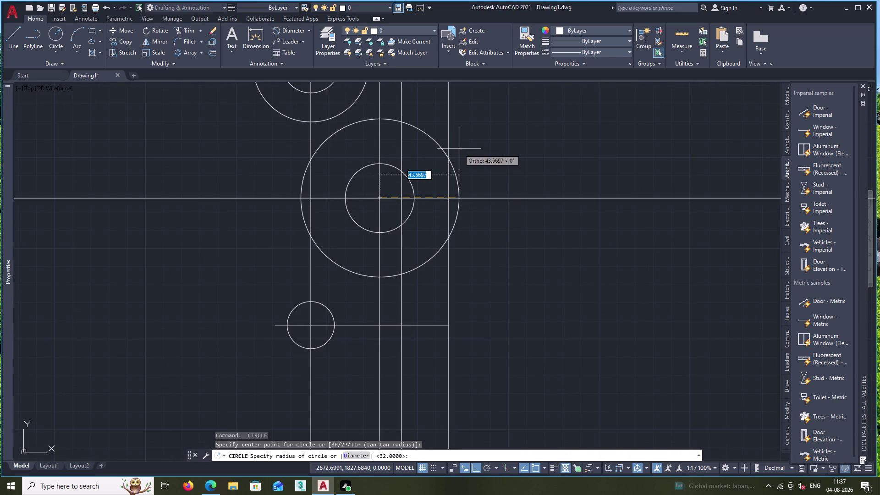
text(38)
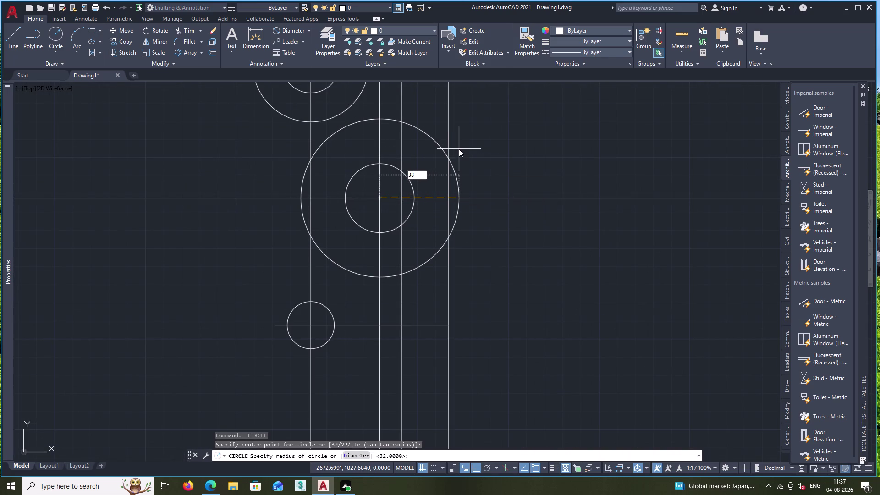
key(Return)
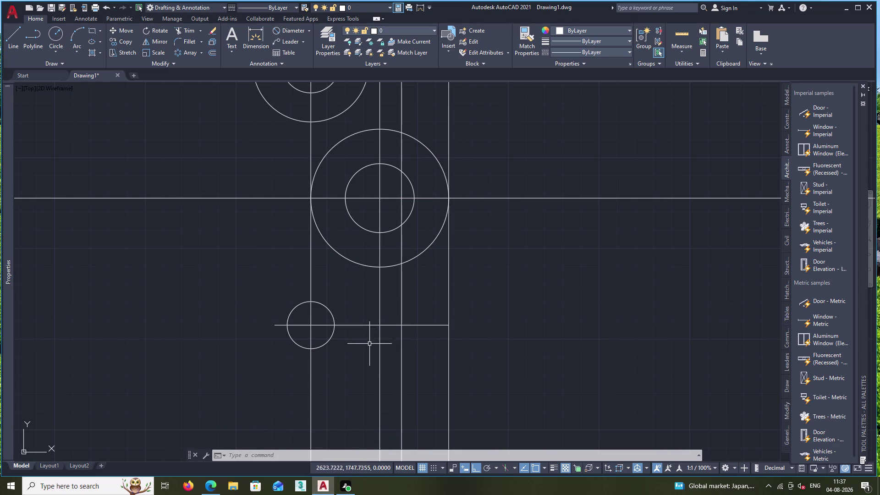
scroll(down, 3)
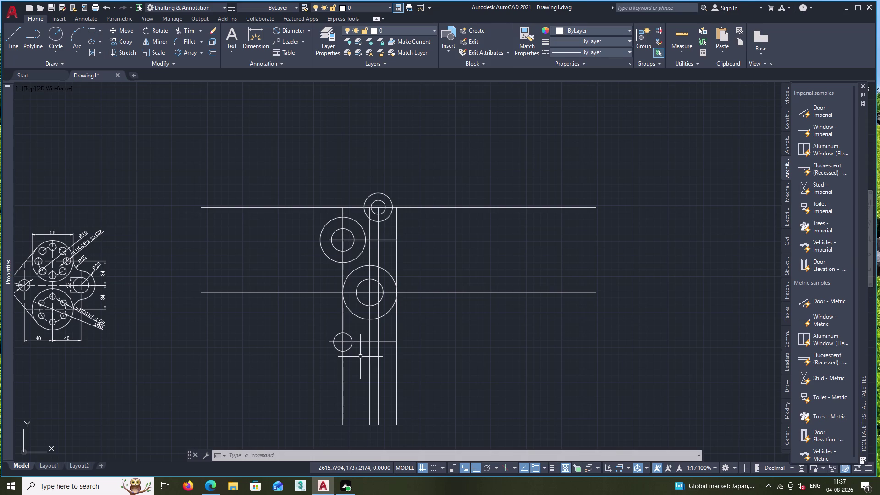
scroll(up, 3)
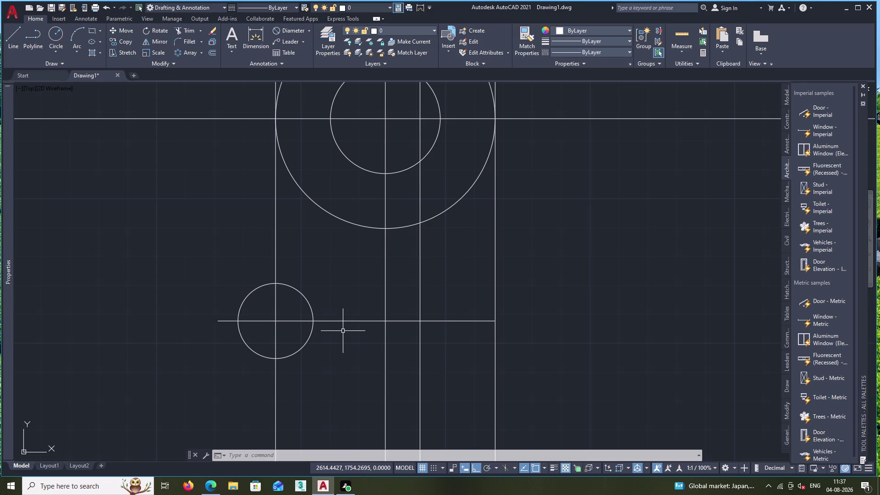
scroll(down, 3)
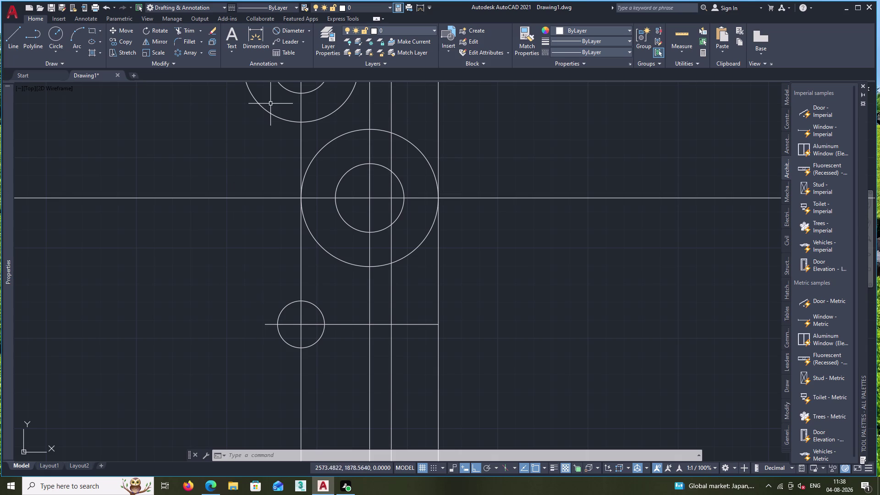
Dimension the 70 vertical distance from the middle circles' centre to the lower line.
double_click(259, 33)
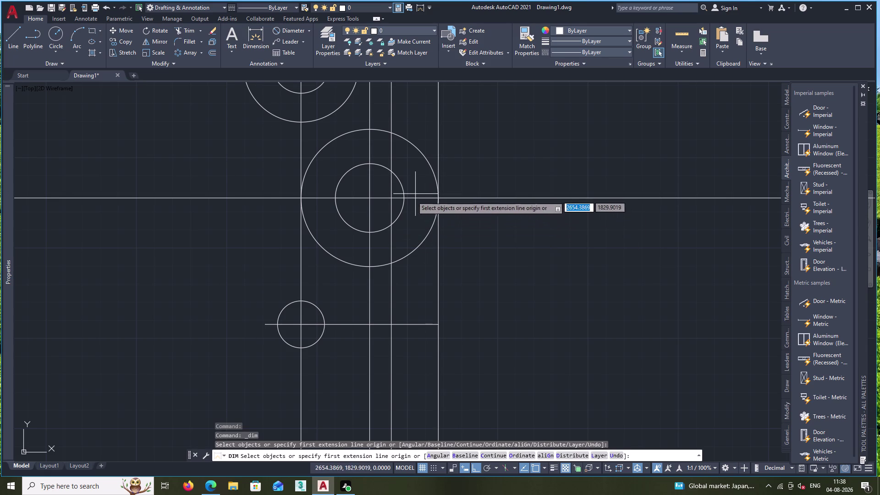
click(368, 197)
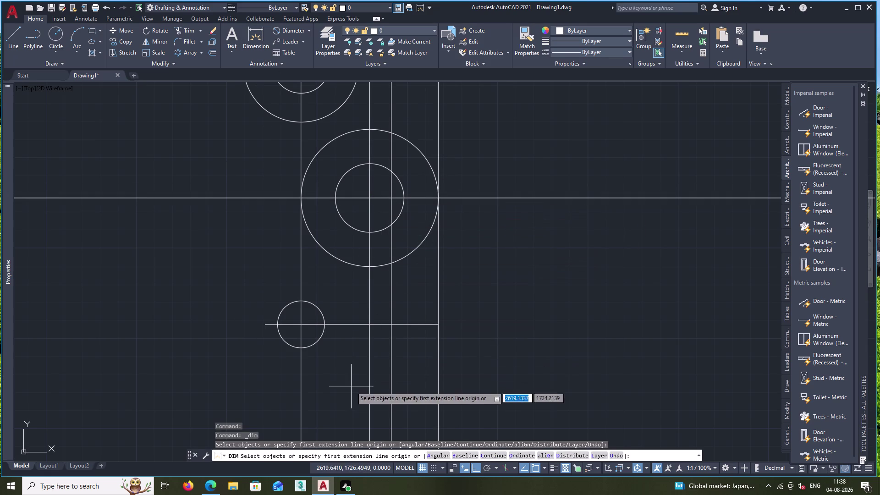
click(369, 323)
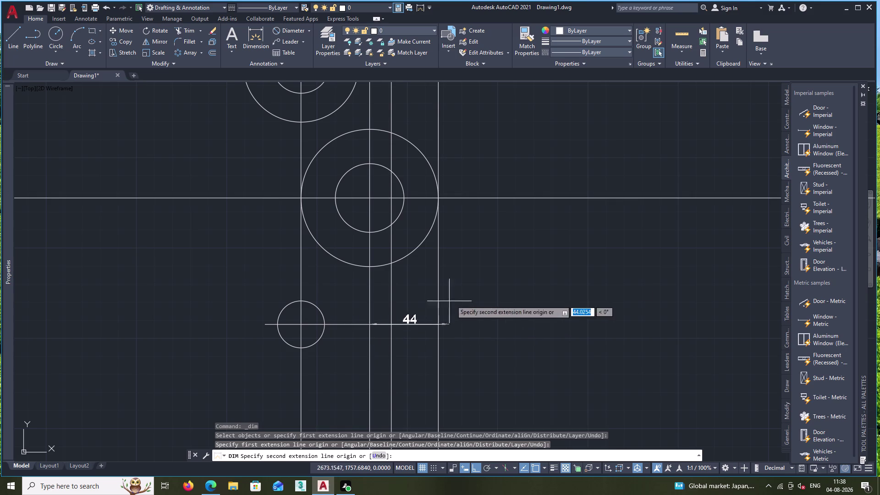
key(Escape)
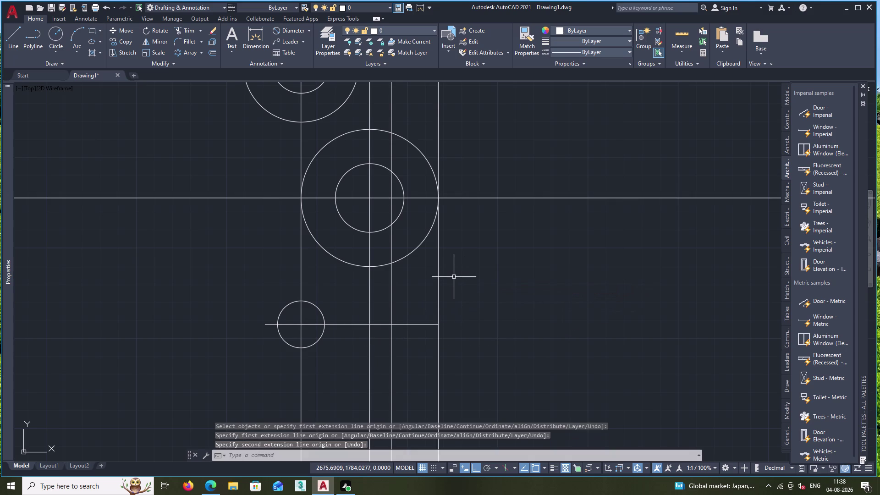
key(space)
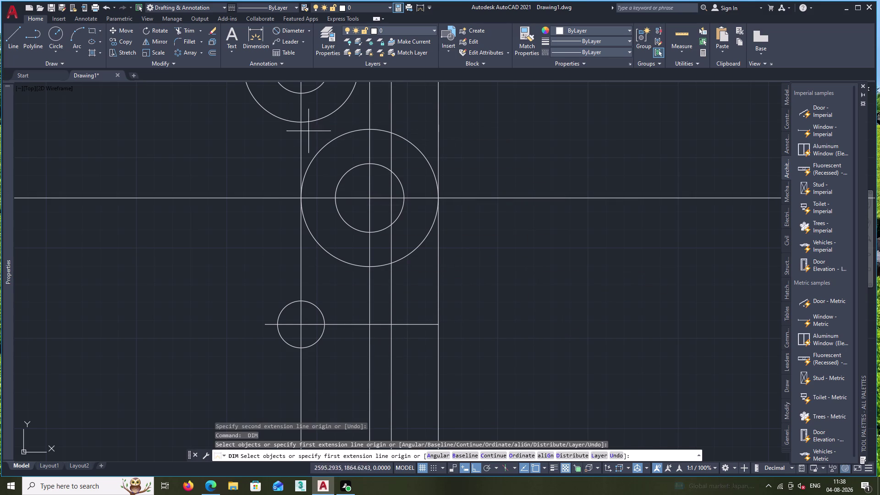
click(370, 197)
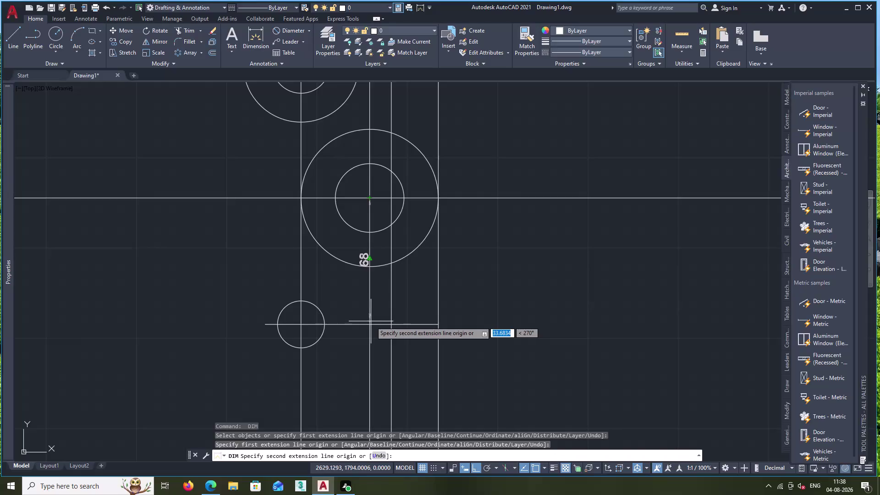
click(369, 324)
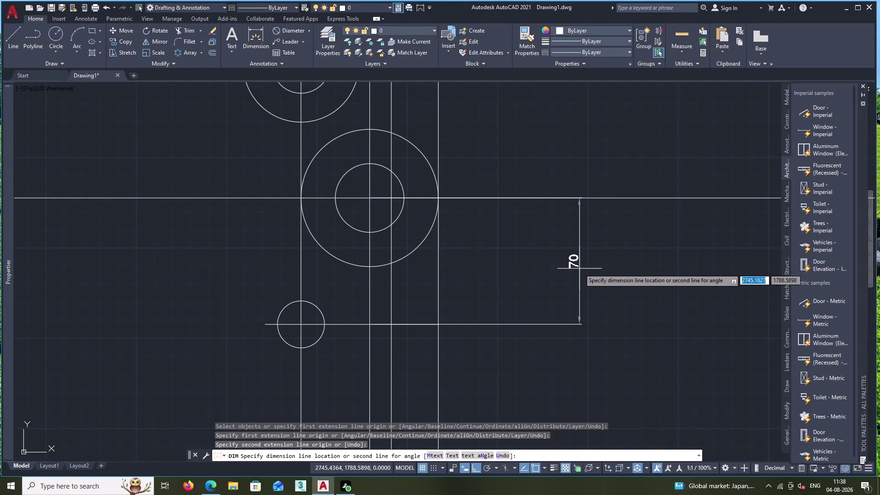
click(578, 270)
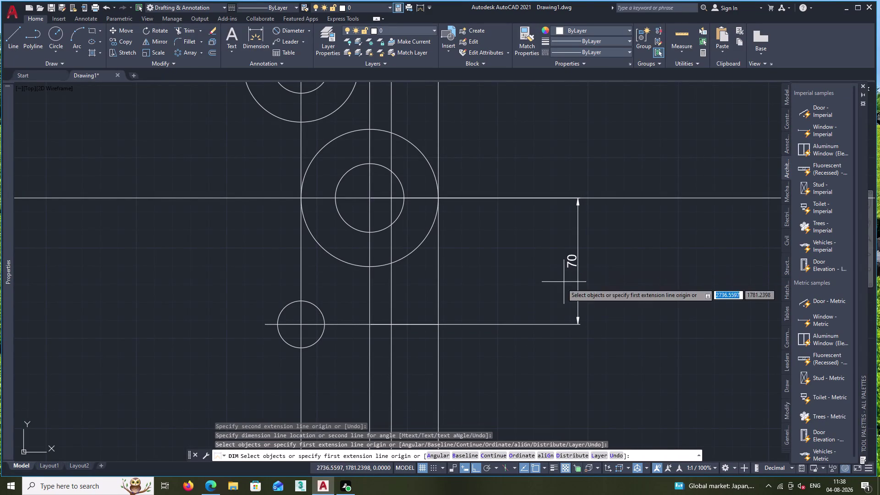
key(Escape)
Erase the small lower-left circle, then select the 70 dimension and lower line.
click(311, 302)
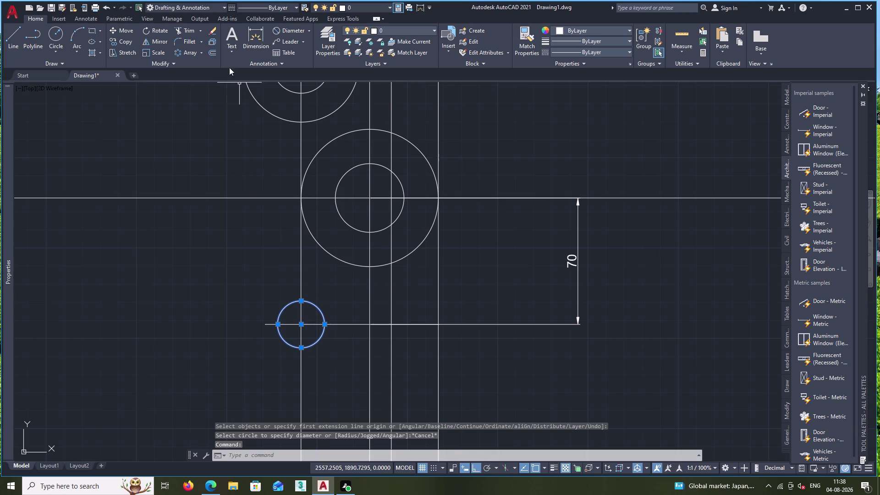
click(208, 32)
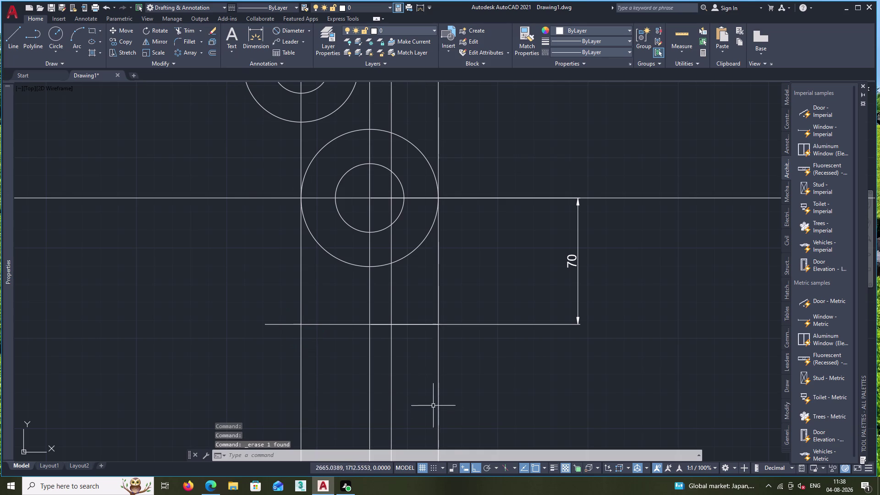
click(413, 325)
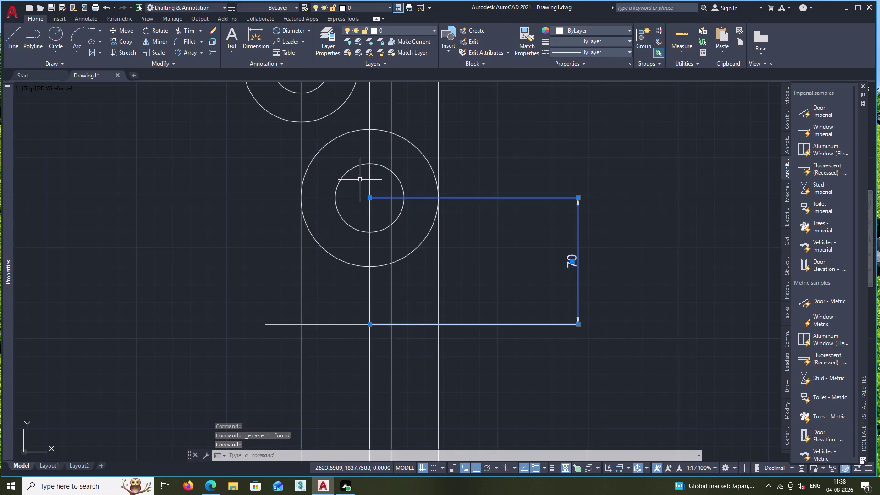
click(340, 325)
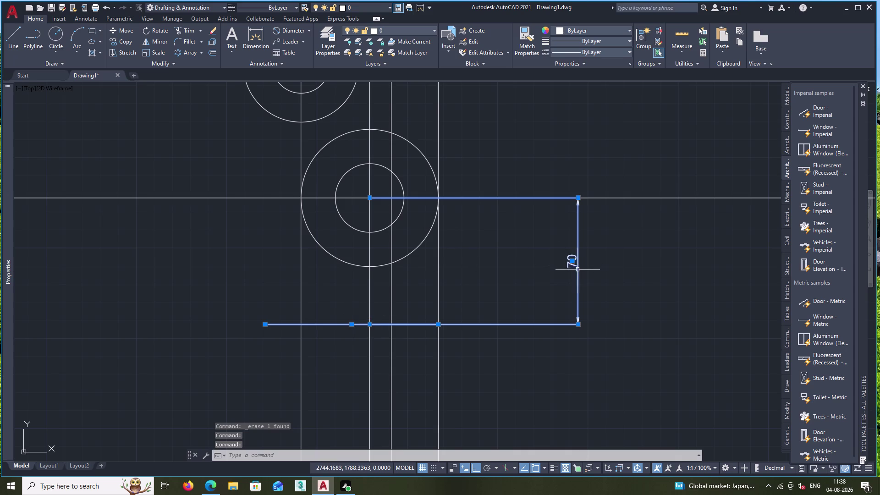
key(Escape)
click(487, 324)
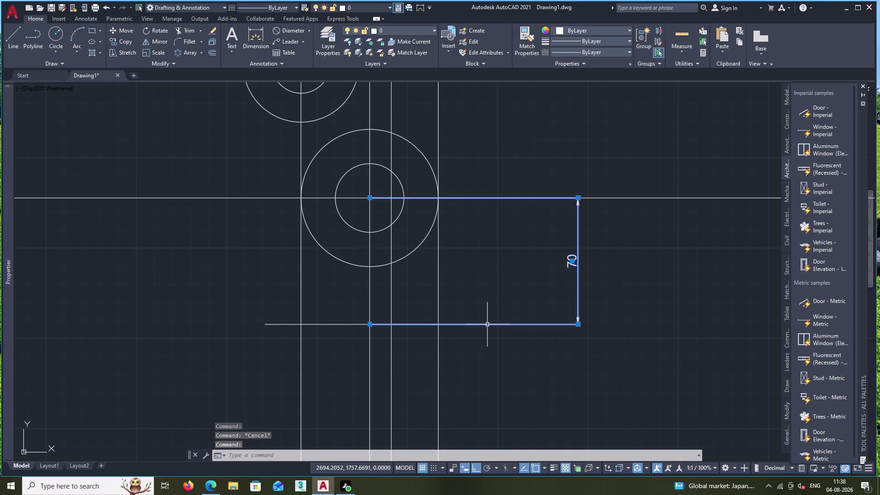
click(580, 259)
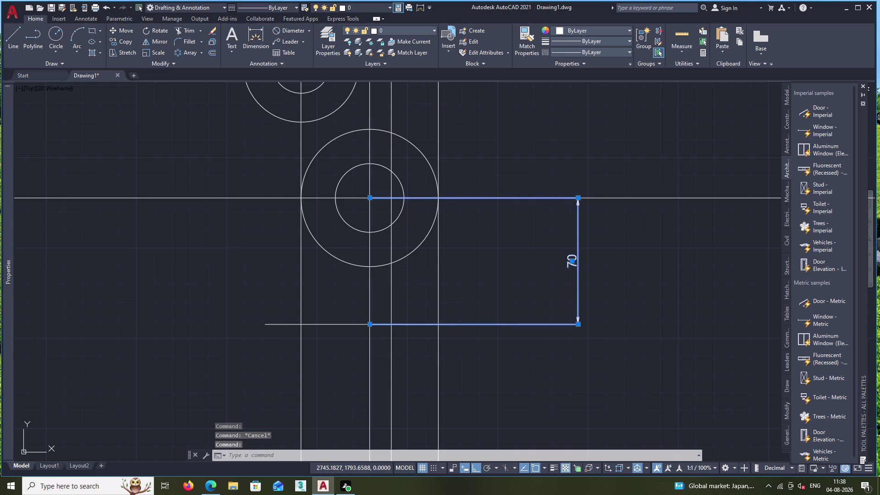
key(Escape)
Delete the 70 dimension and select the lower horizontal line.
click(575, 261)
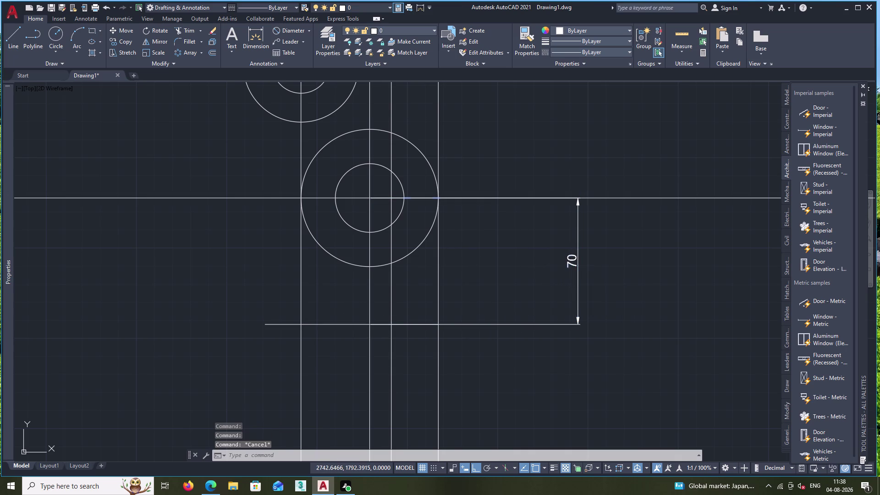
right_click(575, 262)
double_click(601, 309)
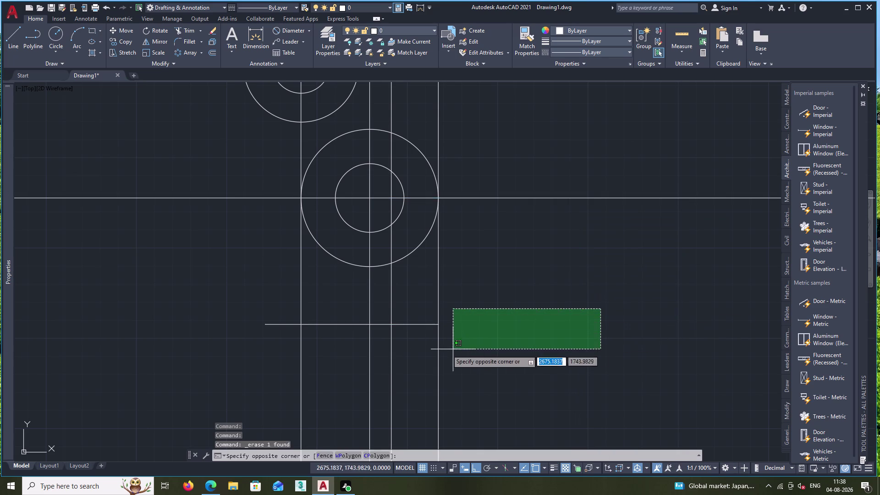
click(562, 310)
click(420, 324)
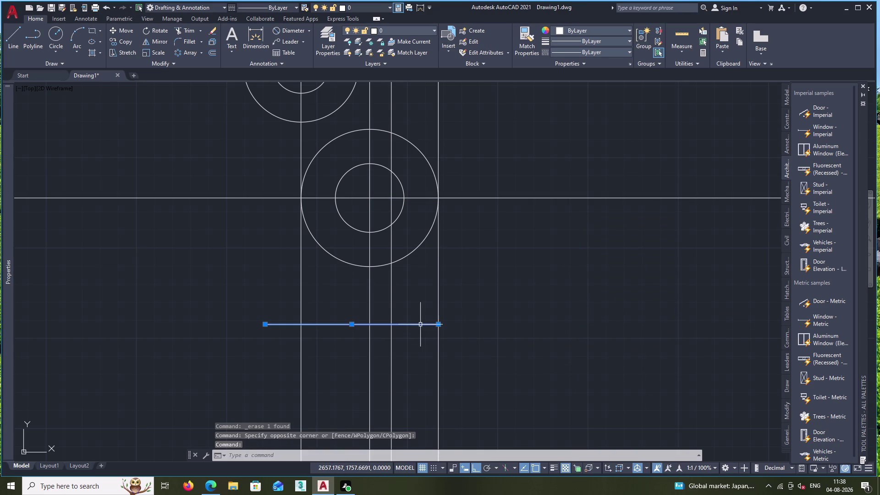
Offset the lower horizontal line 22 units upward.
click(209, 53)
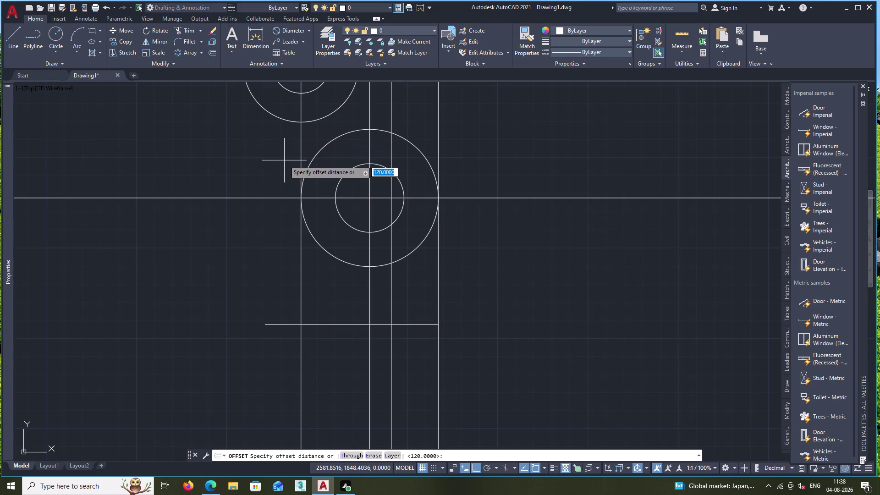
text(22)
key(Return)
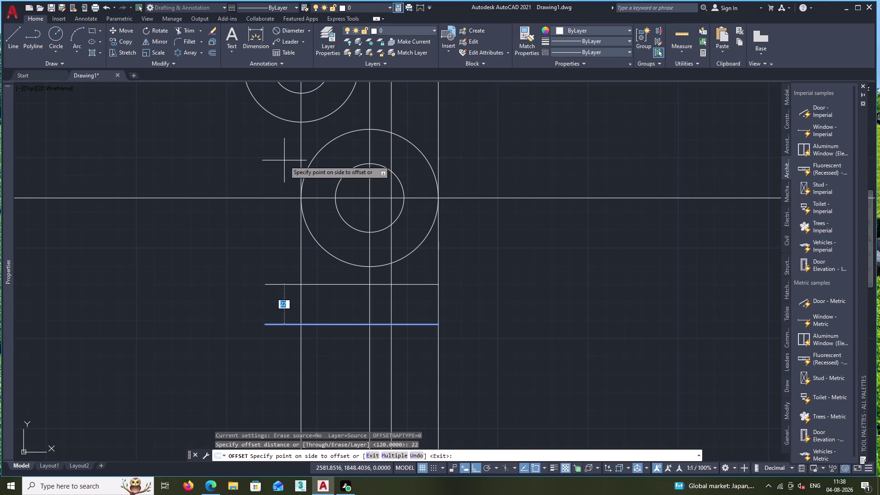
click(277, 235)
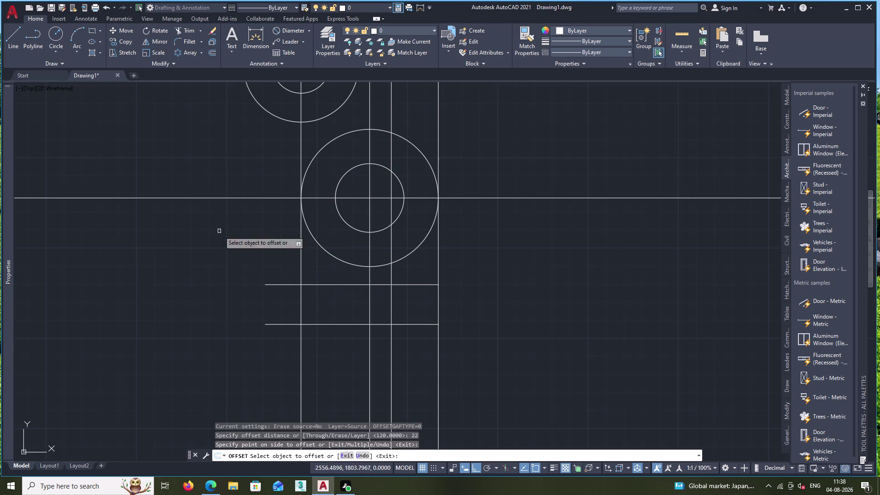
click(52, 50)
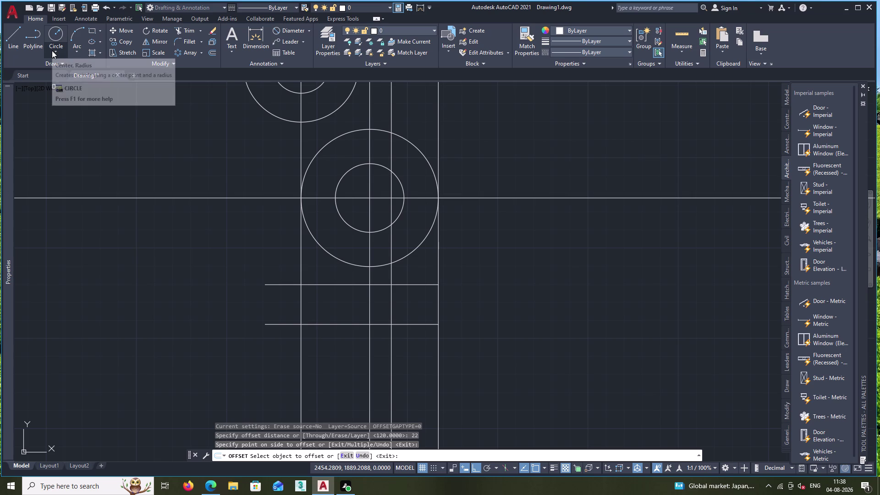
Draw a diameter-26 circle where the 22-unit offset line crosses the left vertical line.
click(73, 84)
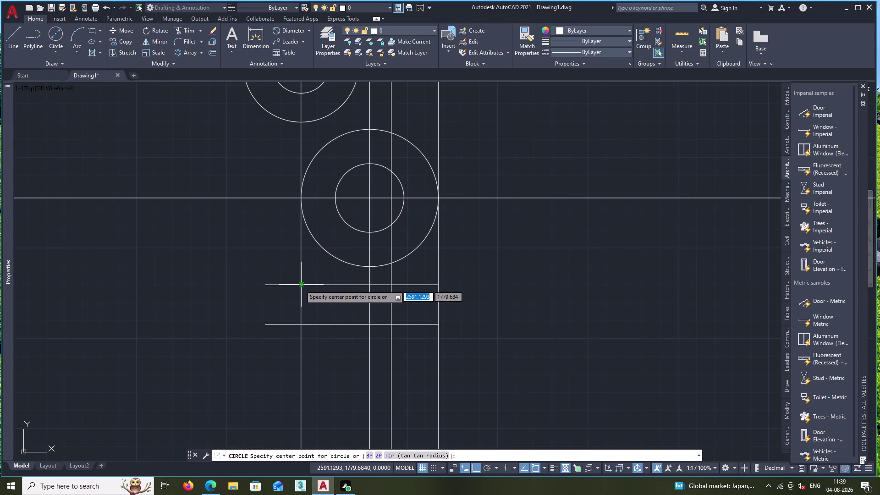
click(300, 285)
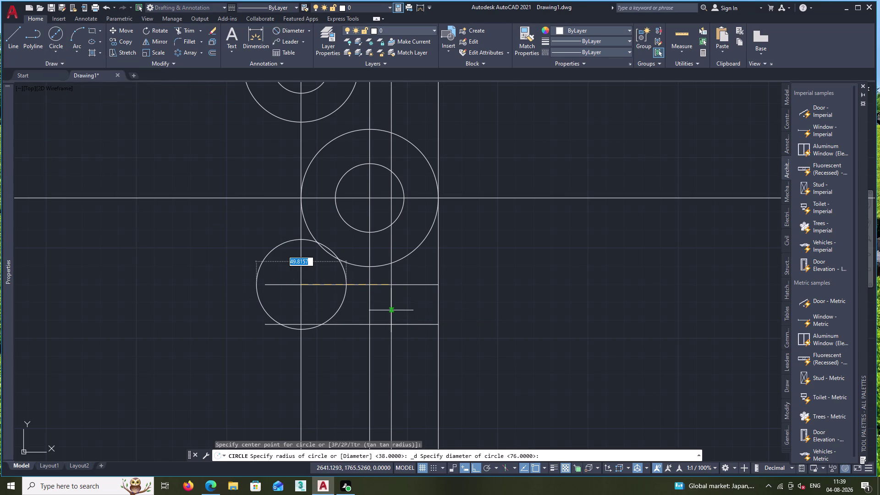
text(26)
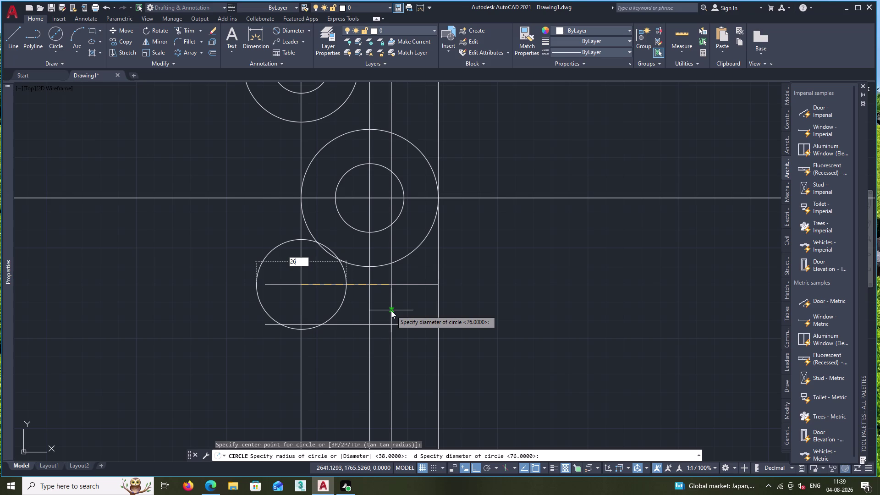
key(Return)
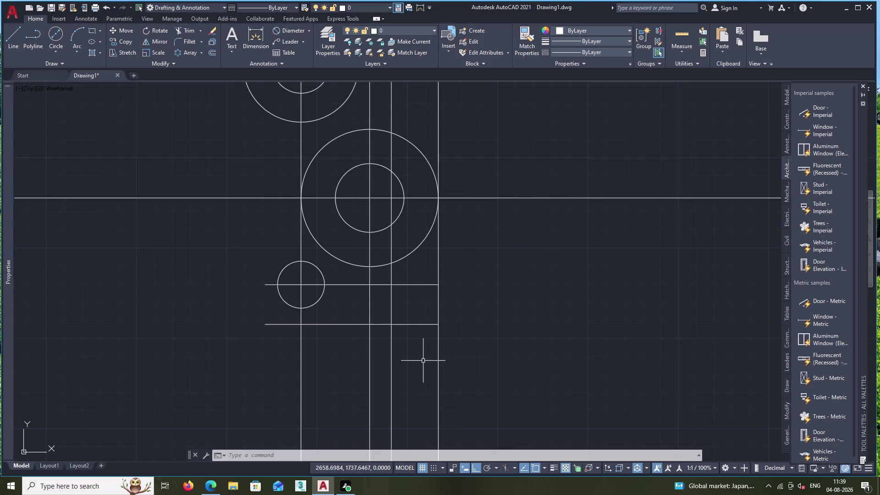
middle_drag(376, 314, 375, 327)
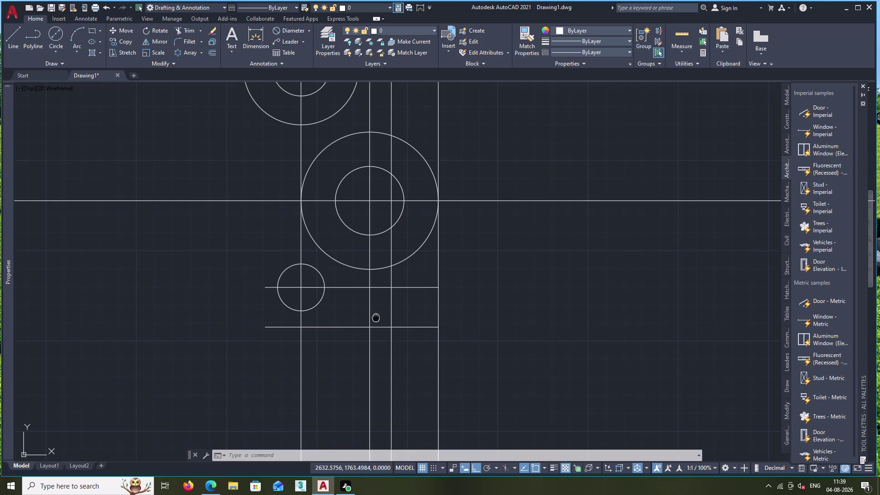
middle_drag(374, 327, 373, 350)
middle_drag(245, 186, 228, 292)
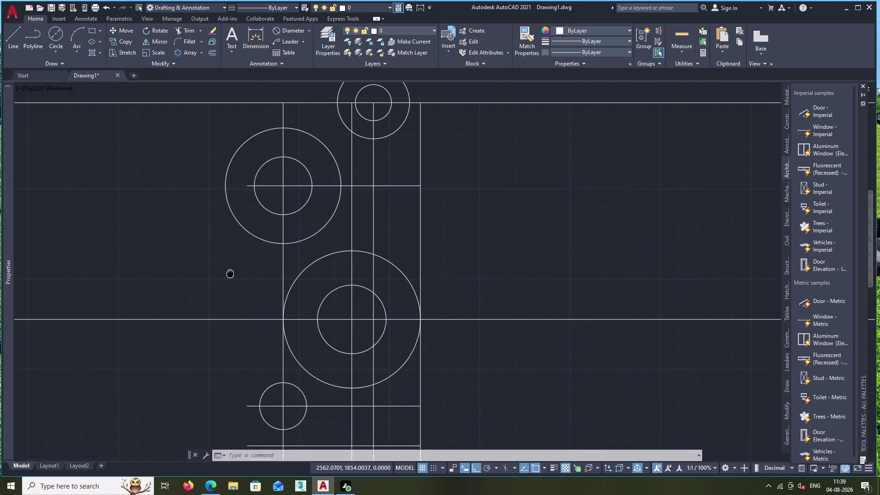
middle_drag(227, 292, 204, 372)
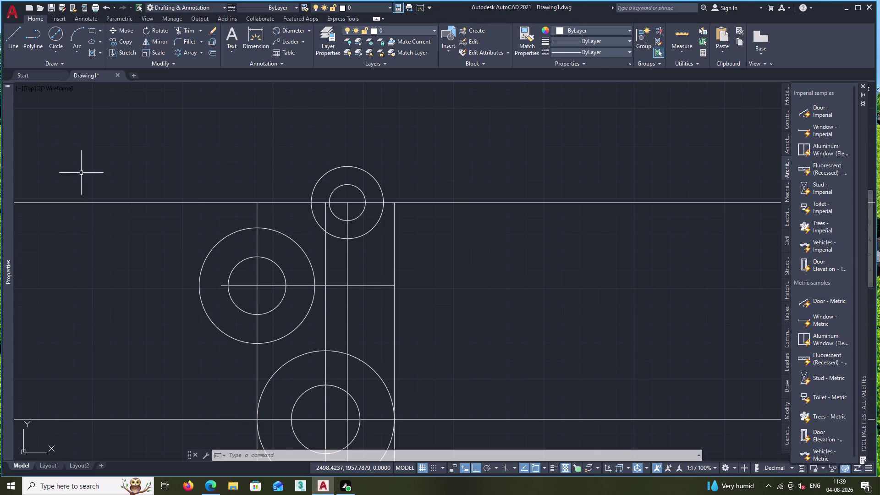
click(59, 54)
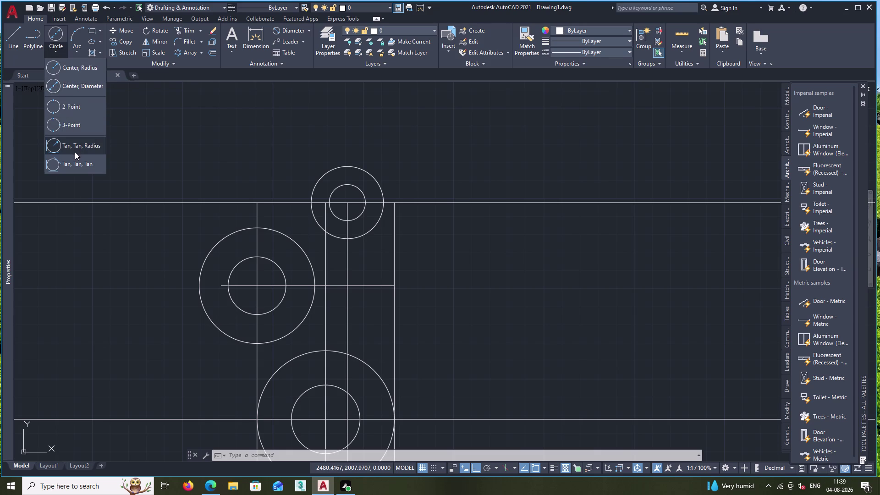
Try a radius-40 Tan, Tan, Radius circle on the left and top circles, then undo it.
click(75, 145)
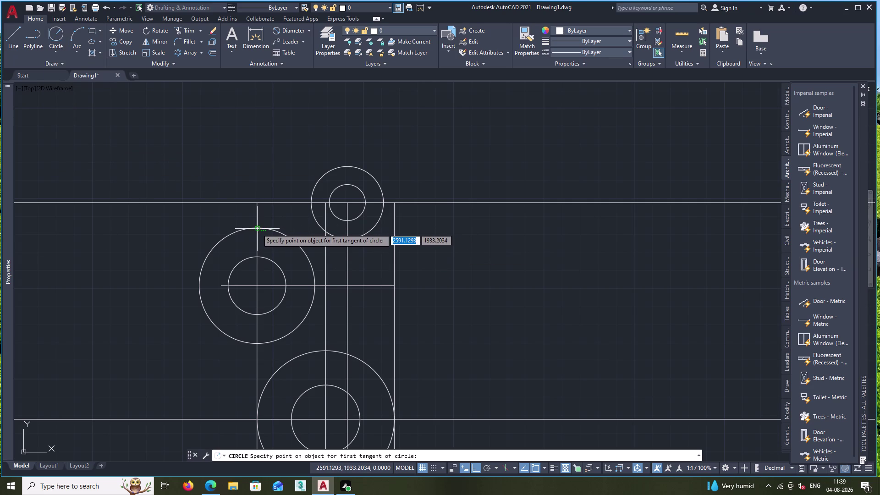
click(258, 228)
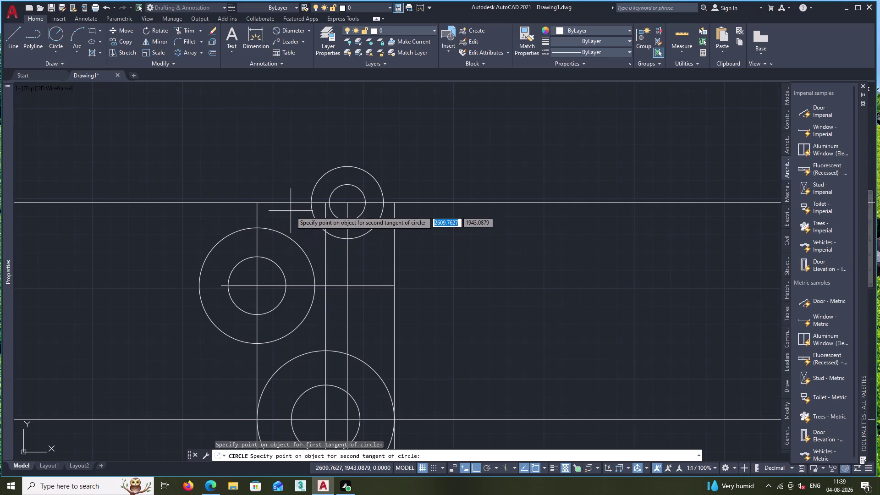
click(310, 196)
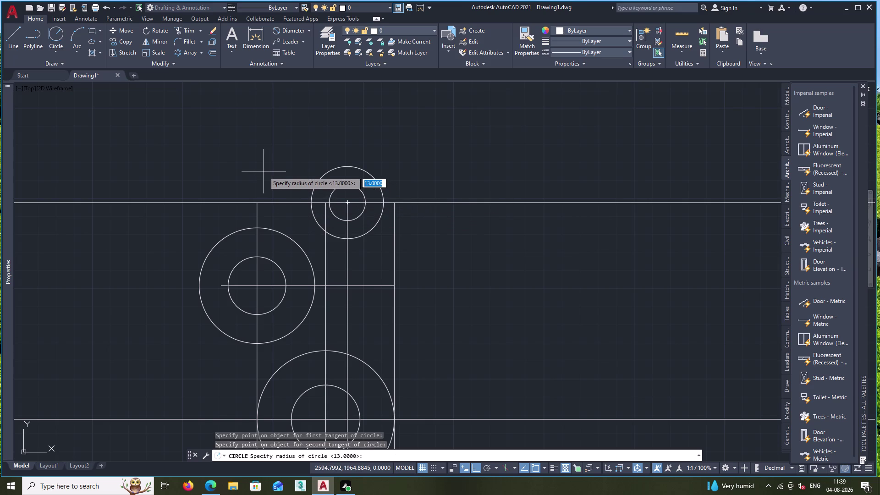
text(40)
key(Return)
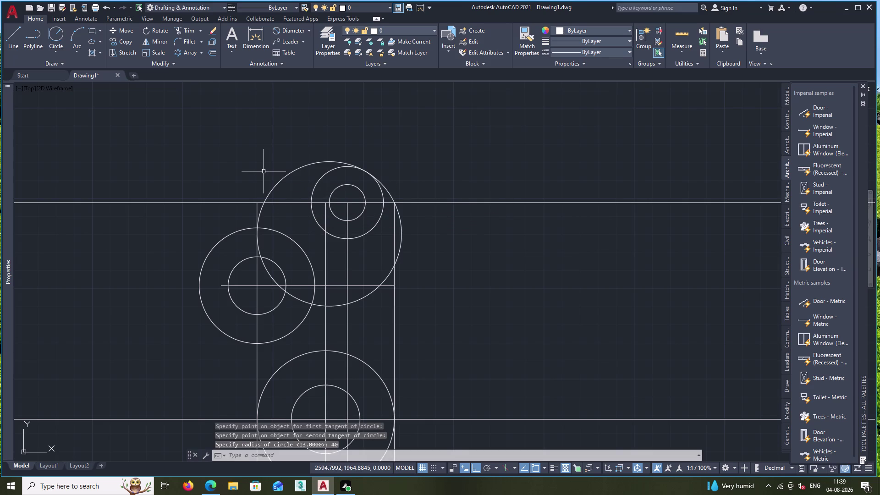
key(ctrl+z)
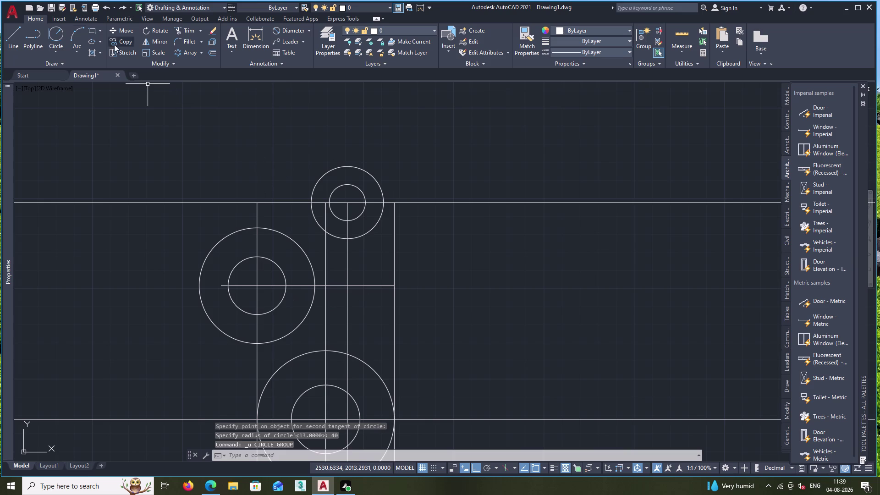
Redraw the radius-40 circle tangent to the left large circle and small top circle.
click(57, 35)
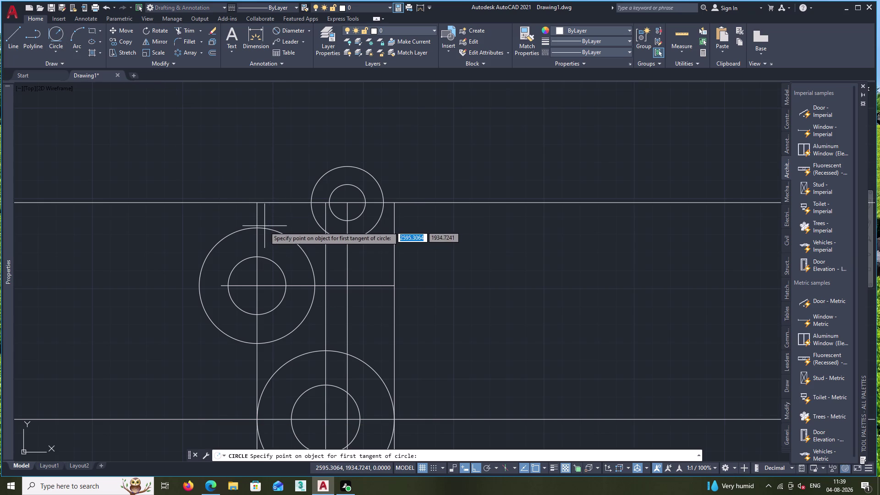
click(264, 228)
click(312, 188)
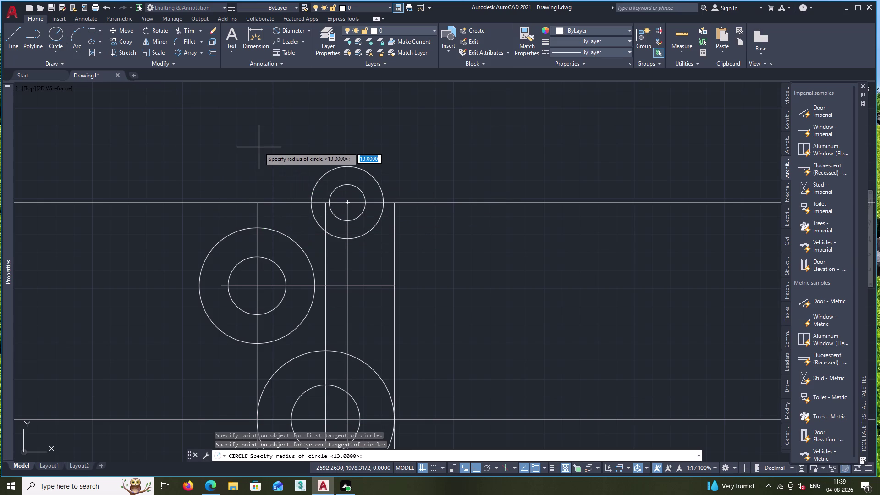
text(40)
key(Return)
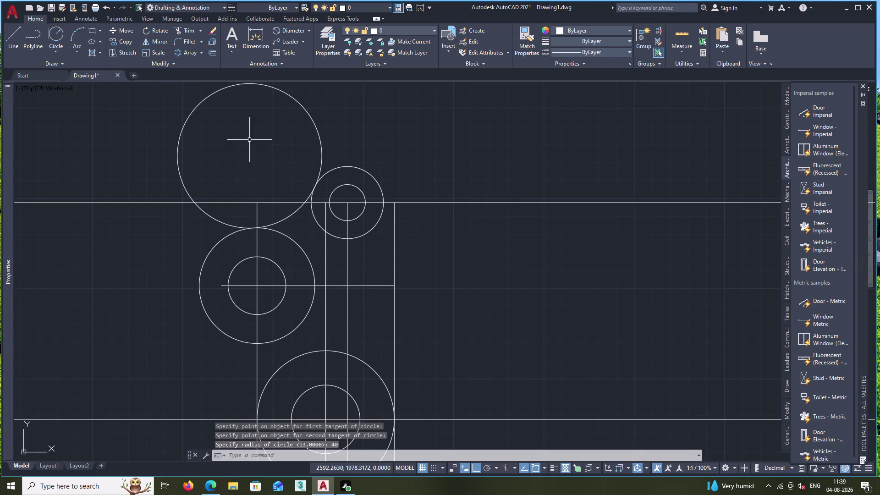
click(184, 33)
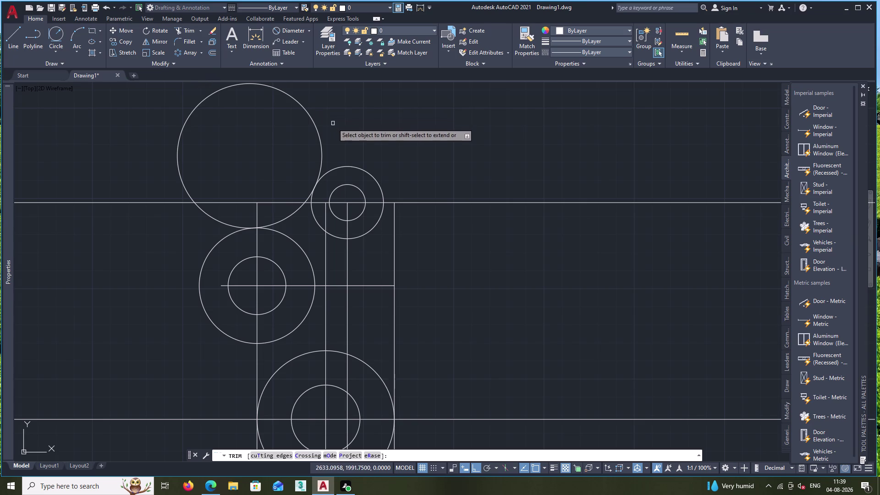
Fence-trim the radius-40 circle into one arc joining the left circle and small top circle.
drag(326, 110, 153, 169)
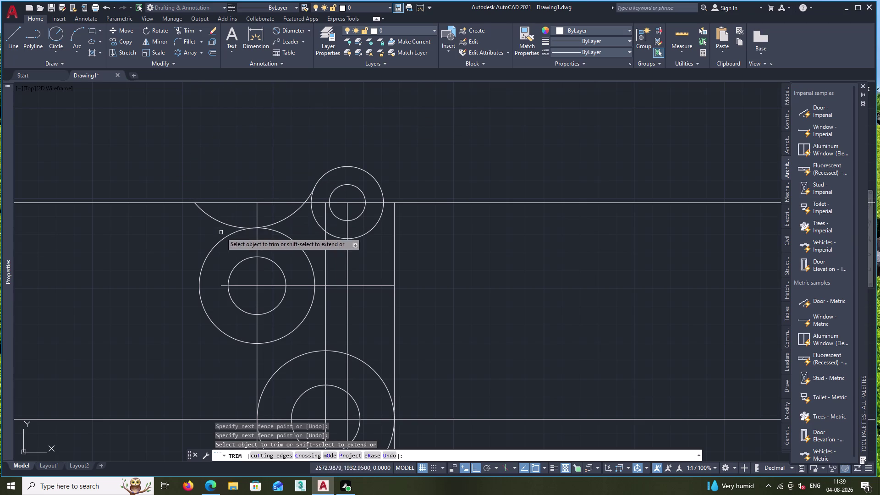
drag(220, 213, 177, 239)
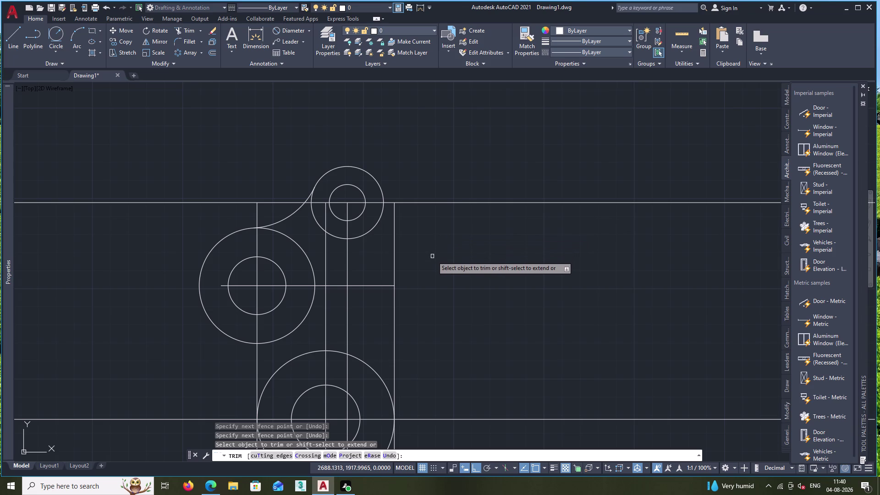
scroll(down, 3)
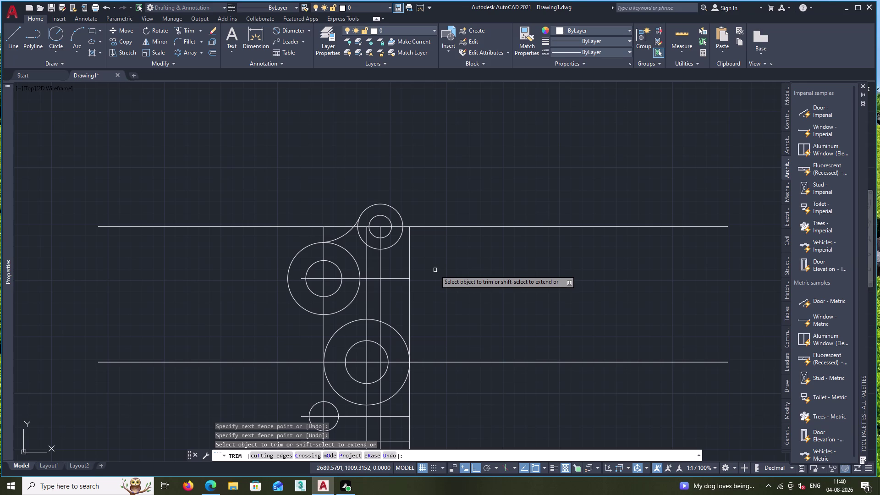
Draw a radius-14 circle tangent to the left outer circle and the vertical edge line.
click(59, 34)
middle_drag(122, 204, 155, 179)
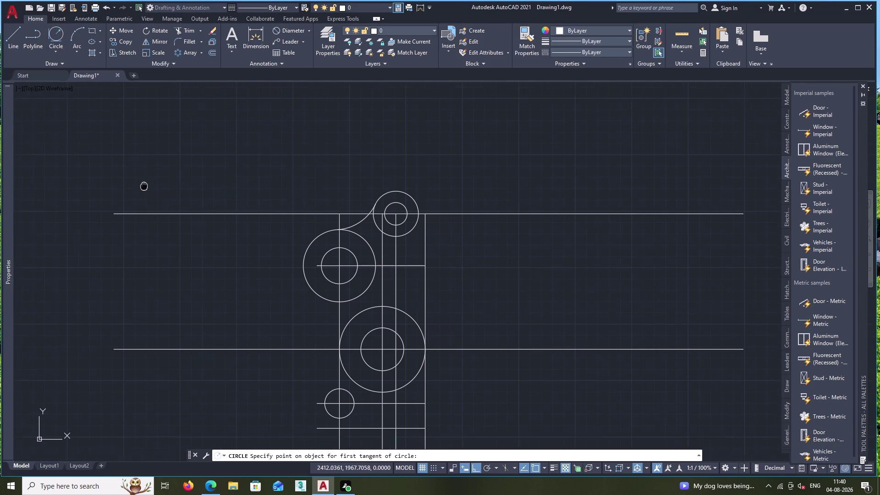
middle_drag(156, 179, 180, 170)
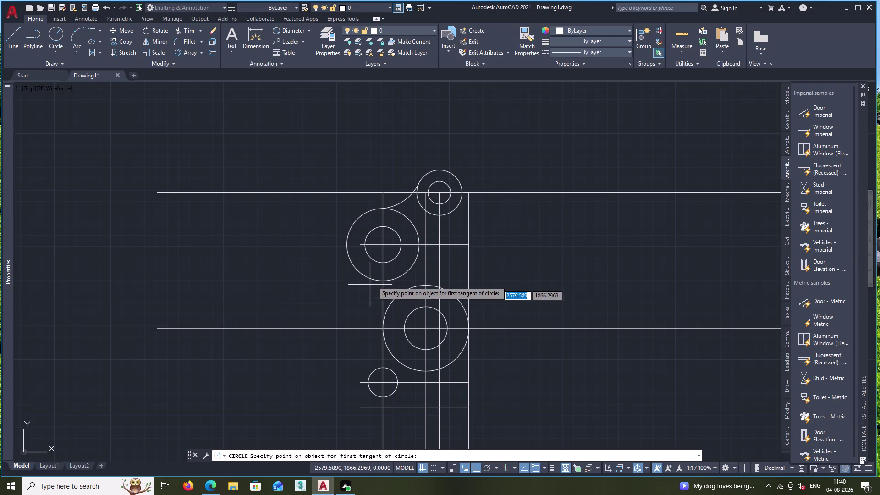
click(367, 277)
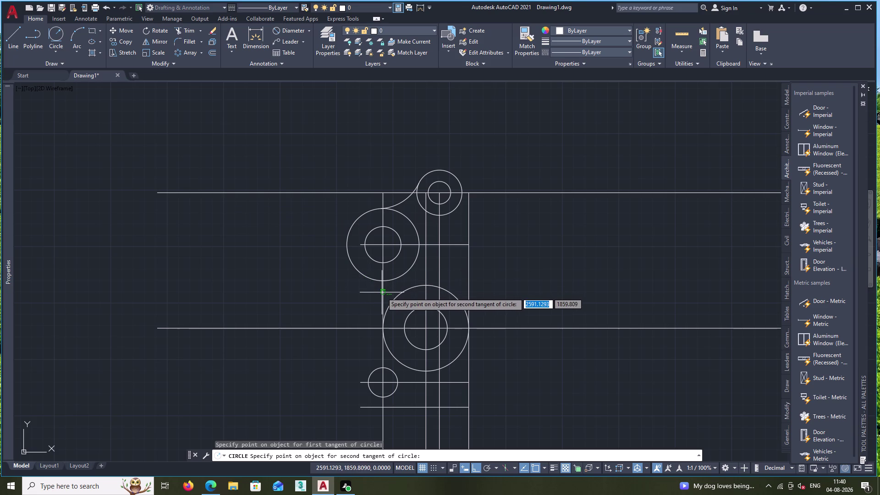
click(382, 293)
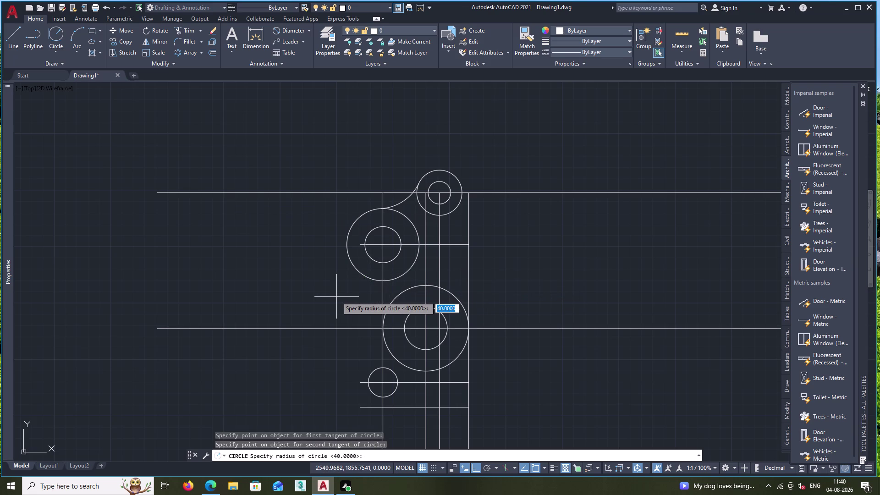
text(14)
key(Return)
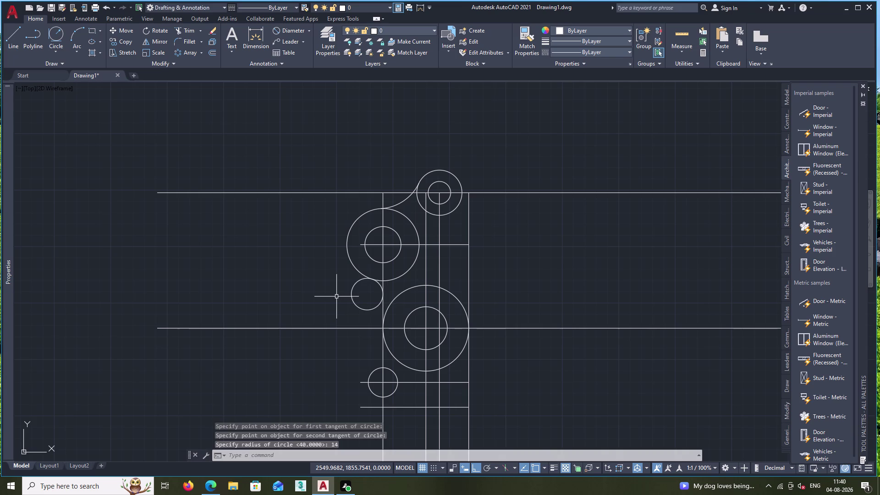
Trim the radius-14 circle to an arc and cut away the excess left outer circle portions.
click(190, 27)
drag(341, 283, 366, 306)
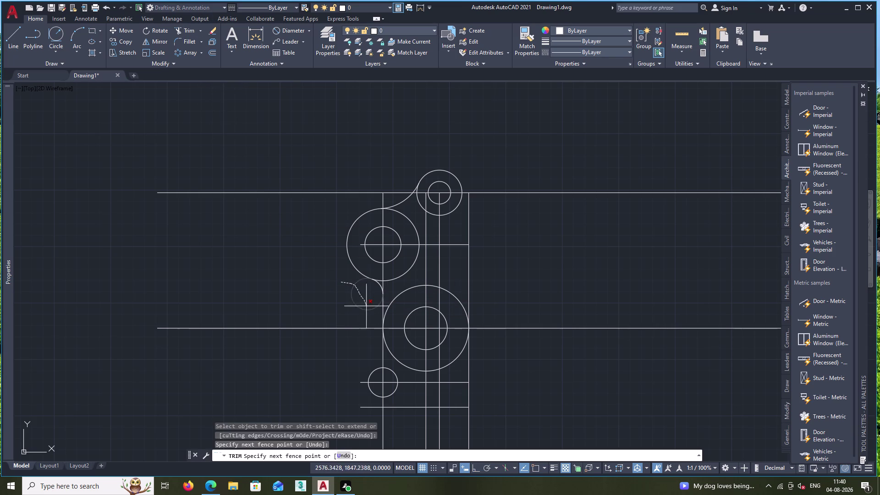
drag(366, 305, 361, 313)
scroll(up, 3)
scroll(down, 3)
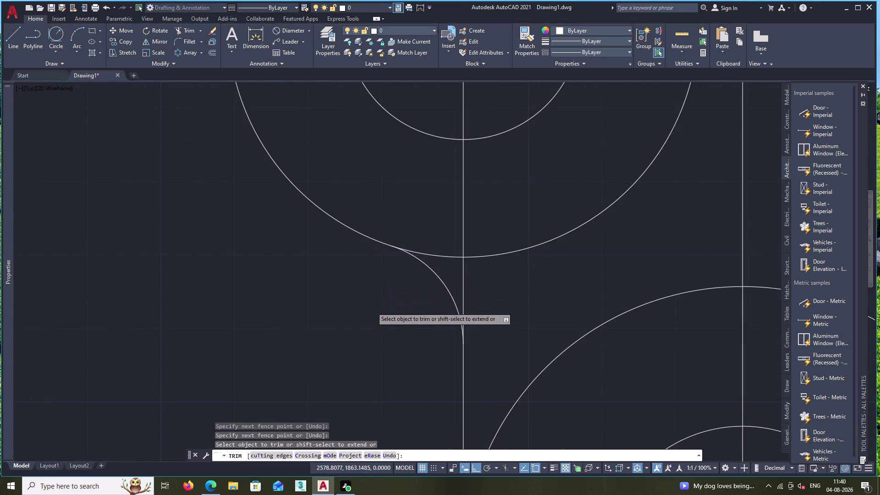
scroll(down, 3)
middle_drag(360, 320, 249, 296)
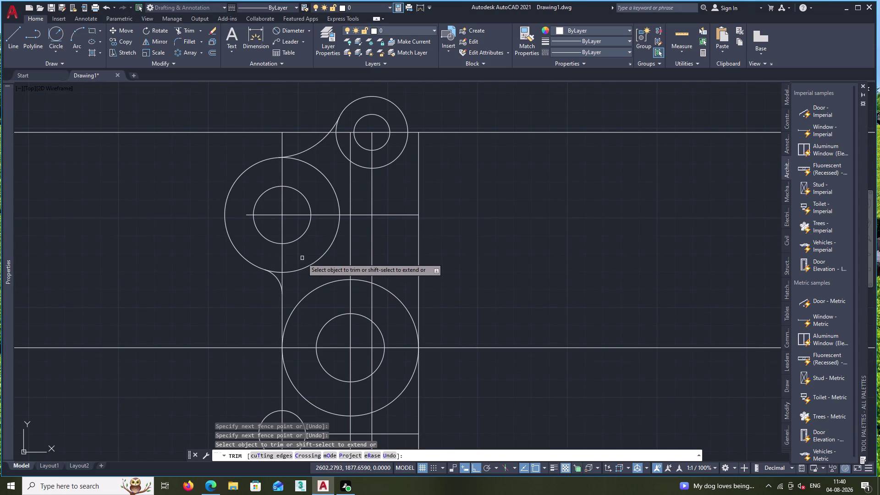
drag(301, 258, 303, 273)
drag(315, 184, 321, 162)
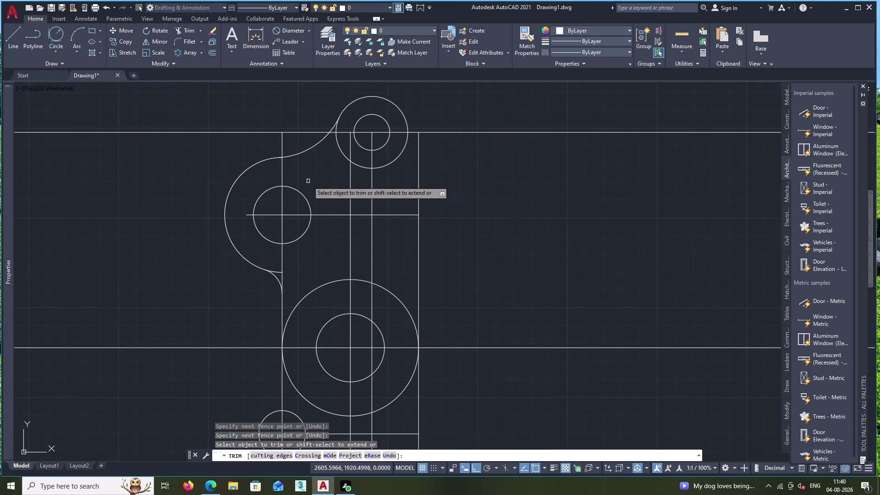
click(58, 32)
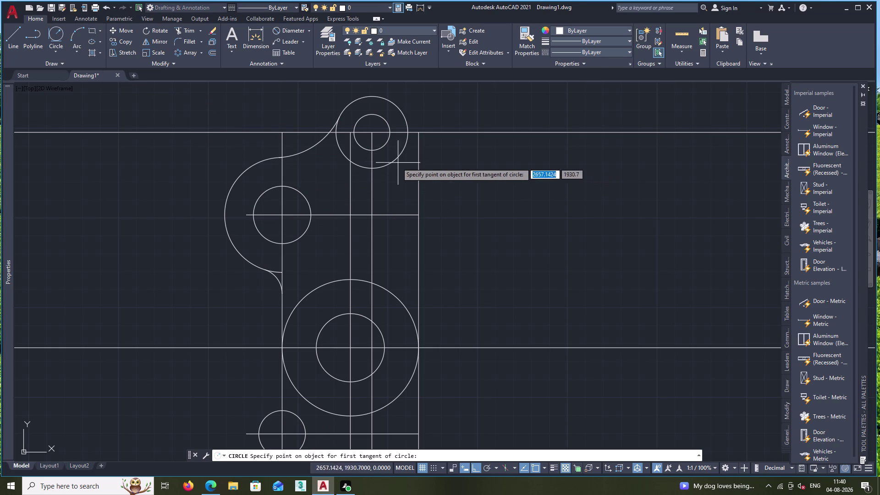
Draw a radius-15 circle tangent to the top boss and the right edge line.
click(391, 163)
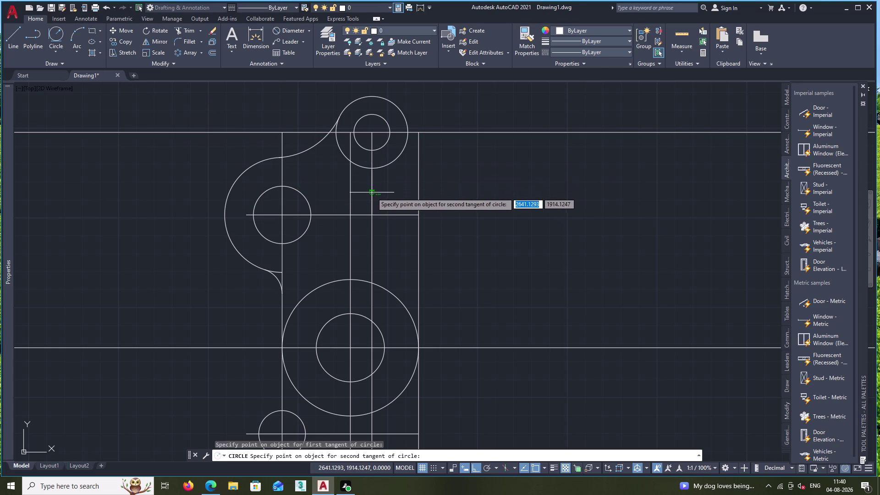
click(371, 188)
text(1)
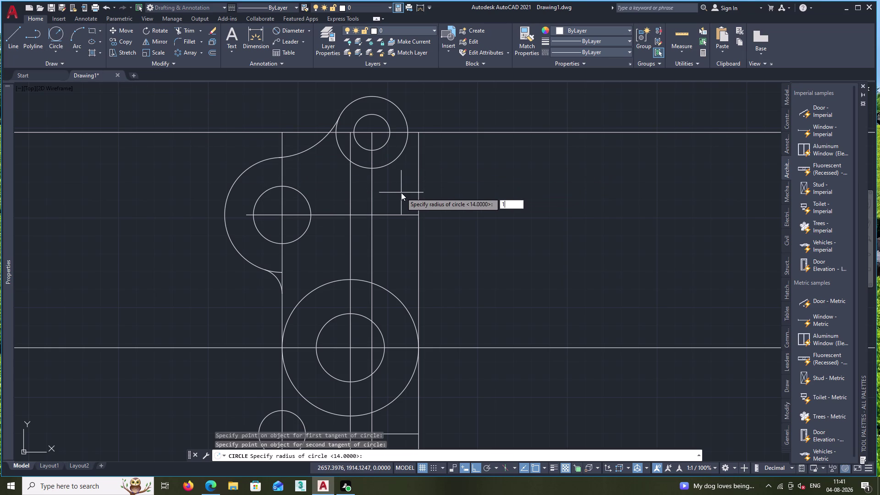
text(5)
key(Return)
Trim the radius-15 circle down to a blending arc.
click(183, 28)
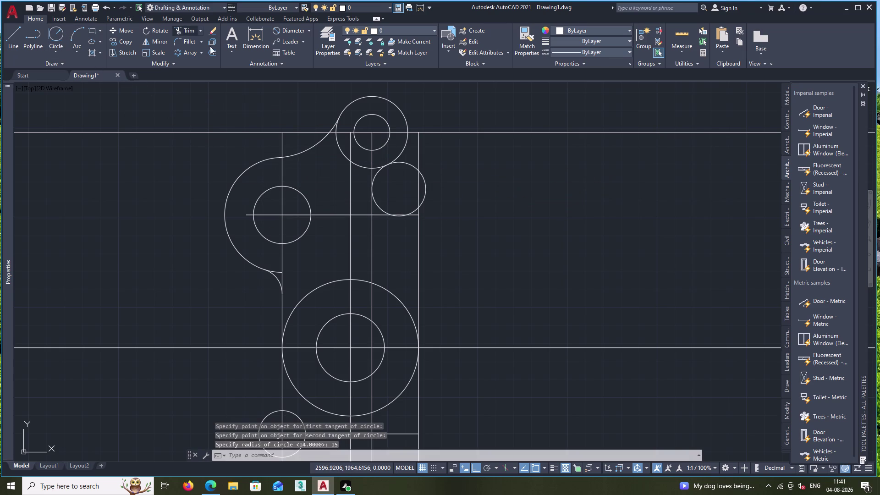
drag(411, 161, 407, 187)
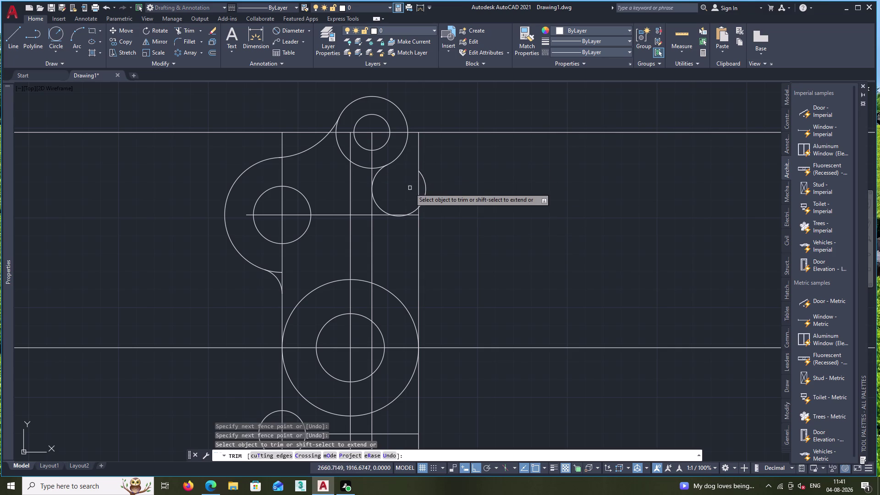
click(424, 186)
scroll(up, 3)
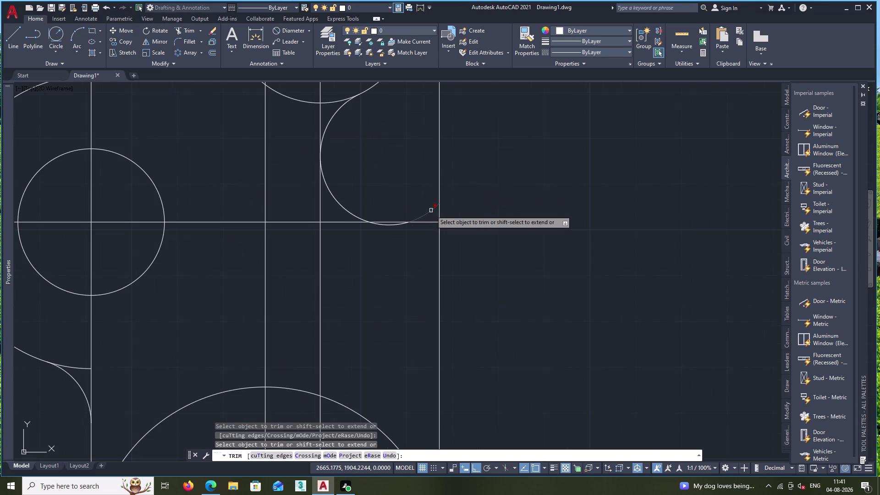
click(431, 210)
click(391, 224)
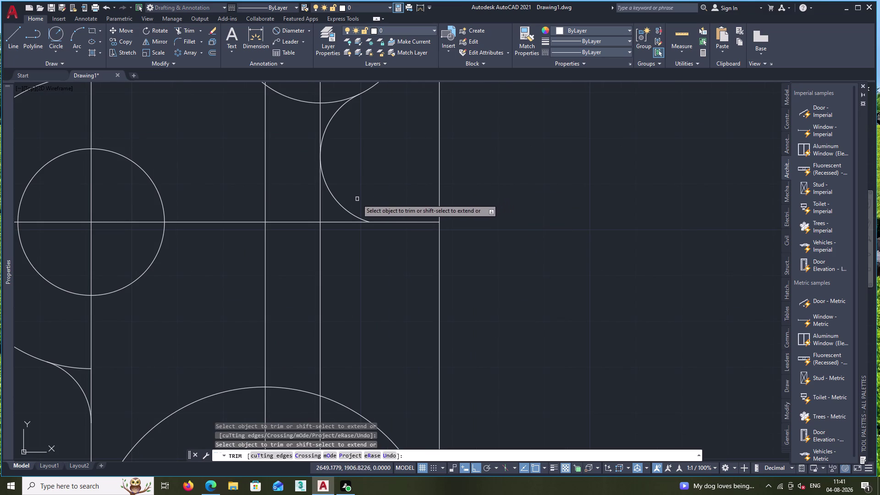
click(349, 211)
scroll(down, 3)
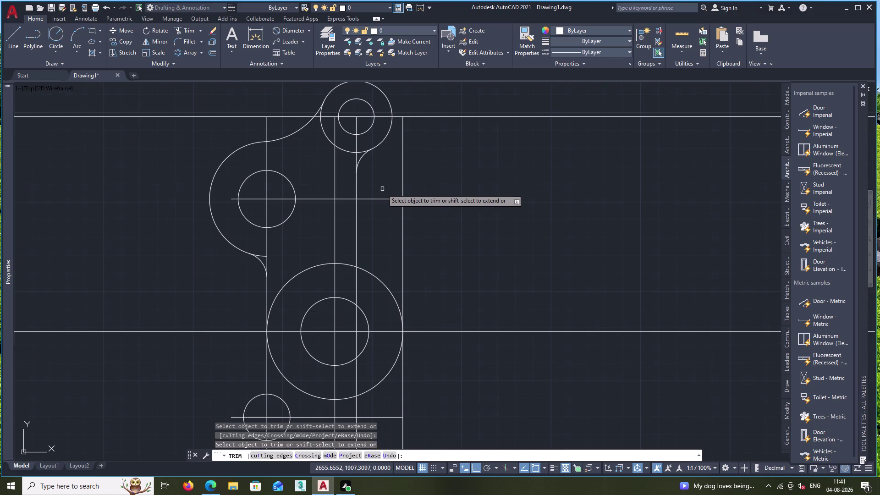
middle_drag(433, 232, 406, 147)
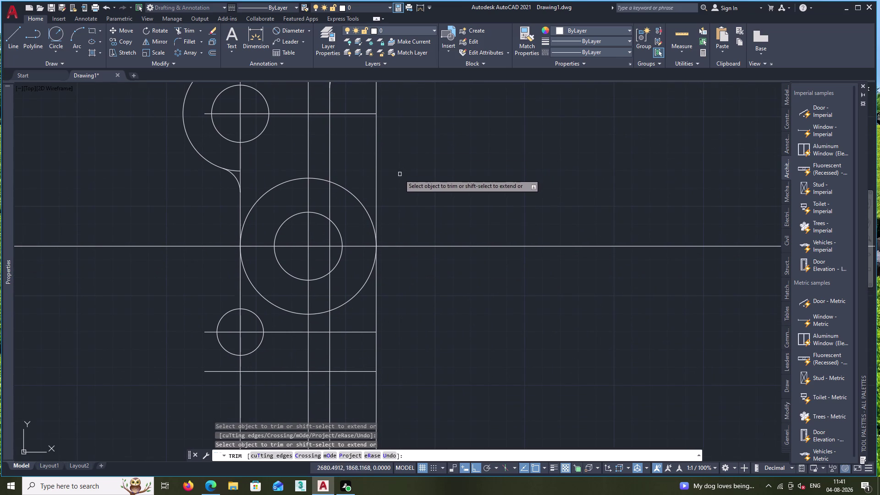
Draw a second radius-15 tangent circle lower down near the large boss.
double_click(62, 30)
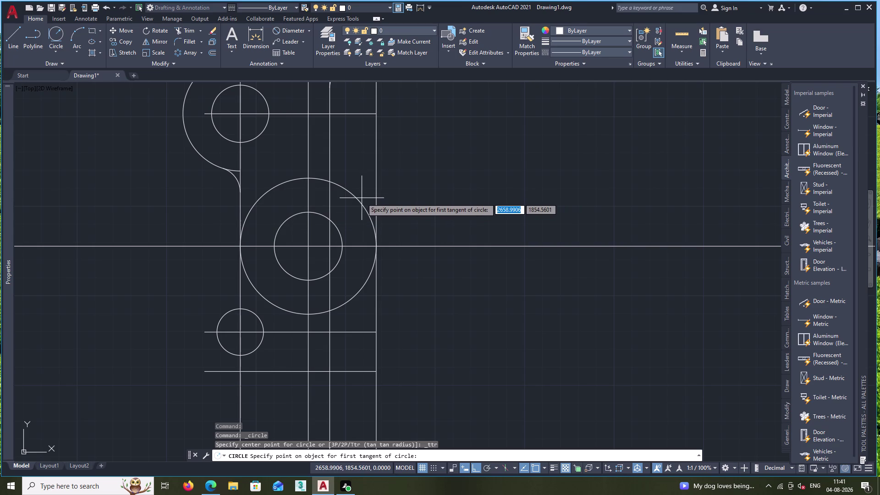
click(355, 196)
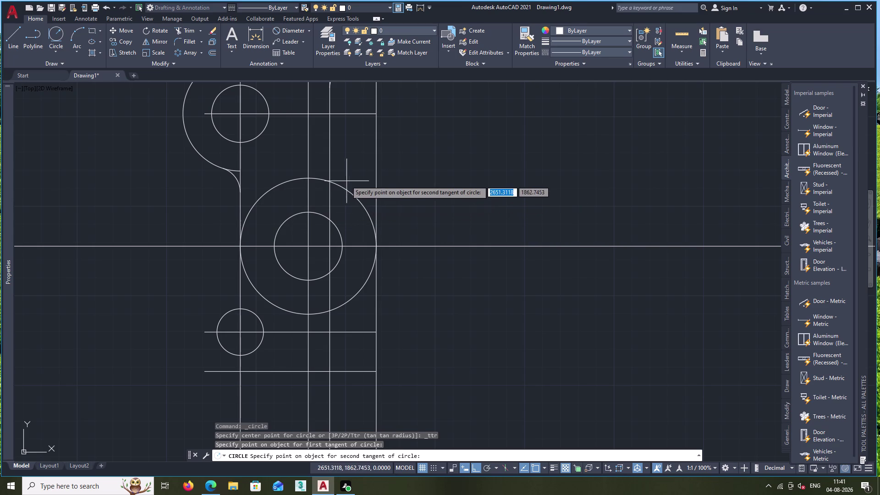
click(328, 162)
text(1)
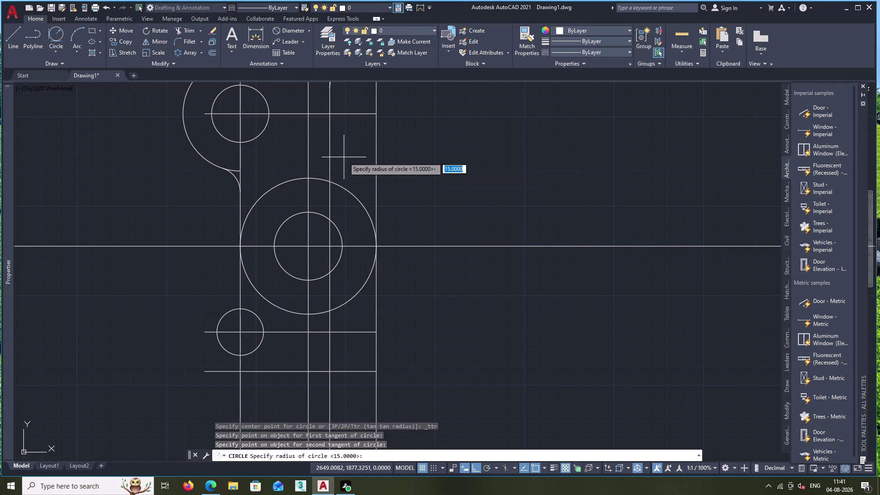
text(5)
key(Return)
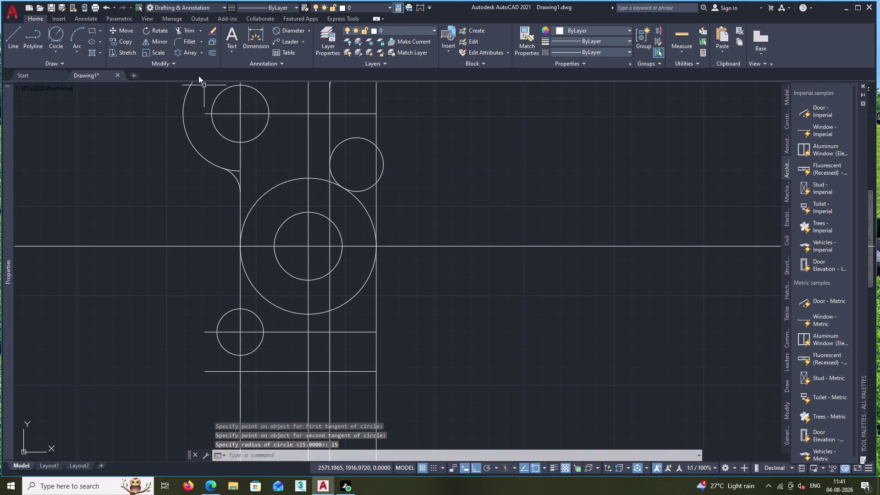
double_click(189, 34)
Trim the second radius-15 circle down to an arc.
click(343, 143)
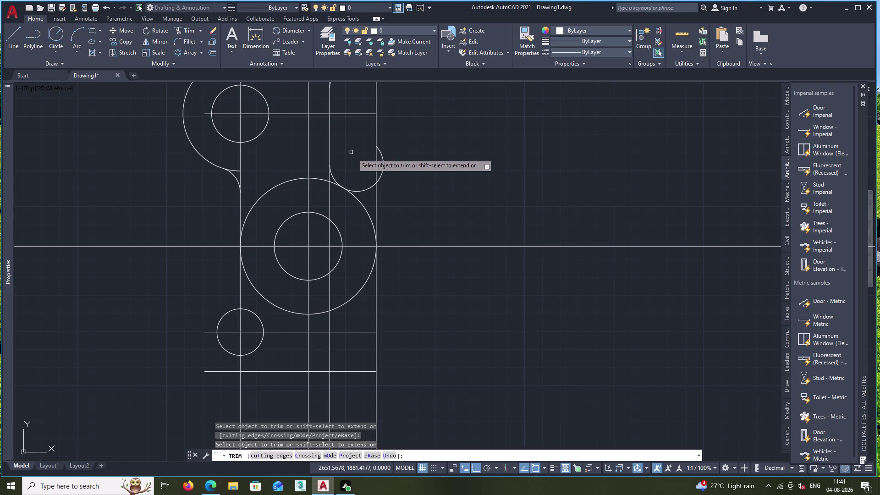
click(384, 161)
click(365, 192)
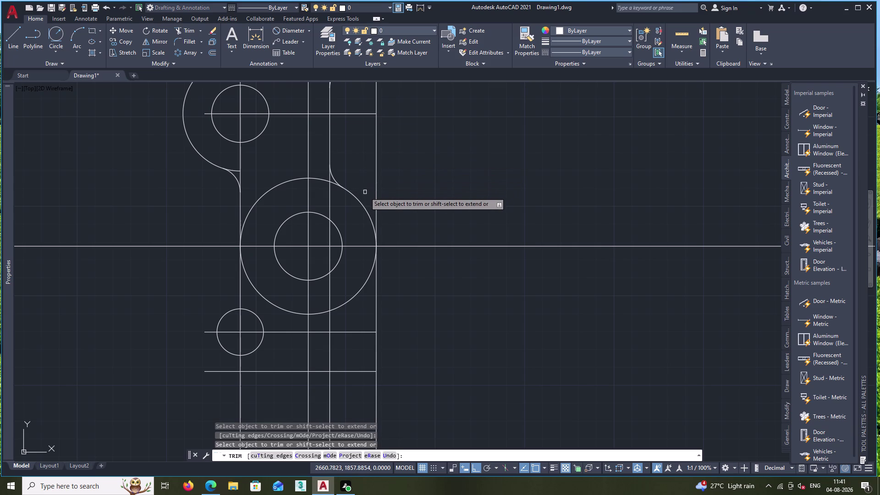
scroll(up, 3)
scroll(down, 3)
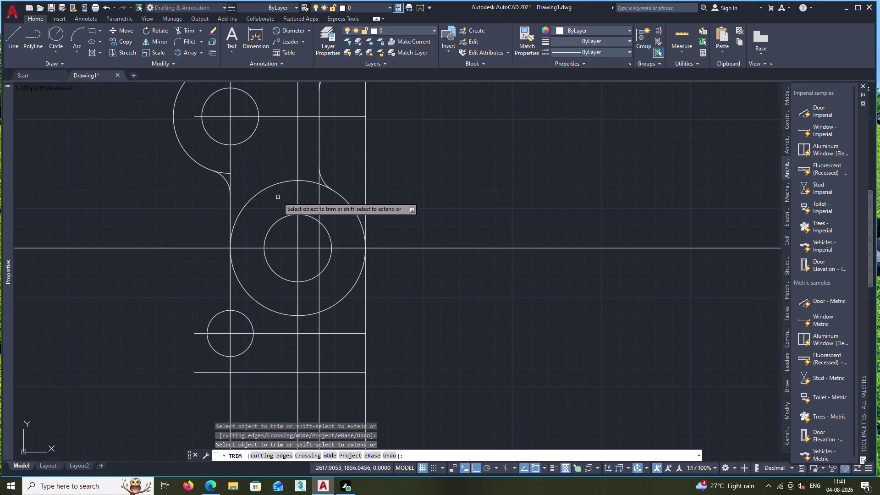
Trim the large boss circle's lower parts and the excess arc near the blend.
click(270, 187)
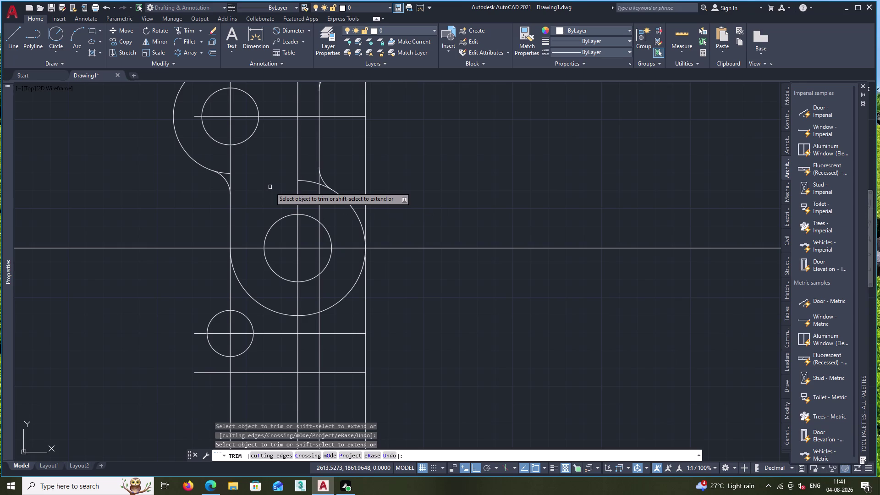
double_click(246, 295)
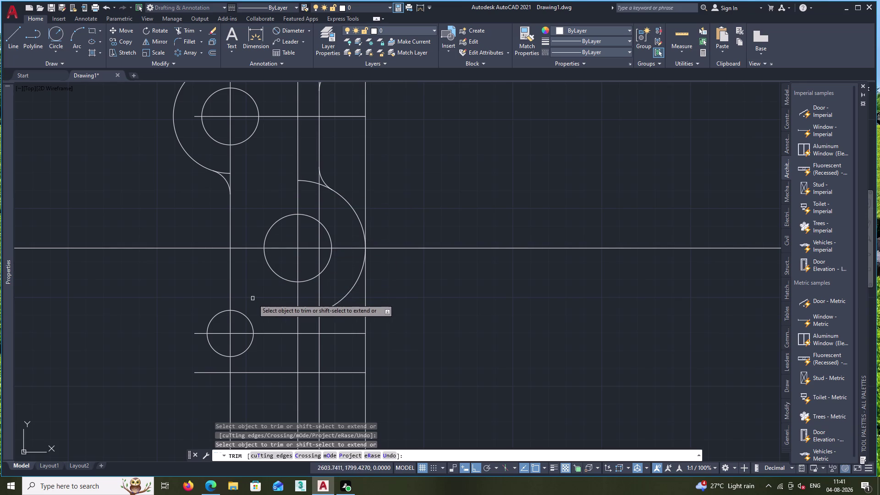
click(308, 314)
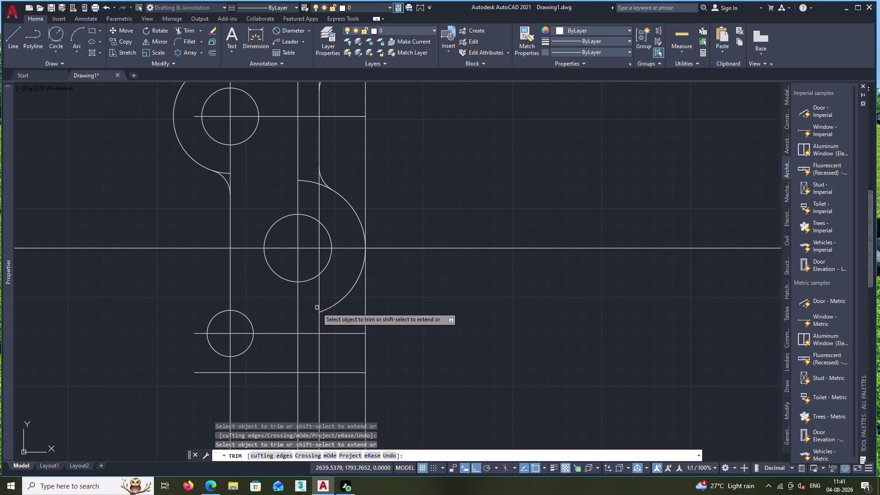
click(344, 299)
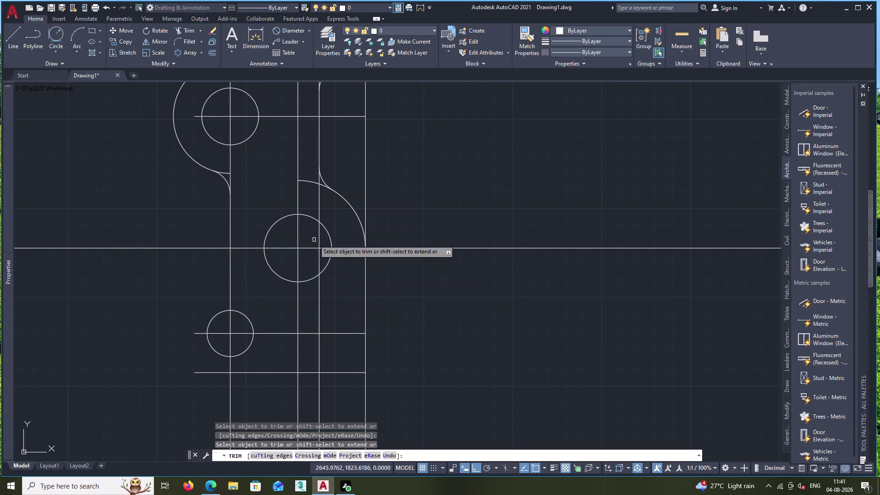
click(307, 181)
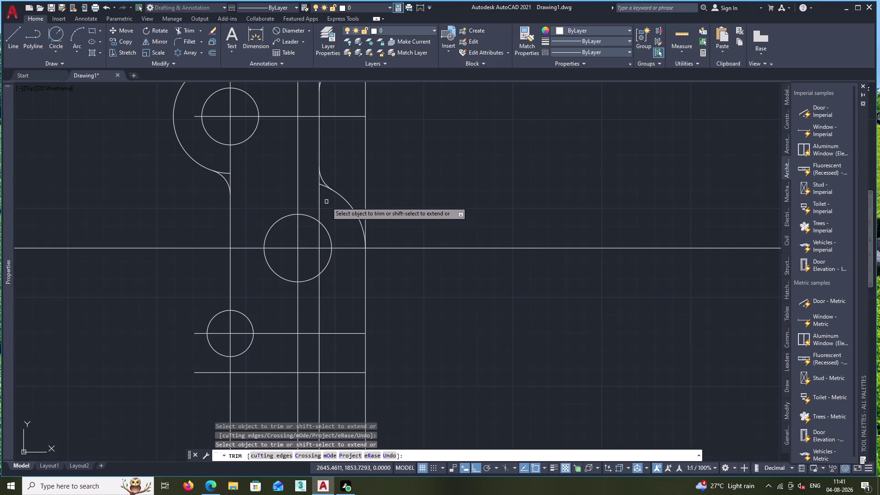
scroll(up, 3)
click(315, 160)
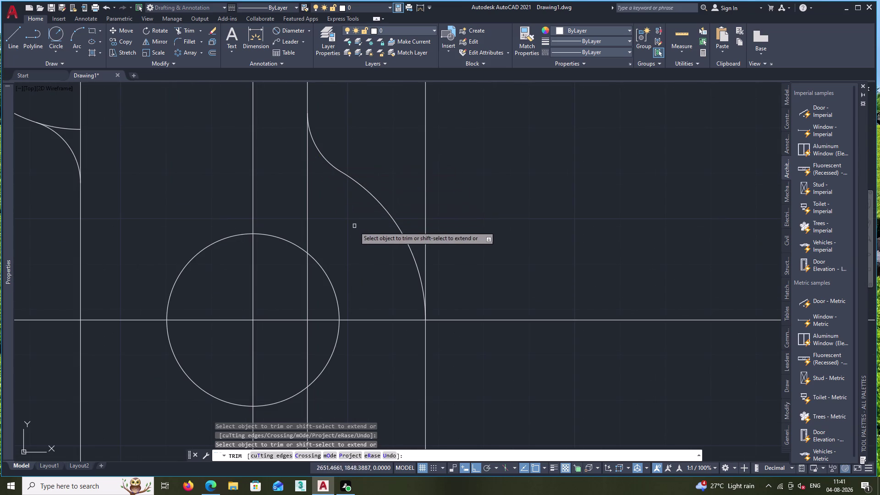
scroll(down, 3)
Trim the excess geometry near the left blend and the top-right blend.
middle_click(363, 267)
scroll(down, 3)
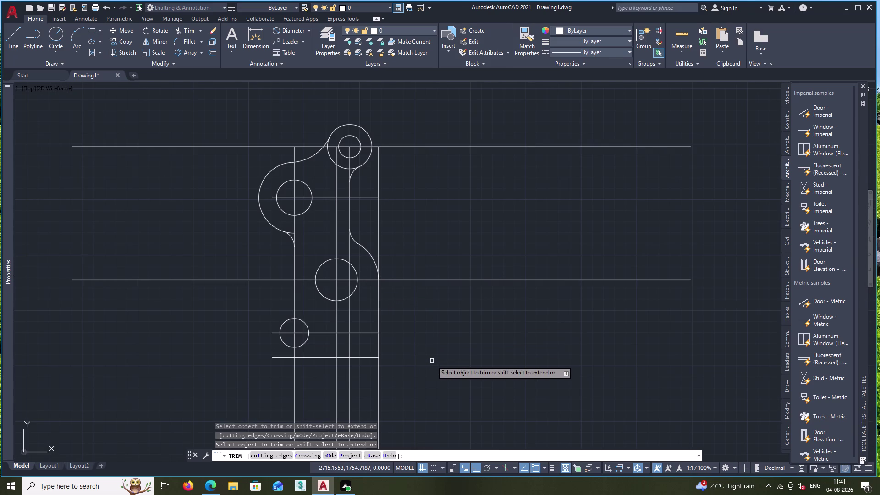
middle_drag(431, 361, 440, 281)
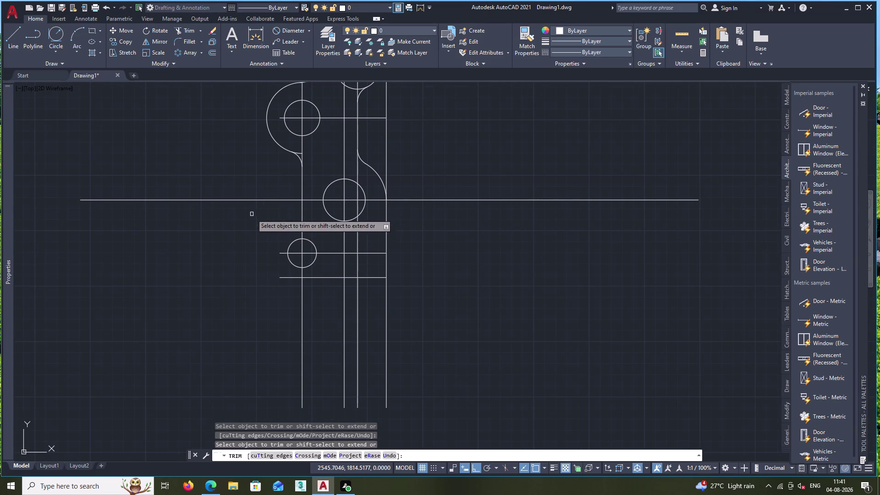
scroll(up, 3)
middle_drag(287, 162, 290, 320)
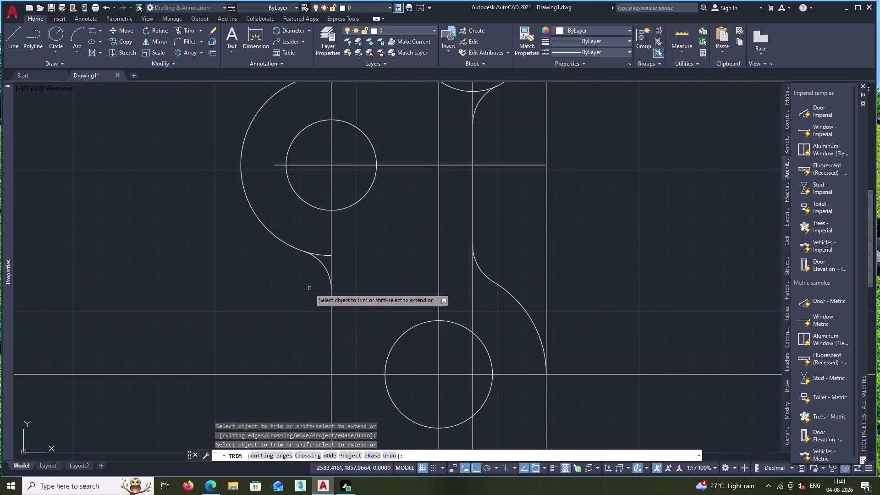
click(323, 254)
scroll(down, 3)
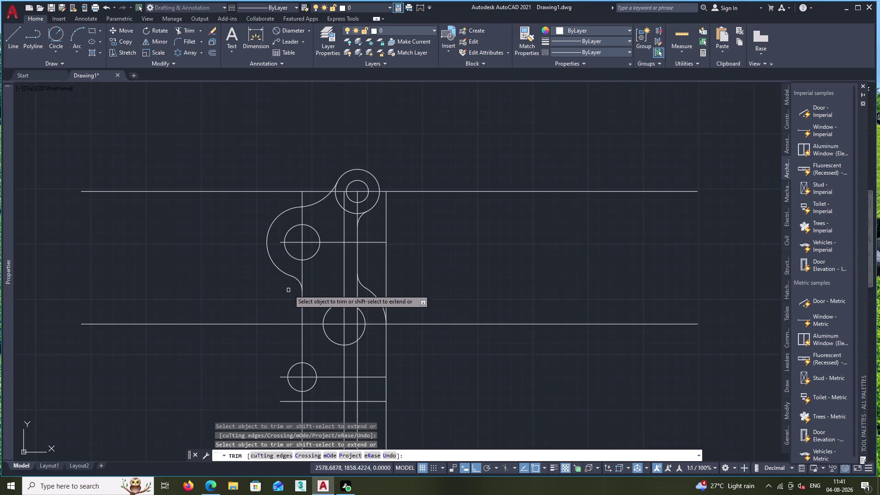
scroll(up, 3)
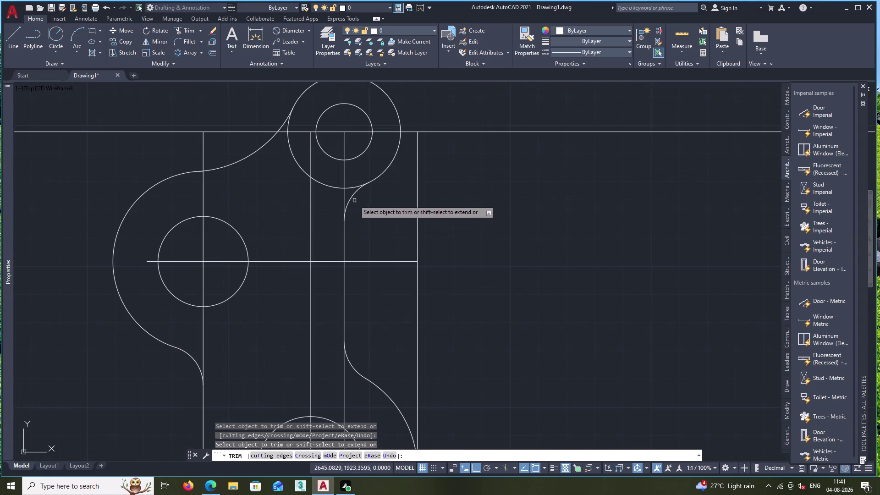
click(343, 196)
scroll(down, 3)
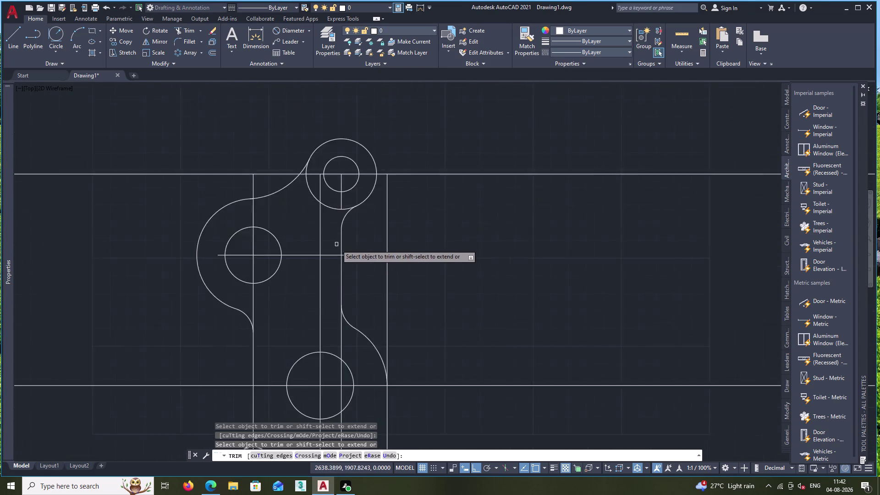
scroll(down, 3)
middle_drag(312, 275, 315, 233)
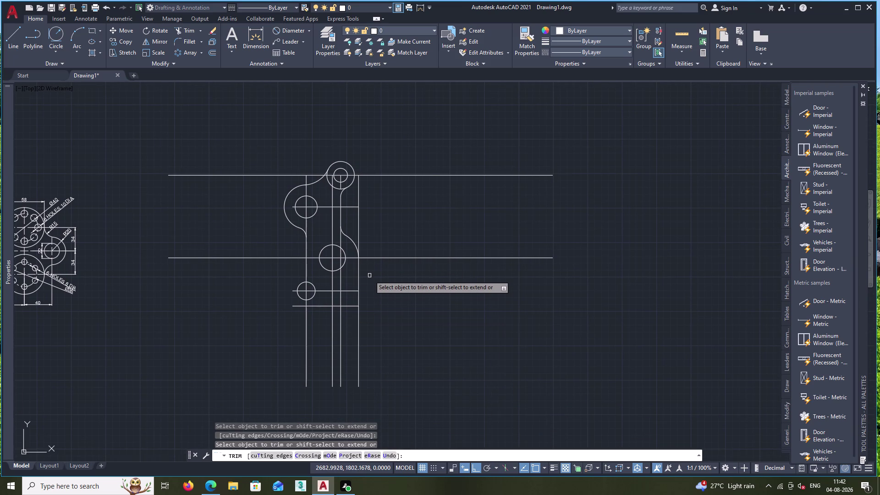
scroll(up, 3)
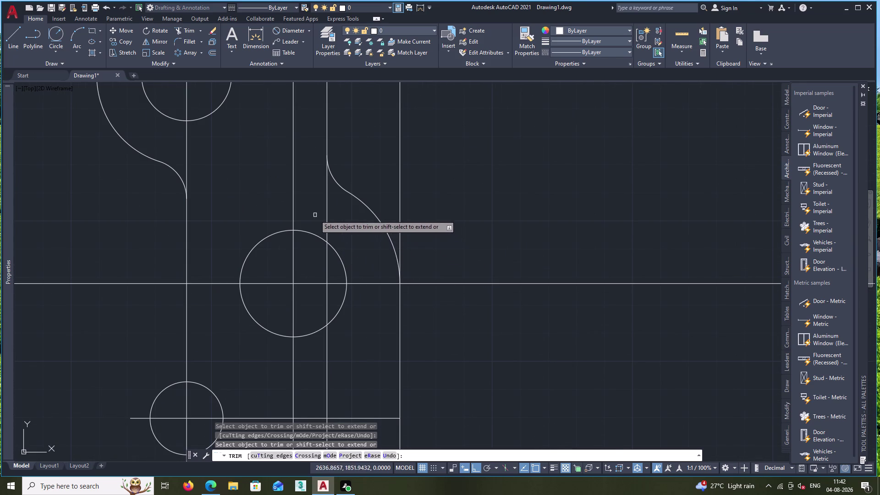
Fence-trim the remaining unwanted line pieces at the right-side blend.
drag(314, 214, 340, 224)
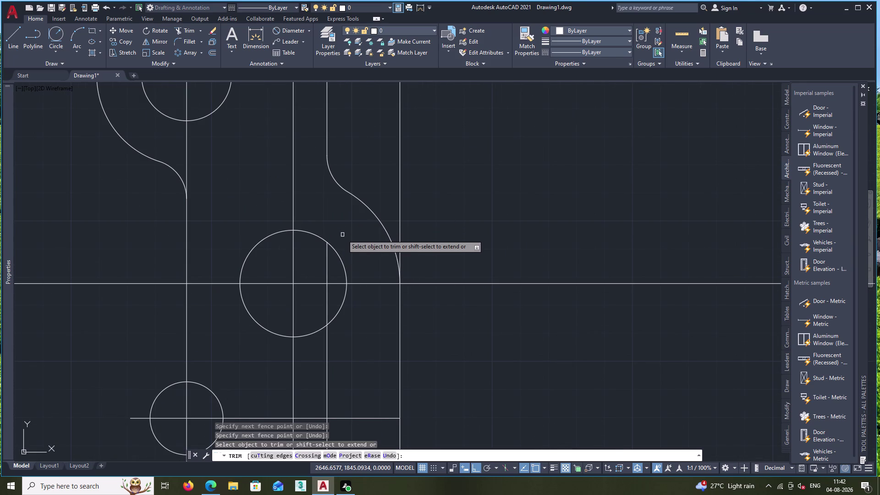
scroll(down, 3)
drag(290, 206, 315, 209)
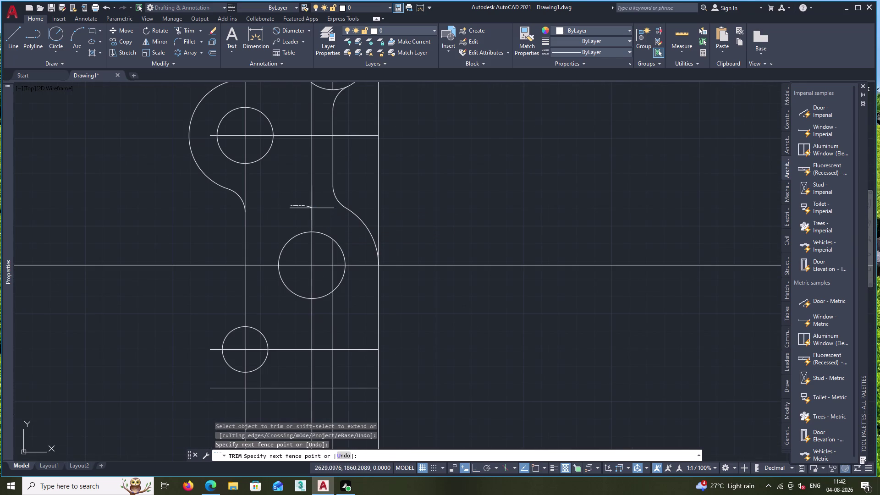
drag(315, 209, 323, 214)
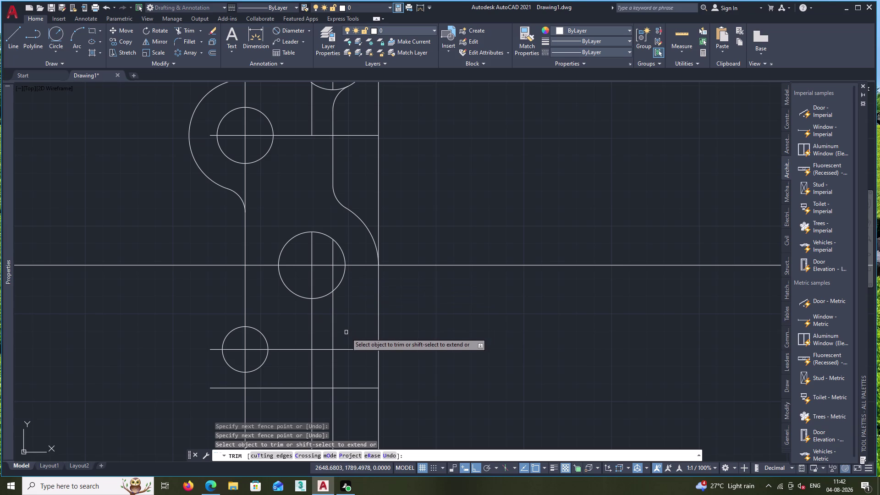
middle_drag(346, 334, 343, 282)
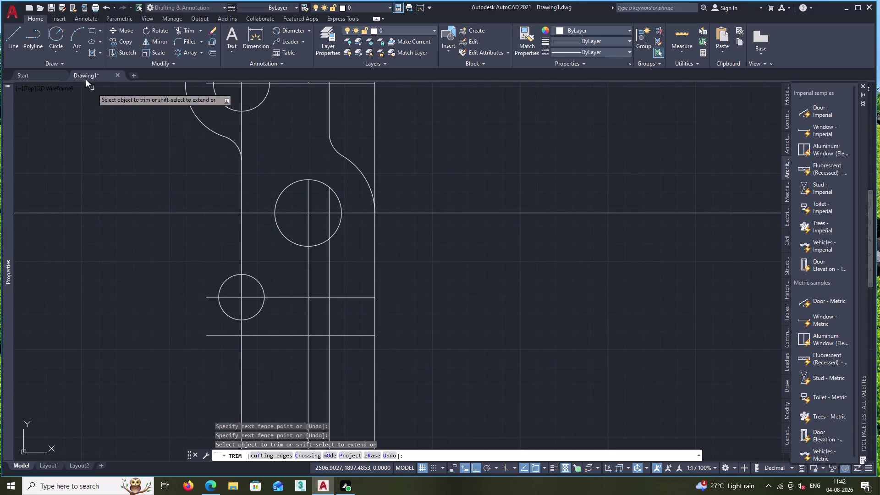
click(54, 51)
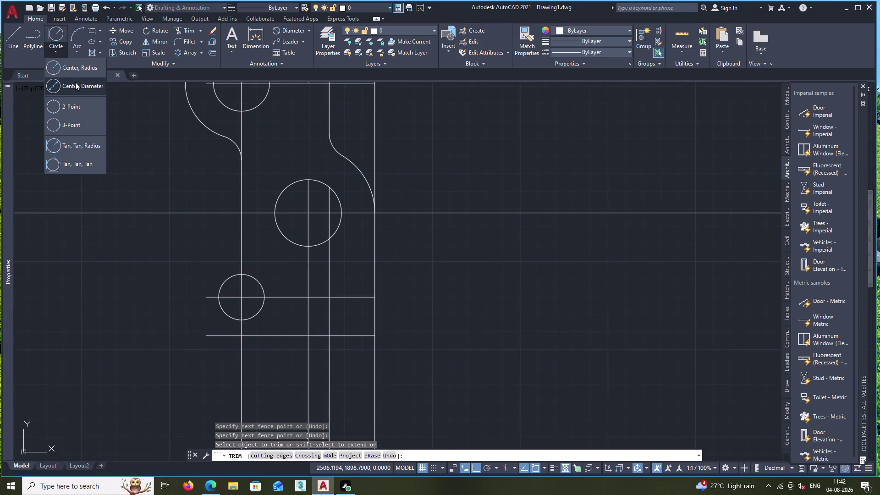
Draw a 28-diameter circle centred on the lower centre-line intersection.
click(75, 82)
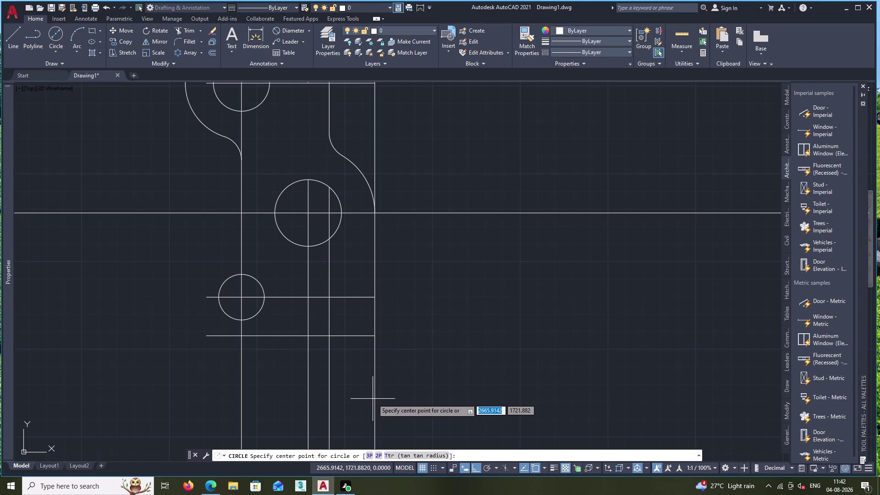
double_click(310, 295)
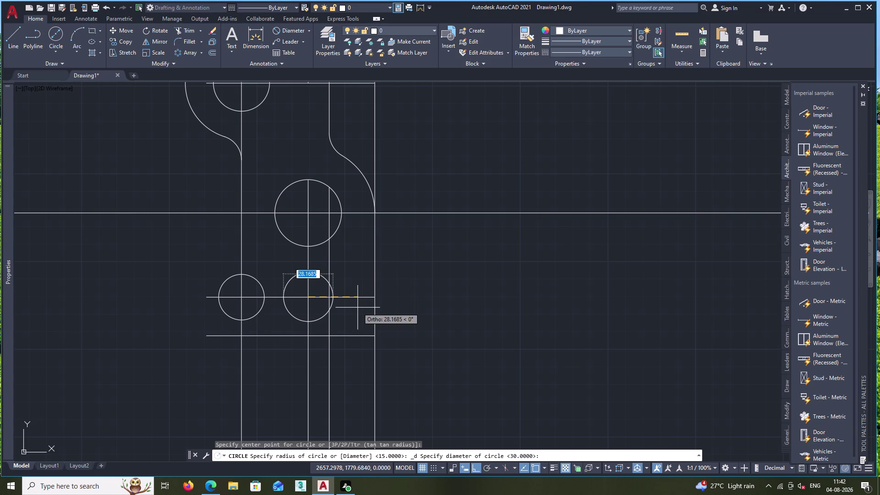
text(28)
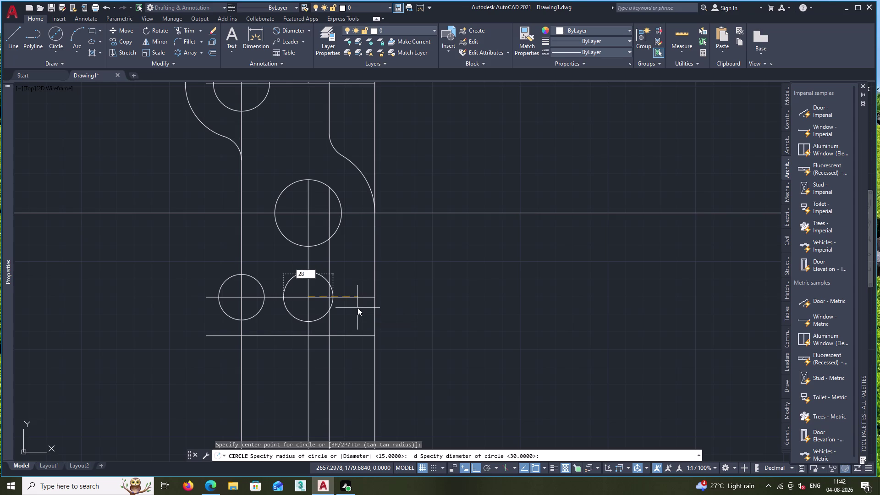
key(Return)
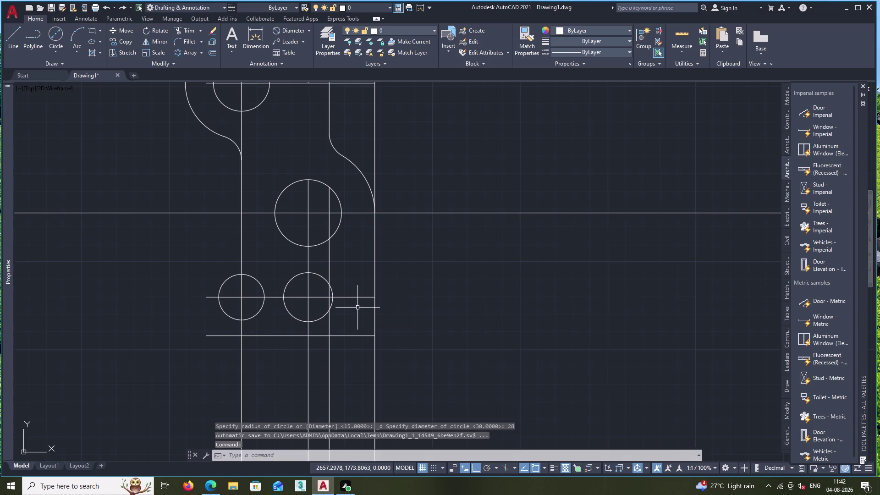
click(9, 38)
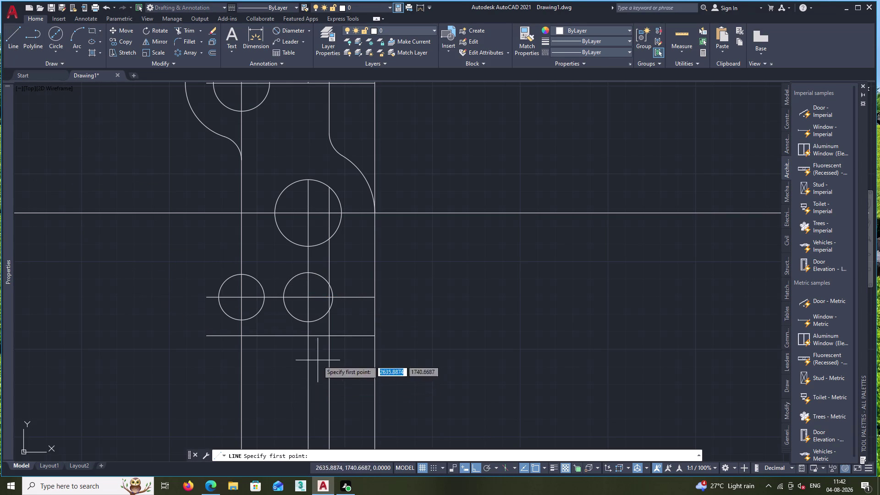
Draw vertical lines from the 28-diameter circle's left and right edges down to the bottom line.
scroll(up, 3)
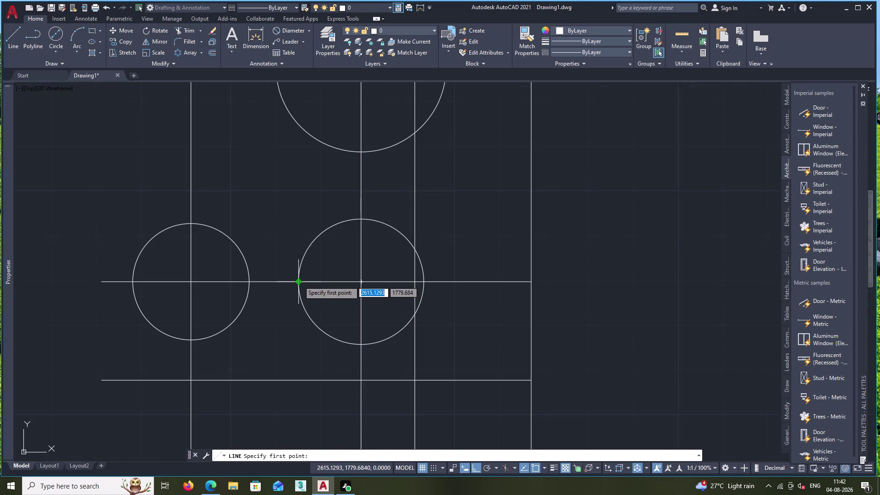
click(299, 281)
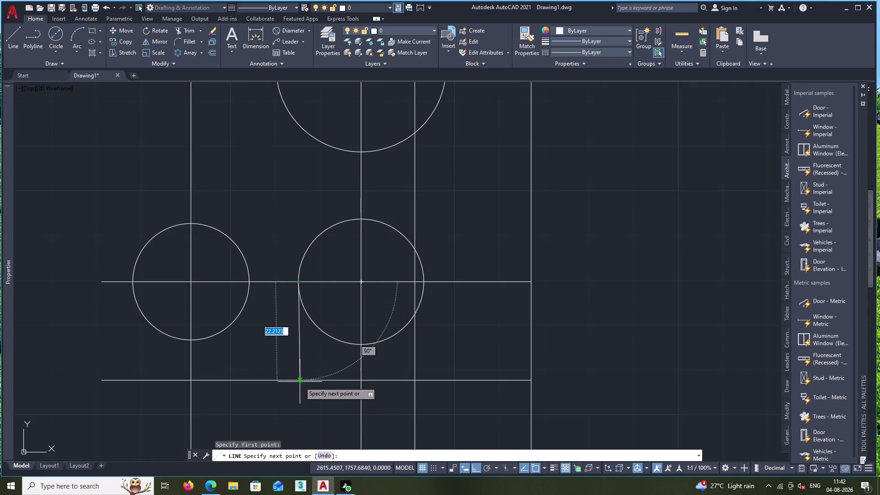
click(299, 380)
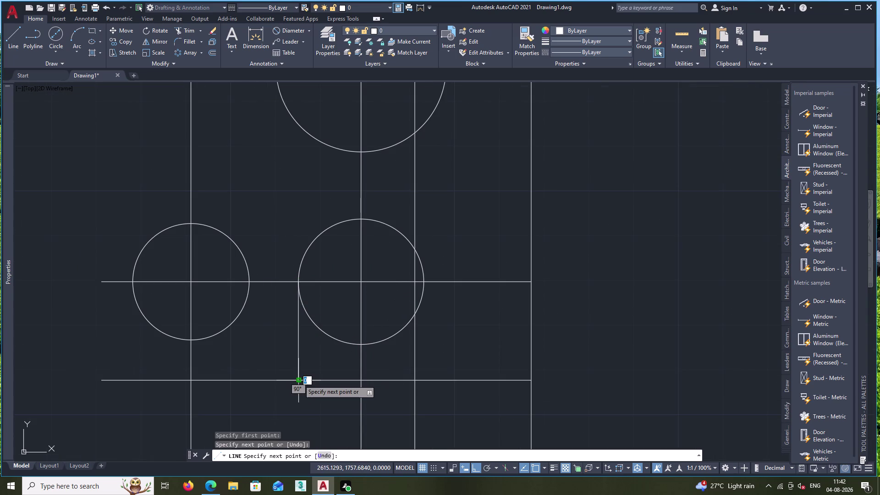
key(Escape)
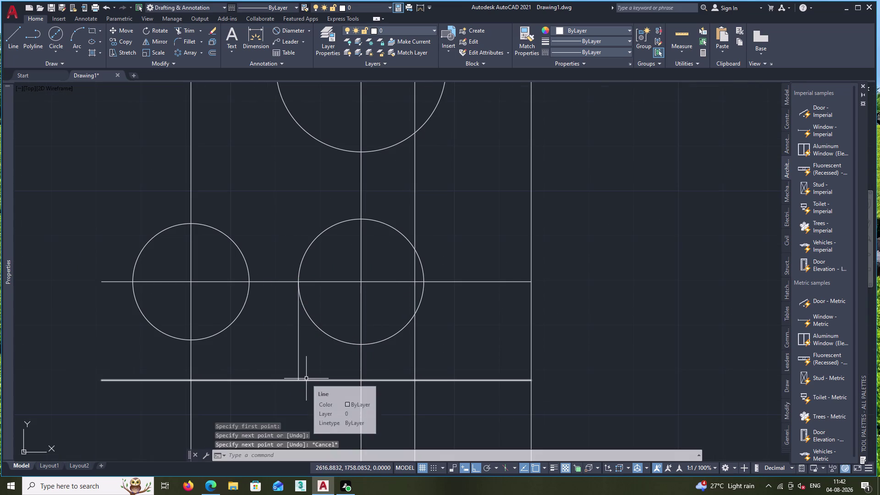
key(space)
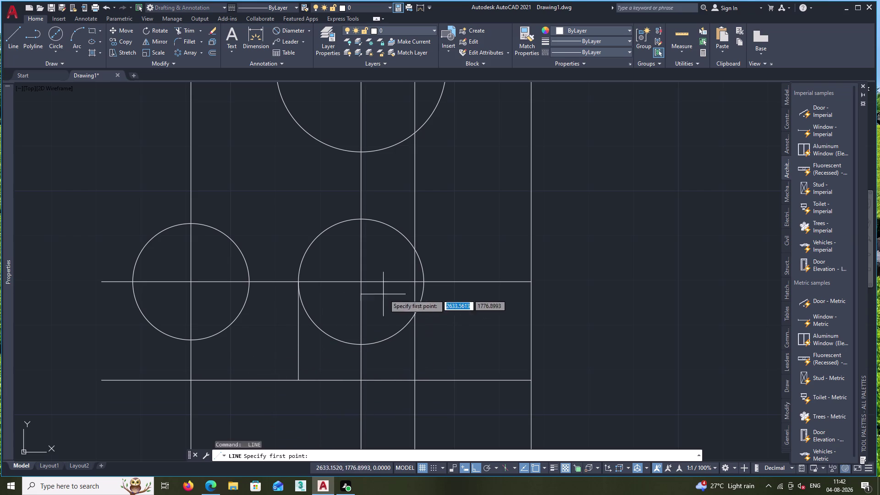
click(423, 282)
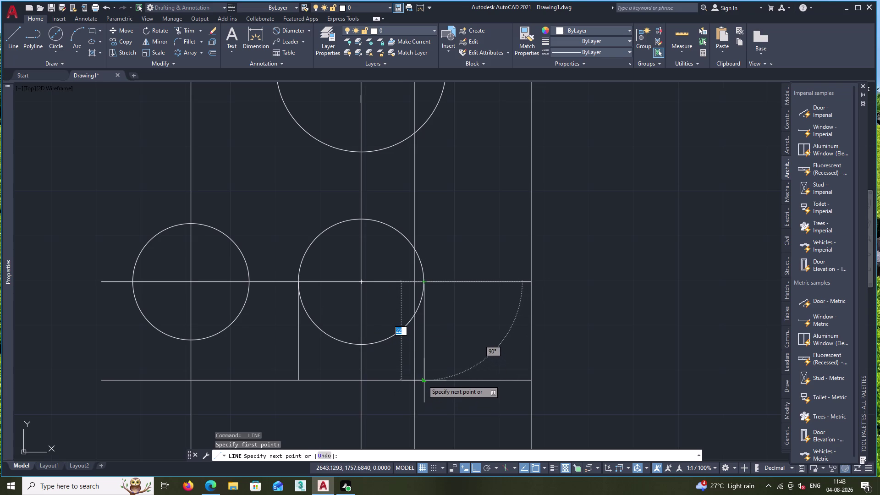
click(422, 380)
key(Escape)
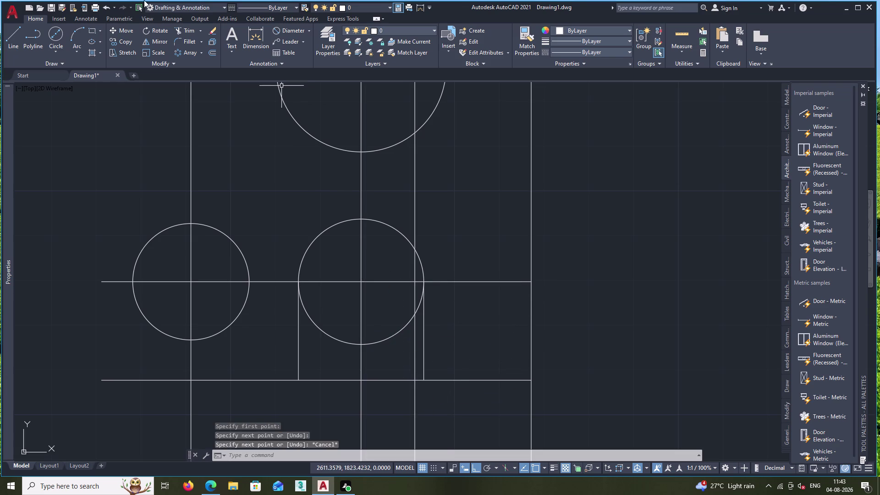
click(187, 27)
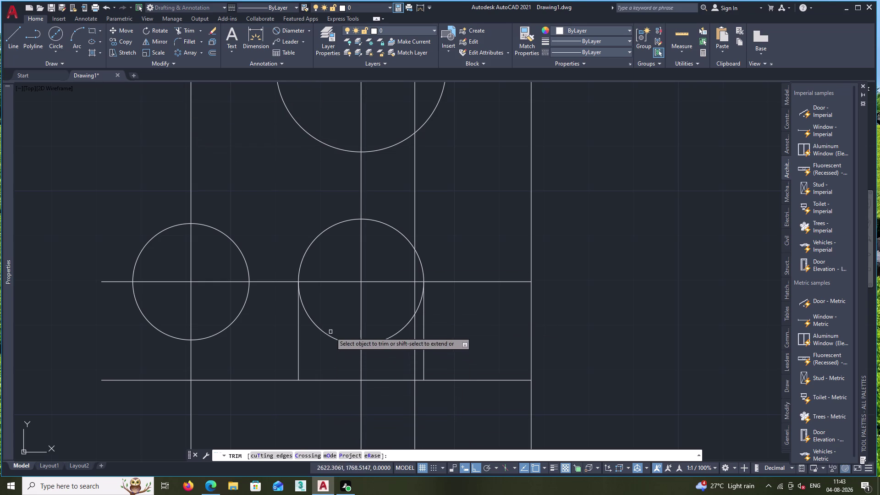
Trim away the 28-diameter circle's lower arc and leftover arc slivers.
drag(327, 325, 332, 407)
drag(377, 321, 389, 396)
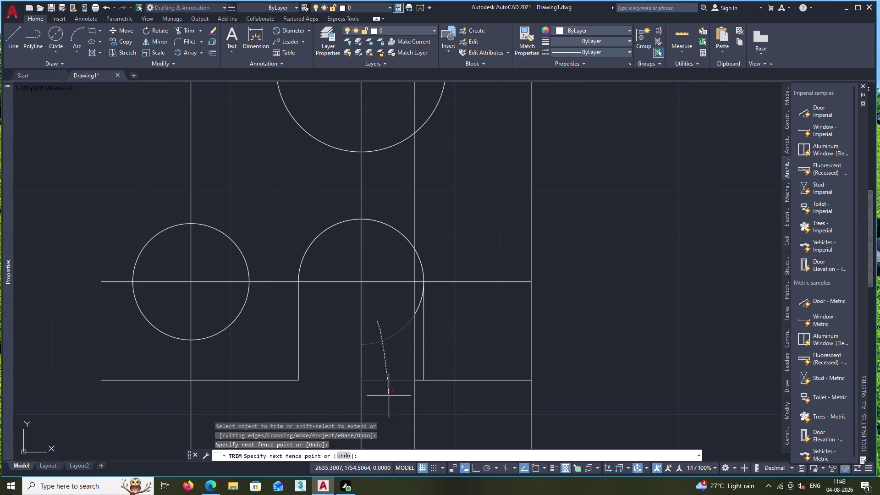
drag(389, 397, 390, 406)
scroll(up, 3)
middle_drag(395, 337, 360, 364)
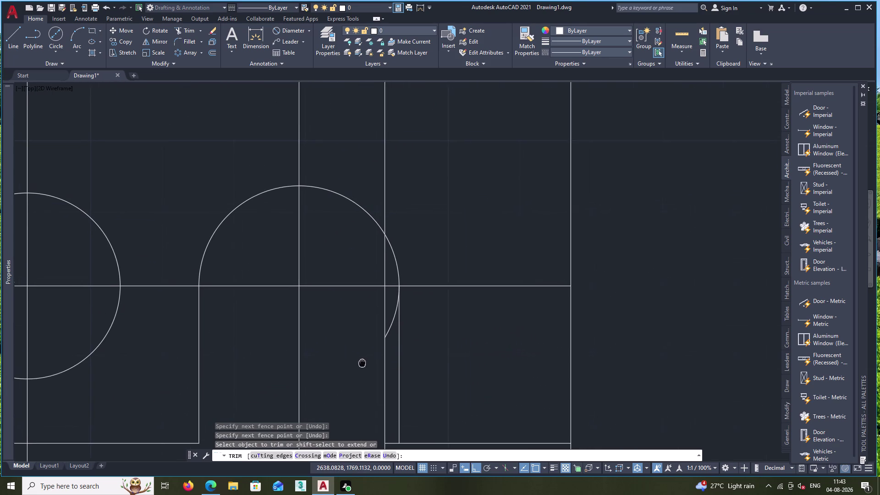
middle_drag(360, 363, 324, 386)
click(346, 334)
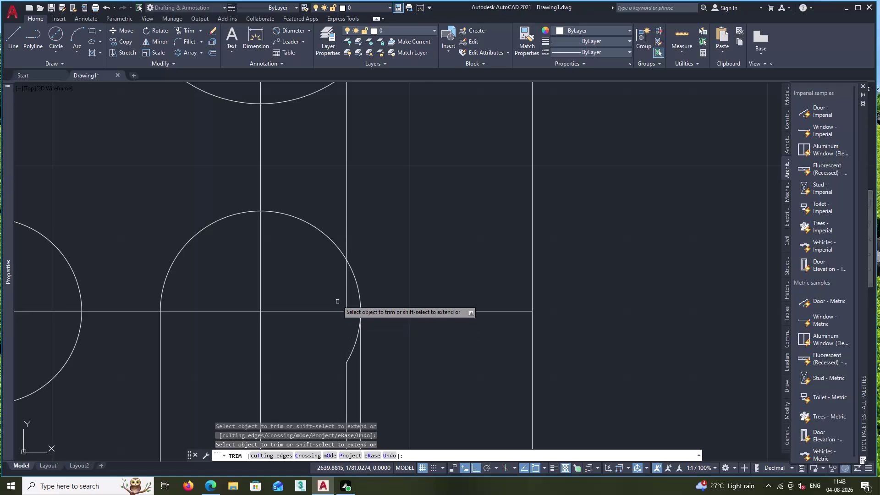
click(348, 289)
drag(351, 340, 348, 371)
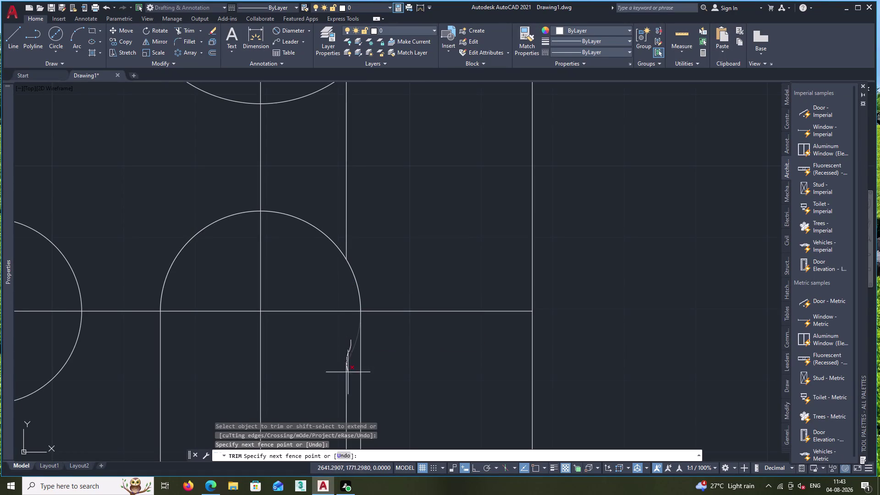
drag(348, 372, 349, 378)
click(347, 383)
Trim the leftover line pieces around the arch, including the bottom line segment, then end trimming.
scroll(down, 3)
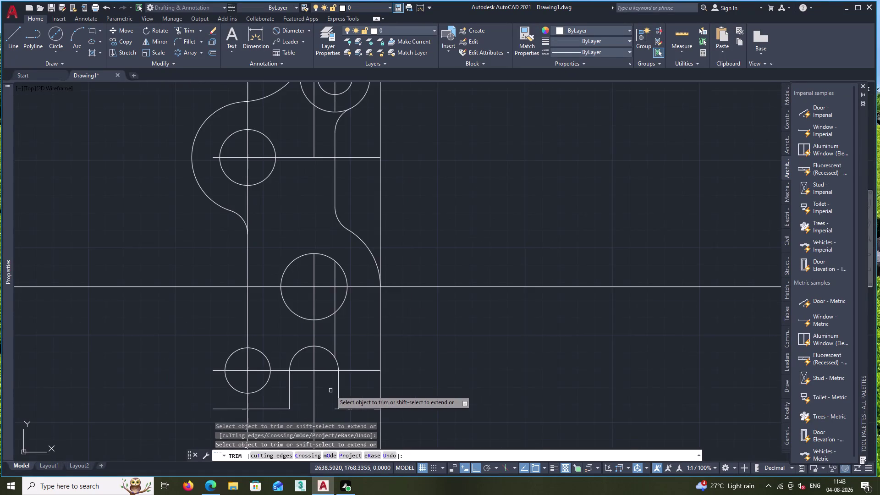
middle_drag(331, 391, 326, 330)
scroll(up, 3)
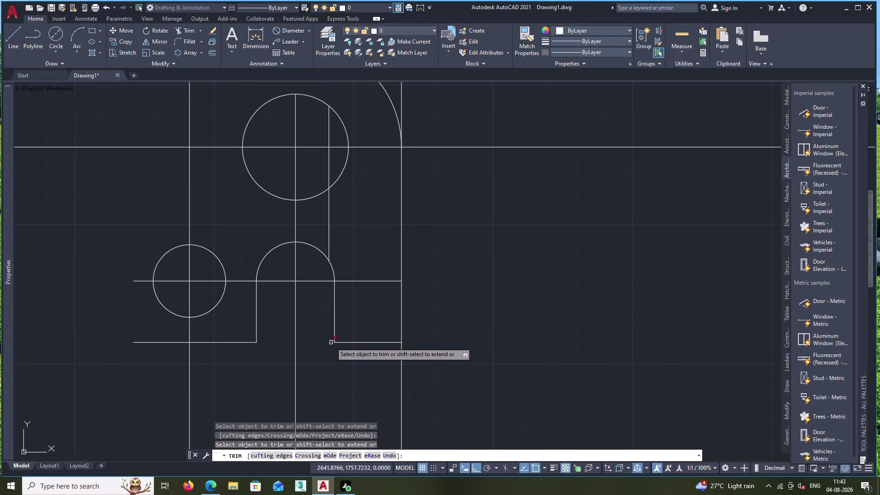
click(331, 344)
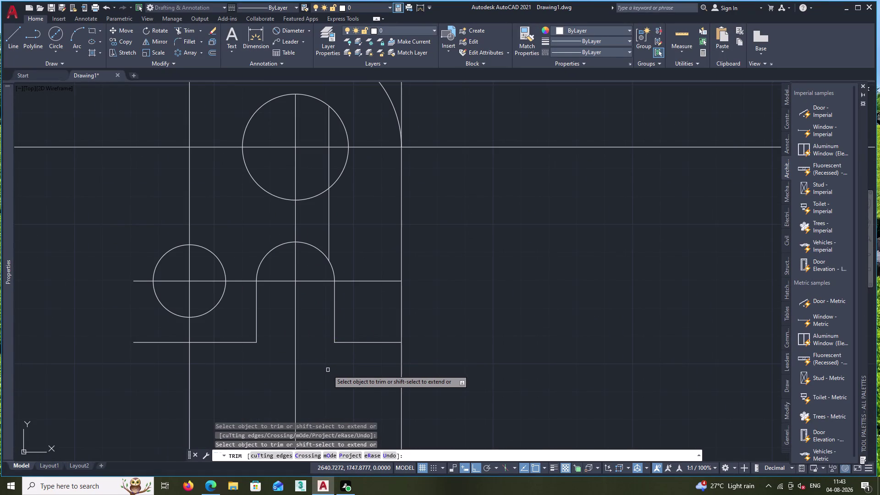
drag(269, 222, 354, 215)
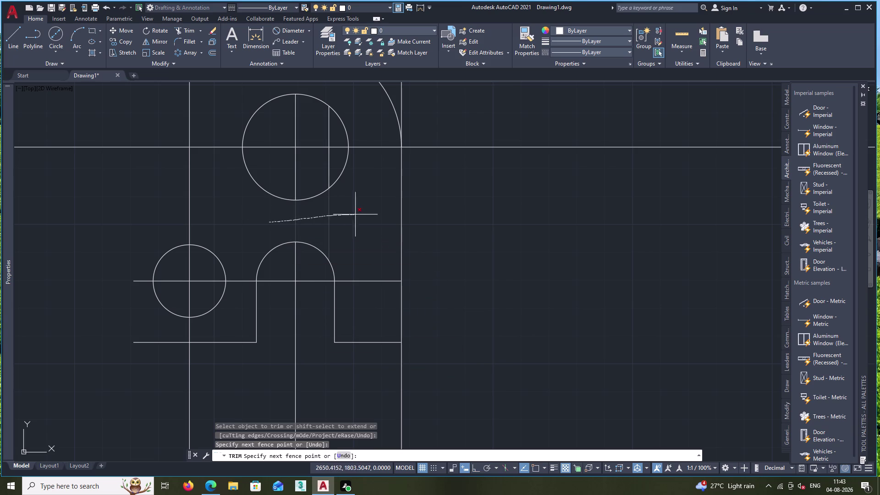
drag(354, 215, 356, 215)
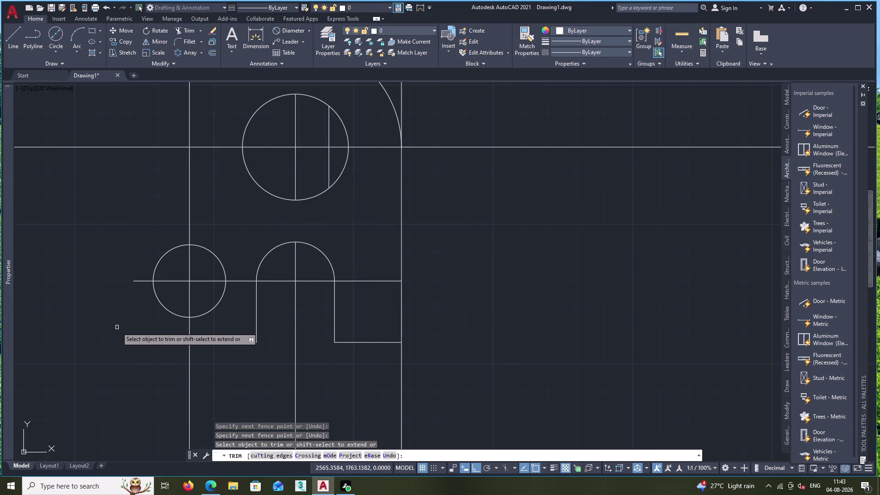
middle_drag(115, 328, 133, 342)
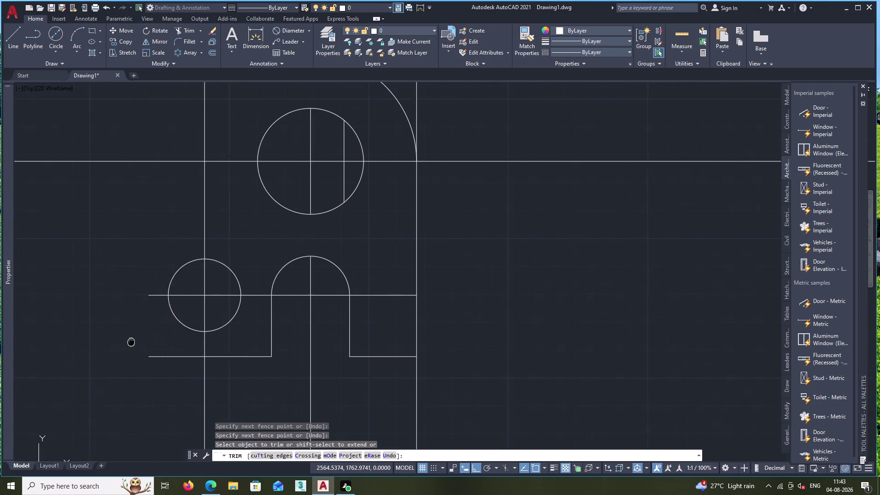
middle_drag(134, 342, 136, 342)
scroll(down, 3)
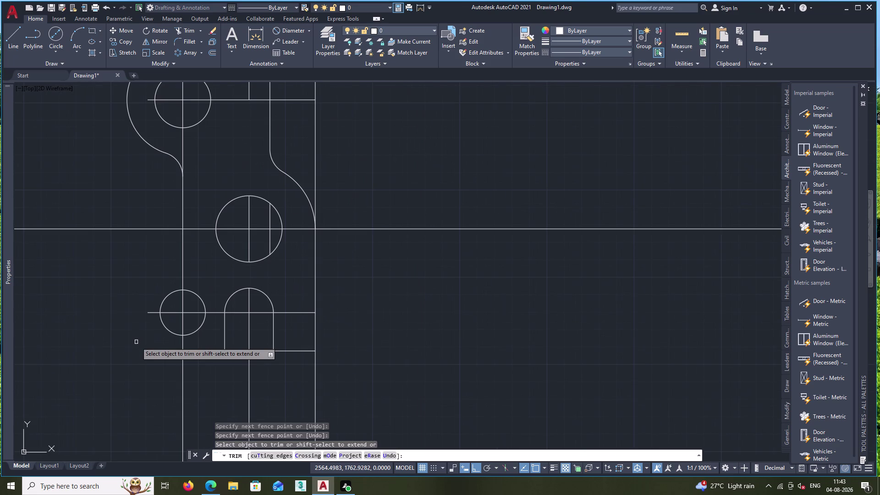
key(Escape)
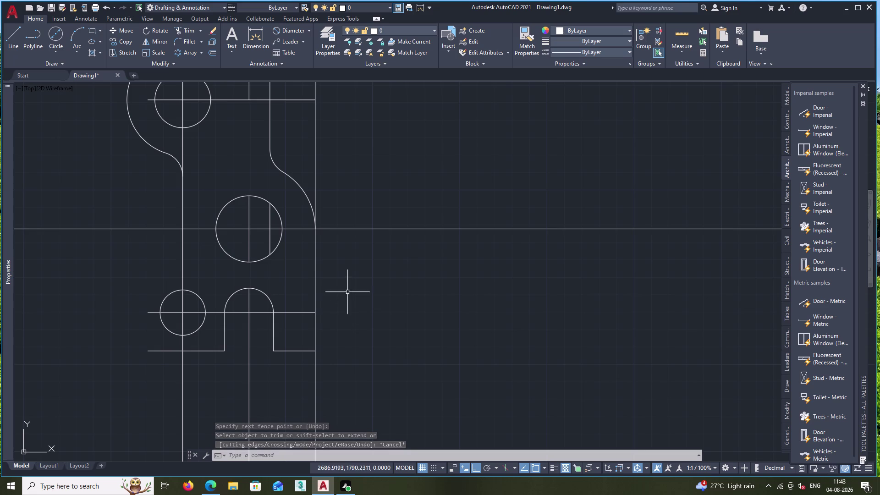
click(316, 279)
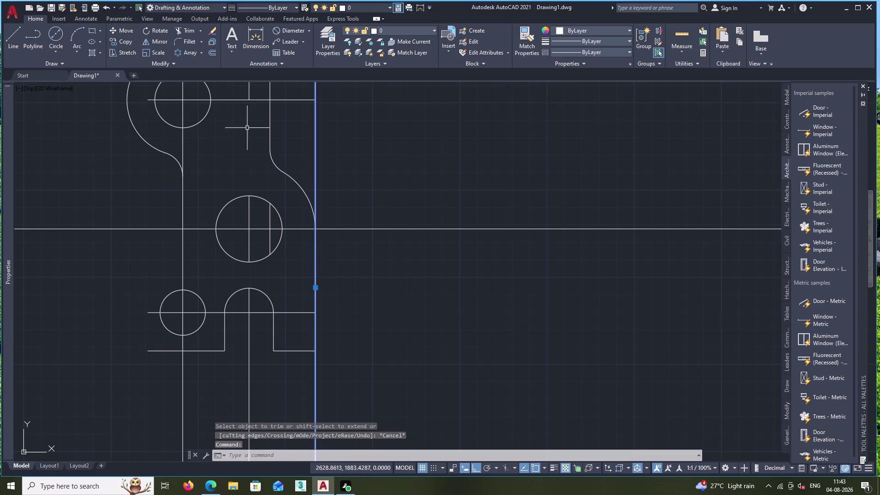
Offset the right vertical edge line 96 units to the left.
click(214, 50)
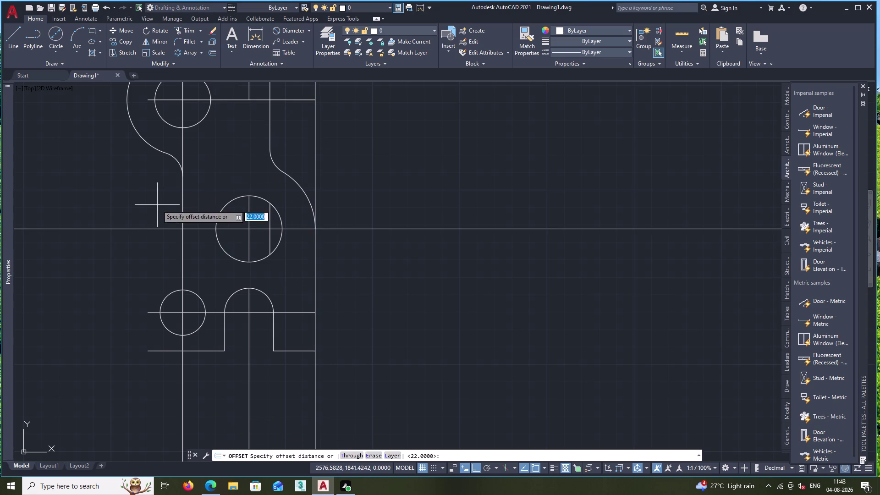
text(96)
key(Return)
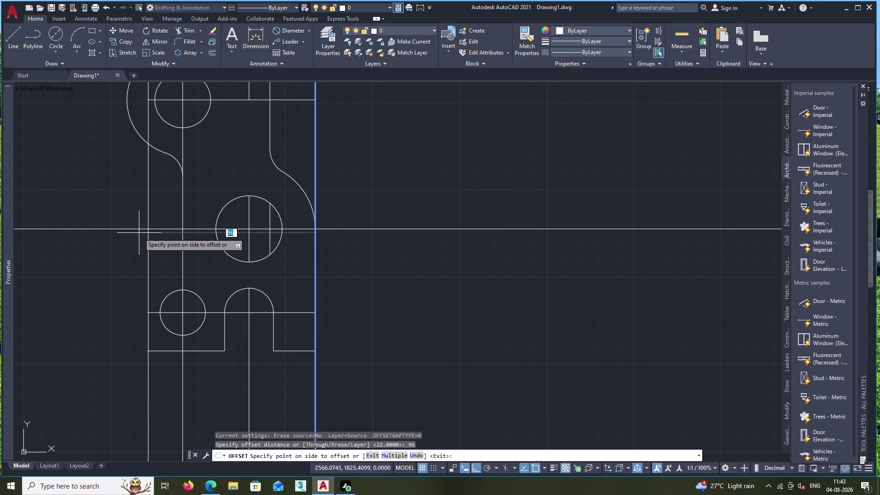
click(139, 233)
key(Escape)
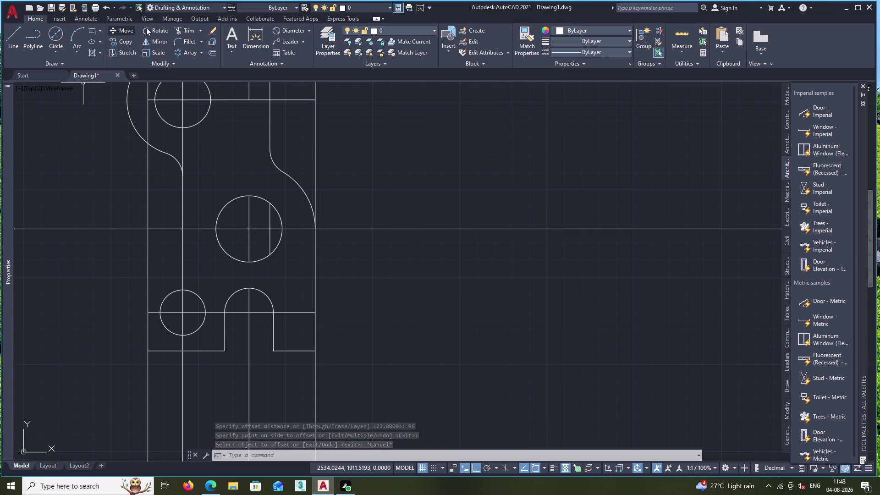
click(178, 31)
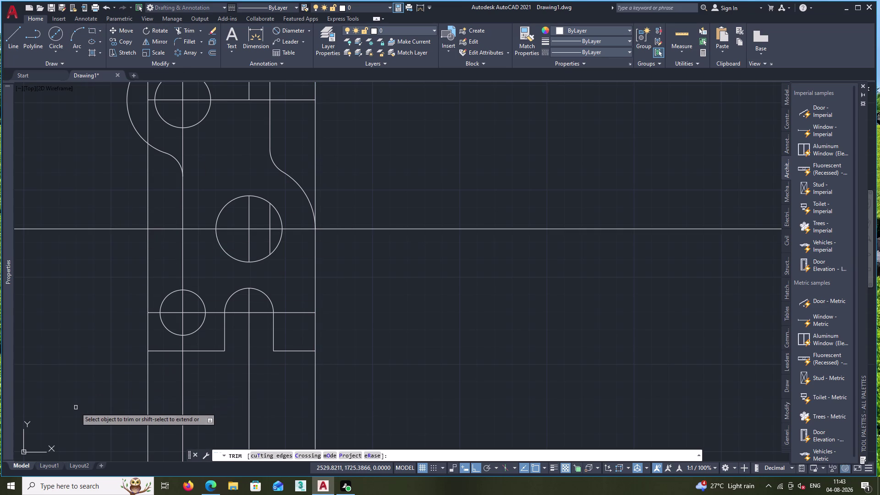
Trim the leftover line ends below the bracket and near the lower holes.
click(137, 391)
drag(137, 392, 390, 383)
scroll(up, 3)
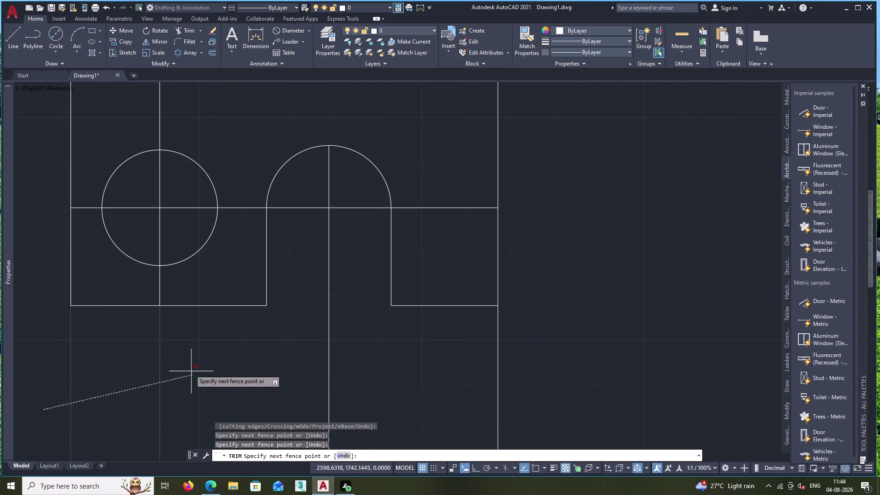
click(179, 383)
scroll(down, 3)
scroll(down, 3)
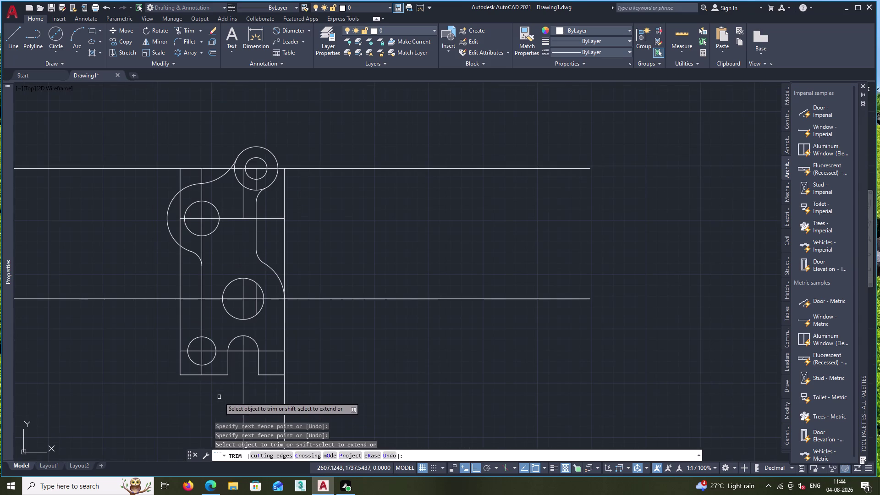
drag(219, 397, 347, 393)
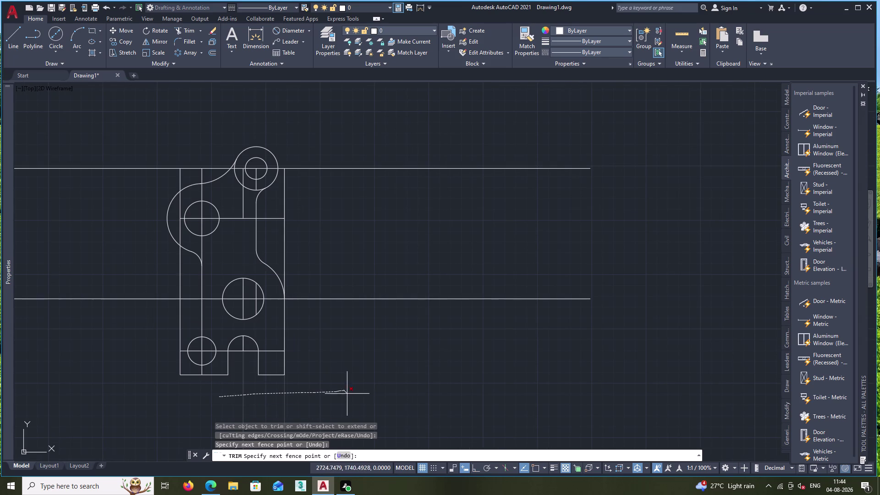
drag(347, 393, 349, 394)
scroll(up, 3)
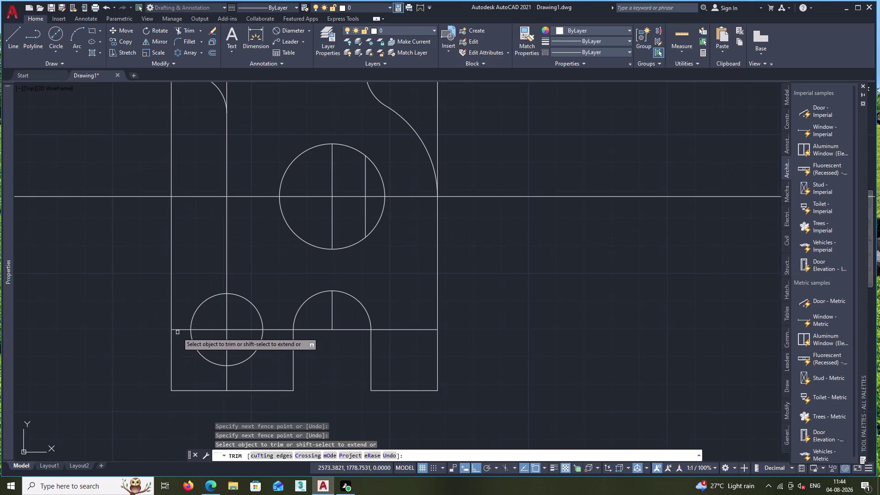
click(177, 331)
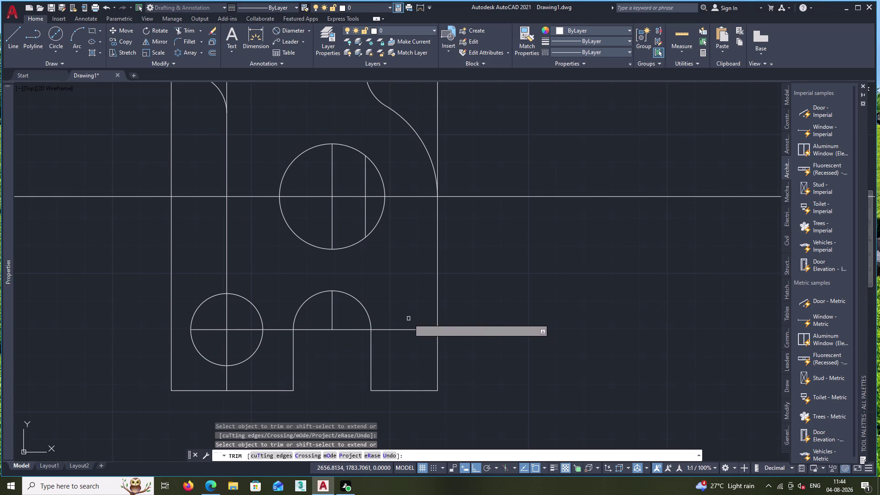
drag(408, 319, 404, 339)
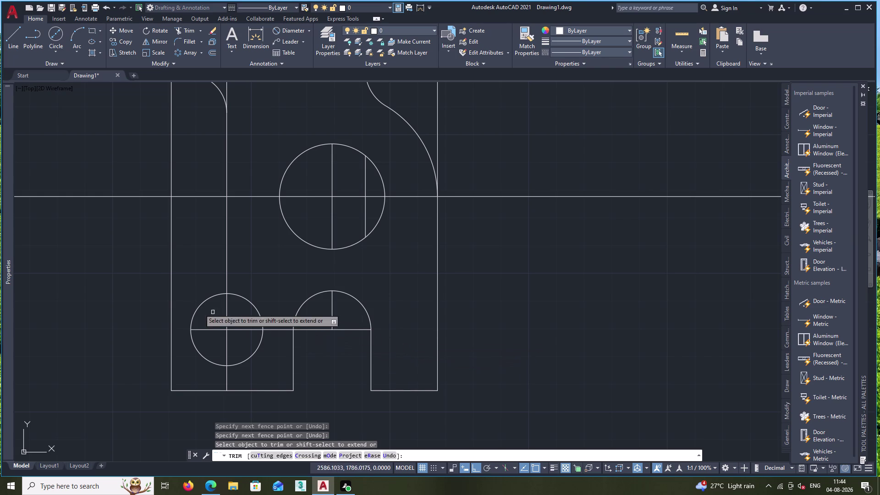
Trim the leftover pieces inside the upper-left arc and along the left side.
middle_drag(186, 268, 193, 371)
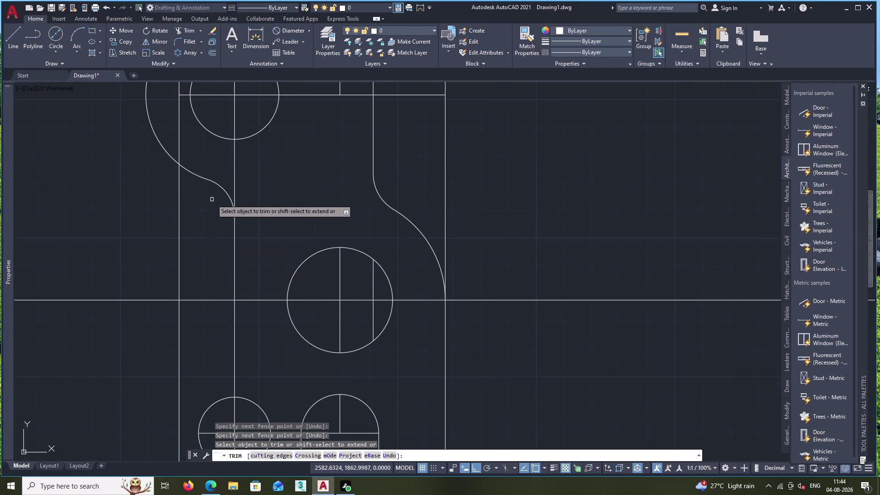
click(197, 175)
click(214, 180)
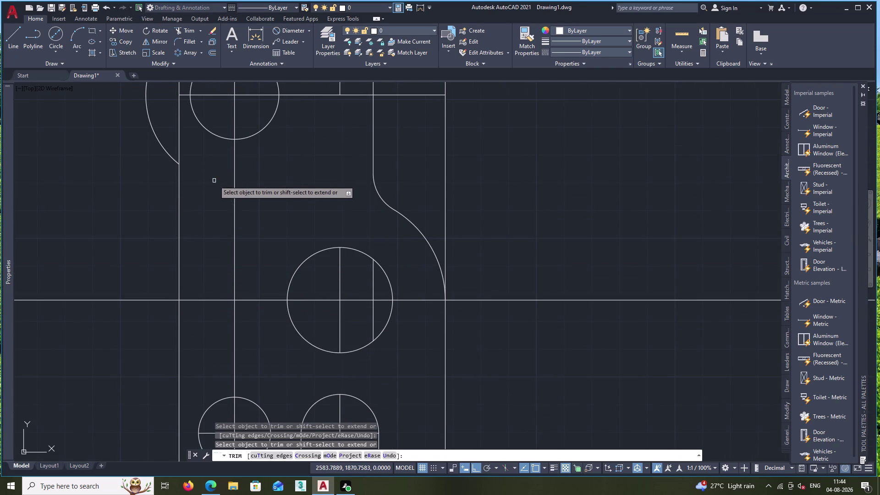
scroll(down, 3)
scroll(down, 3)
middle_click(209, 214)
middle_drag(209, 214, 210, 255)
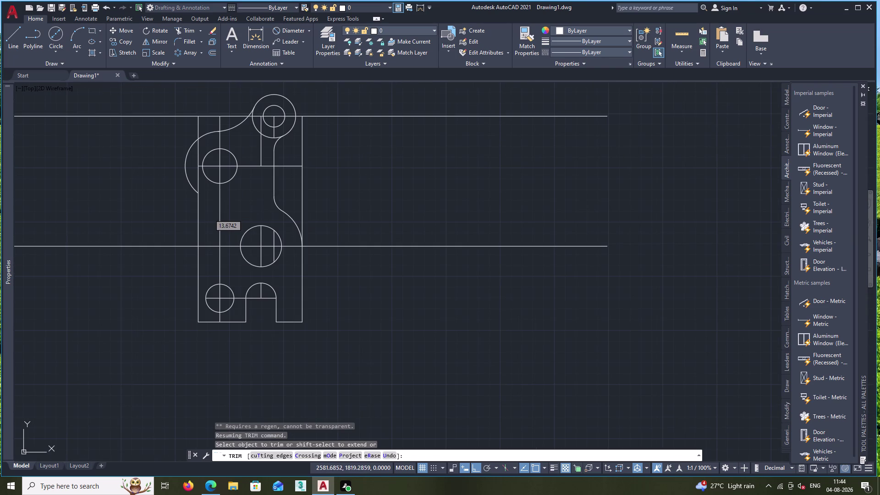
click(188, 177)
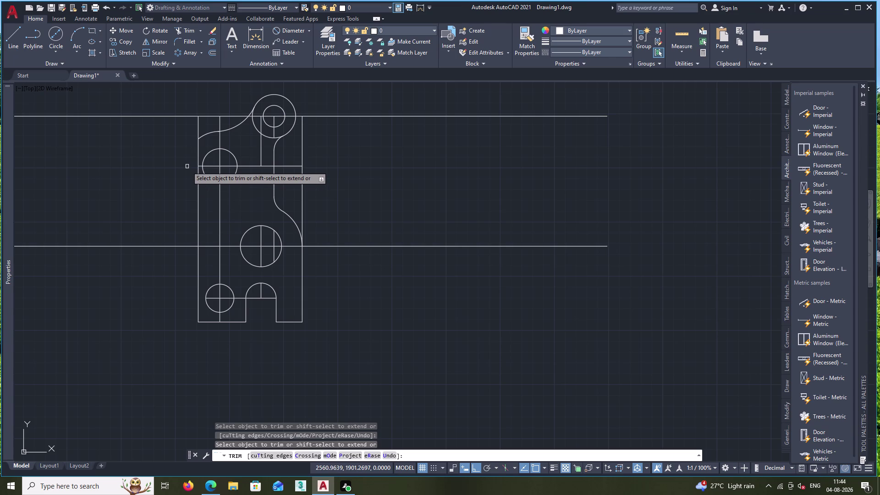
middle_drag(181, 170, 193, 260)
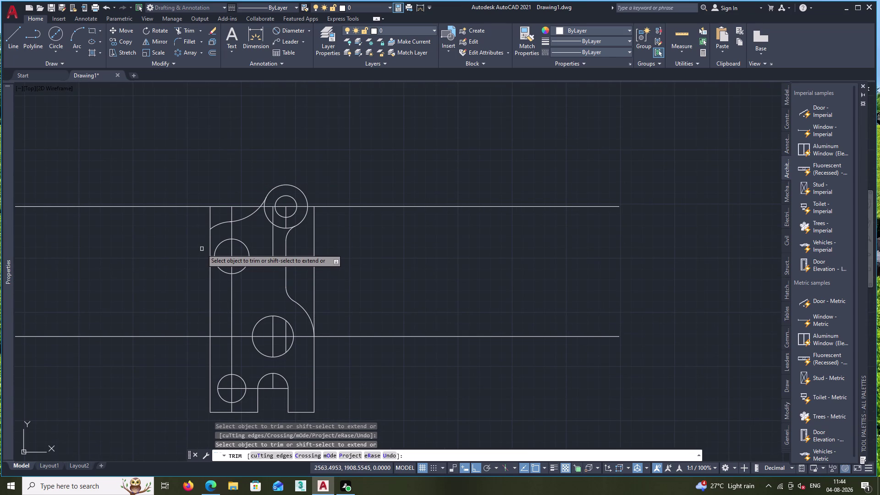
Trim the remaining segments near the top left and the top boss, then end trimming.
click(217, 225)
click(240, 220)
scroll(up, 3)
click(196, 226)
scroll(down, 3)
middle_drag(230, 222, 199, 287)
scroll(up, 3)
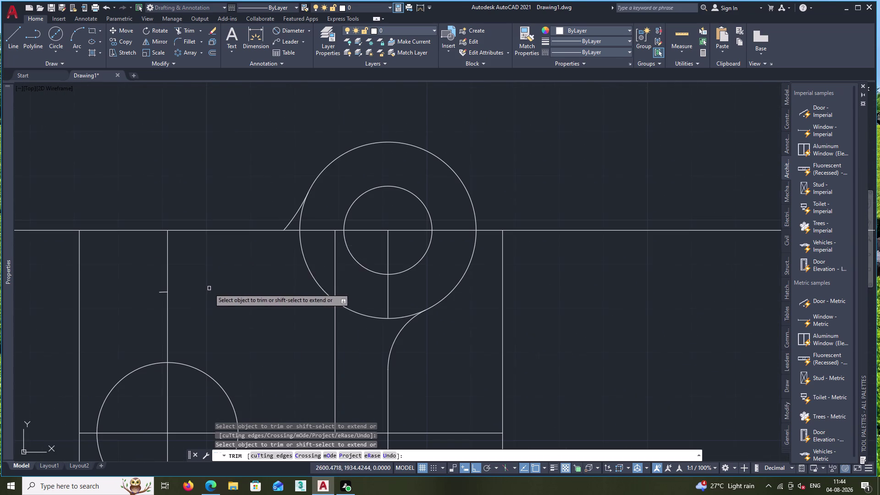
click(289, 222)
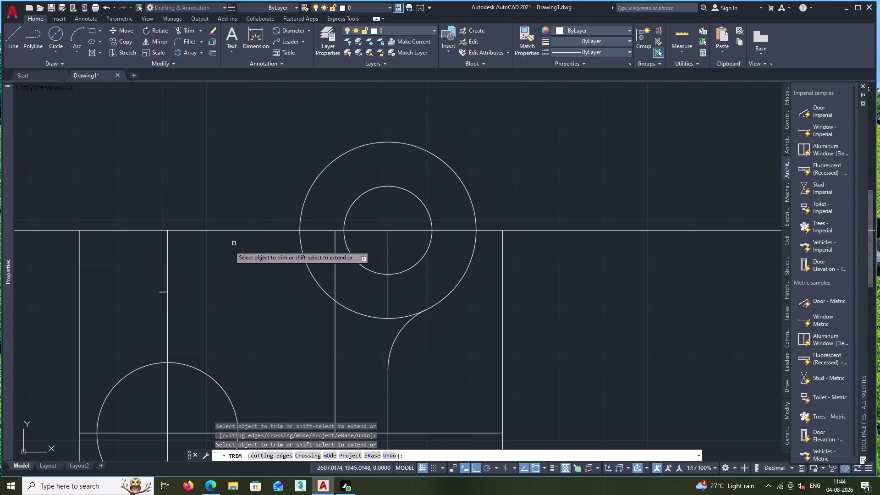
click(161, 293)
scroll(down, 3)
middle_drag(205, 288, 214, 243)
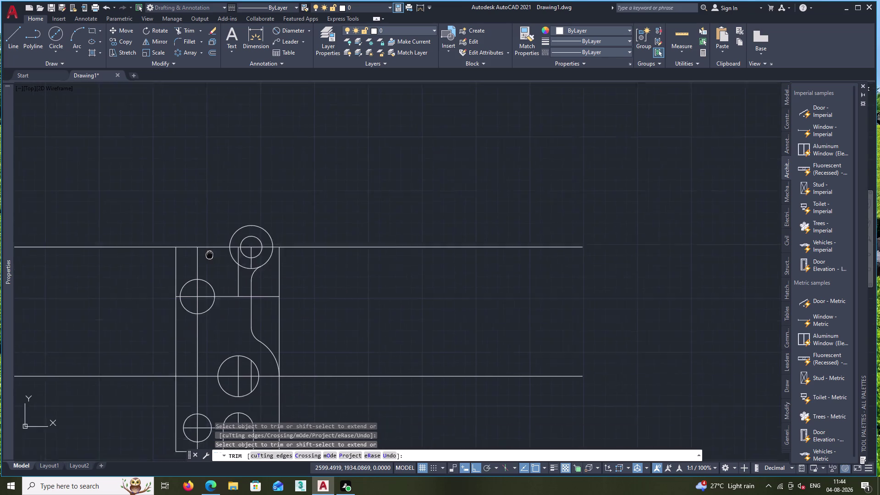
middle_drag(214, 243, 222, 228)
key(Escape)
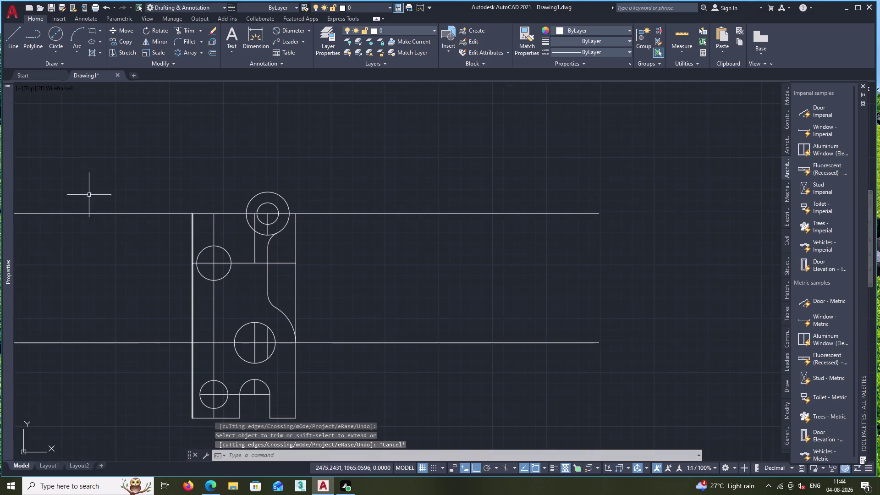
click(54, 50)
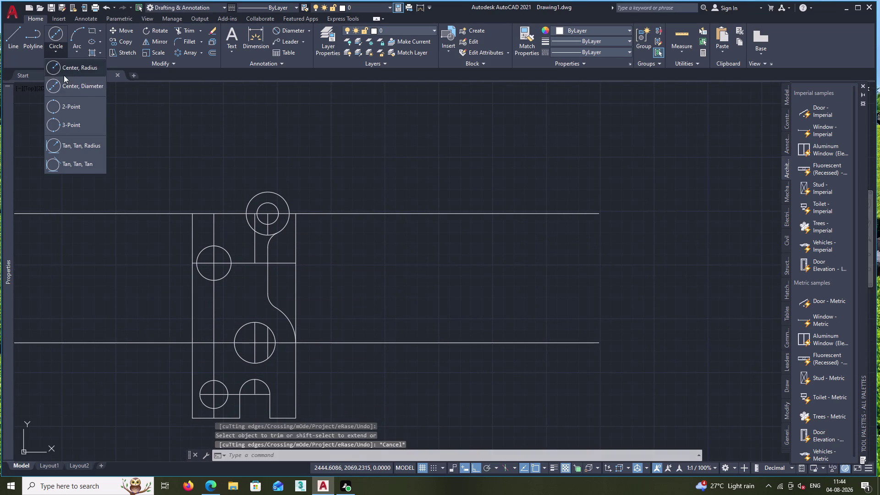
Draw a diameter-32 circle centred on the left hole.
click(67, 85)
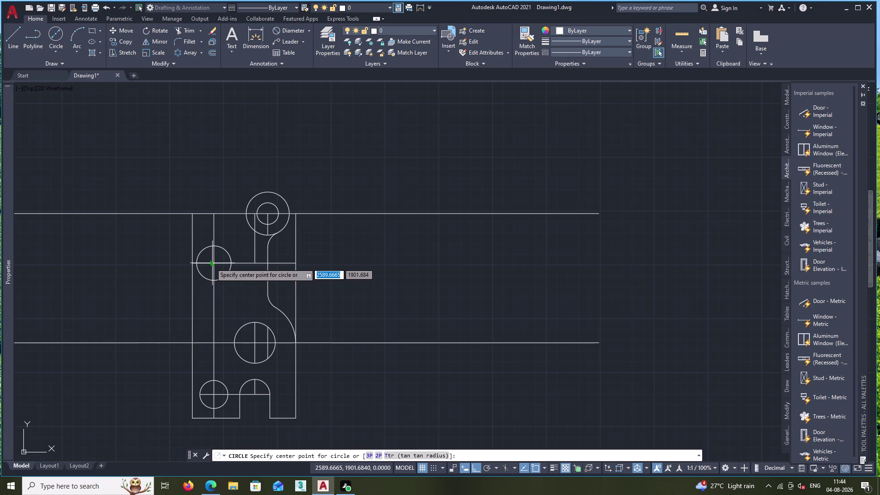
scroll(up, 3)
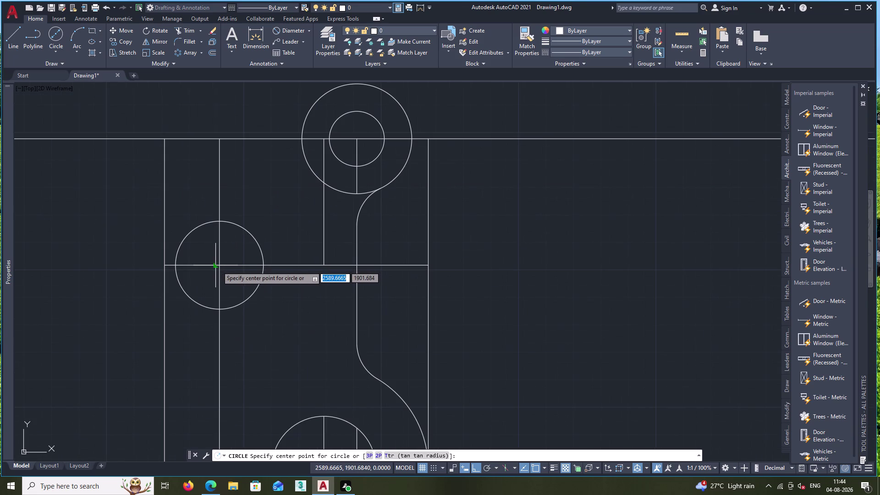
click(218, 266)
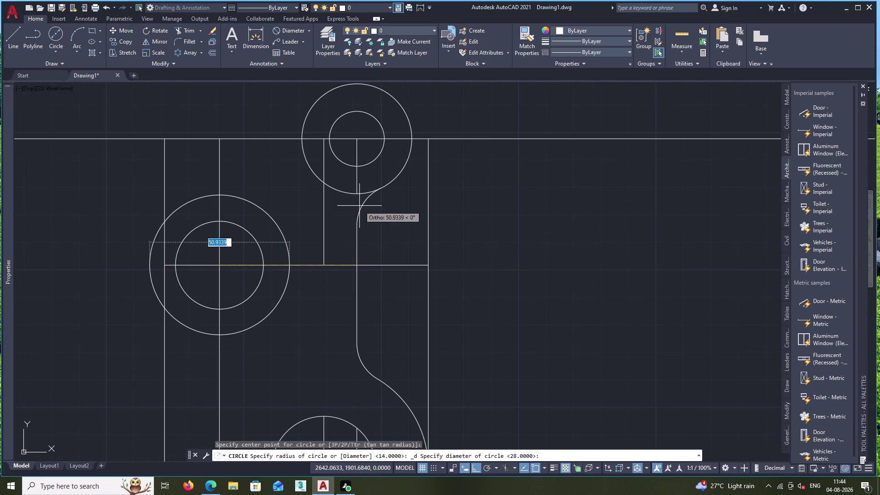
text(32)
key(Return)
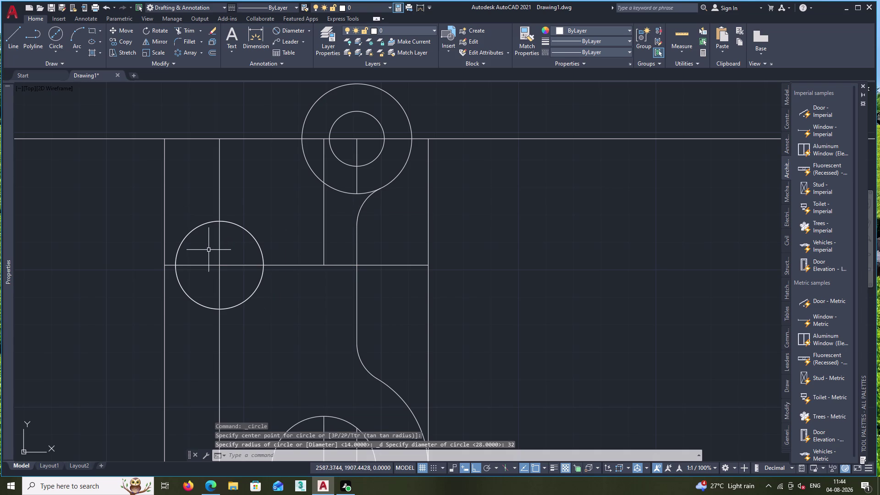
Draw a concentric radius-32 circle on the same left hole centre.
click(54, 50)
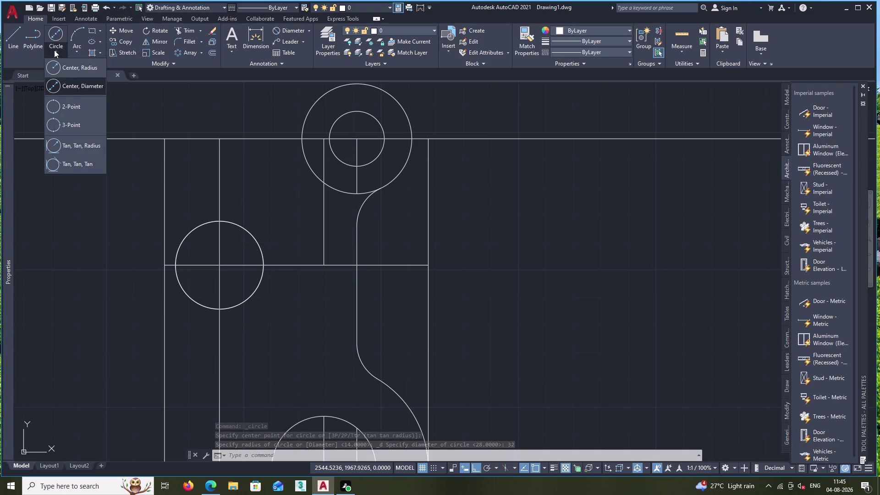
click(76, 62)
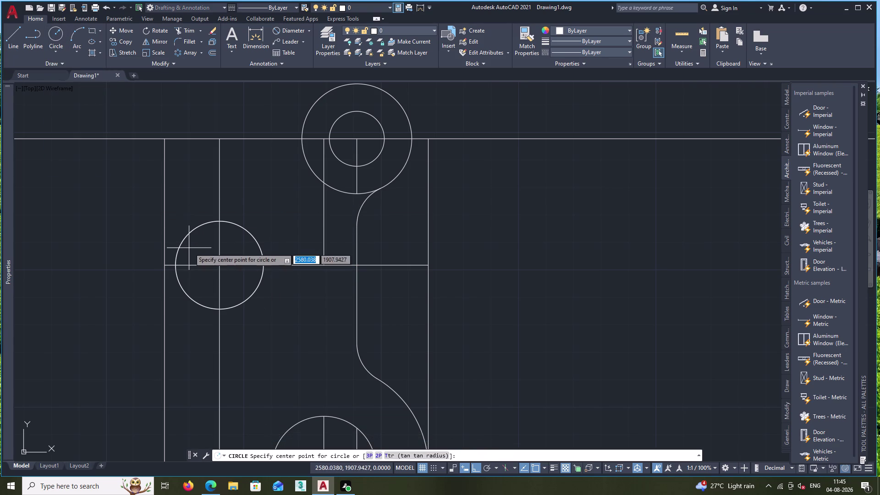
click(219, 263)
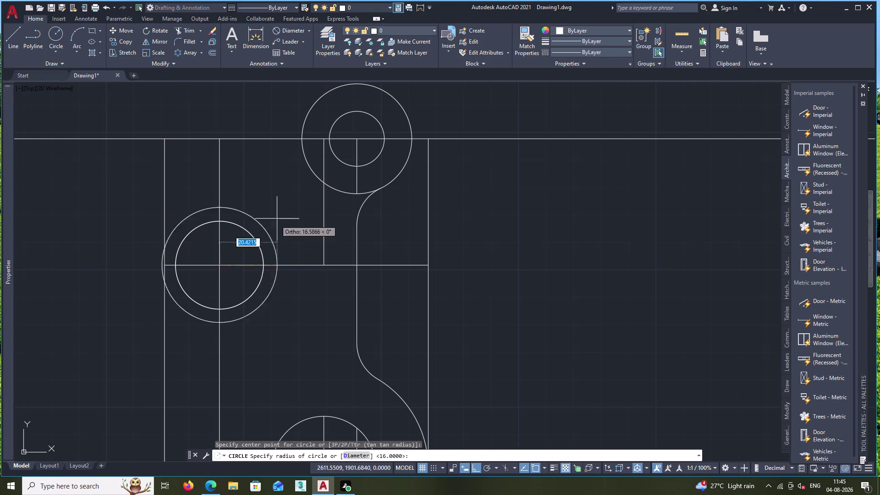
text(32)
key(Return)
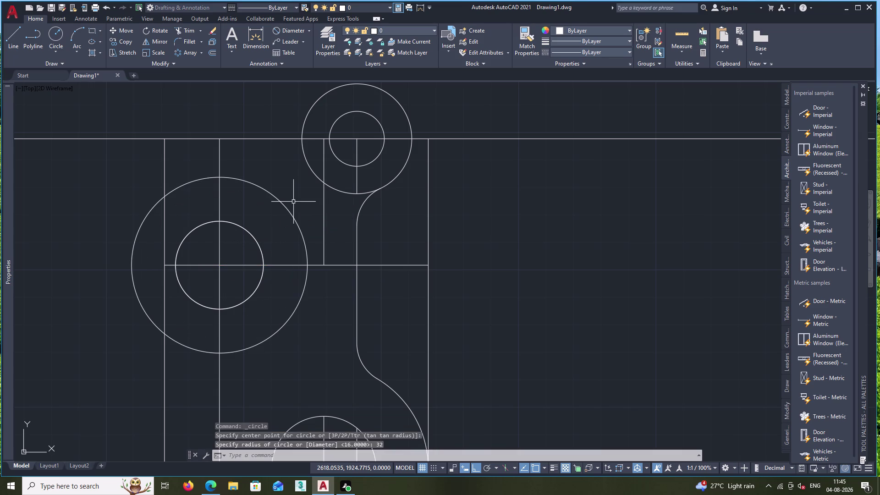
scroll(down, 3)
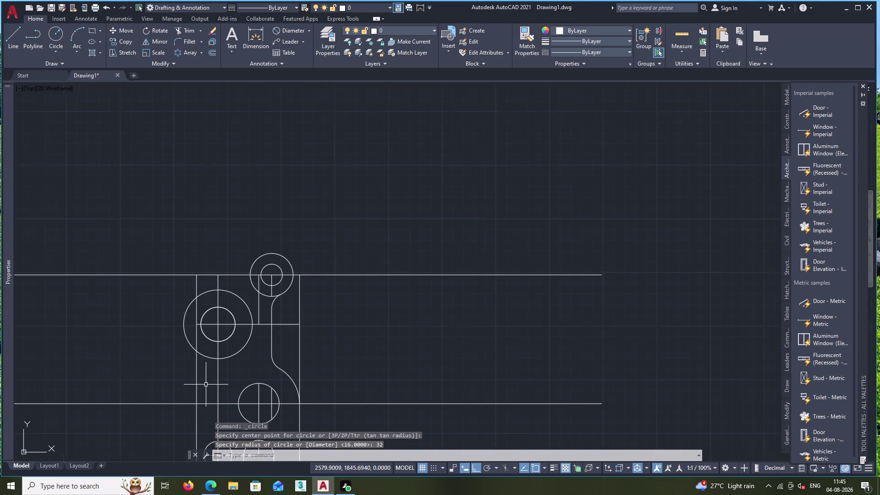
middle_drag(202, 388, 196, 307)
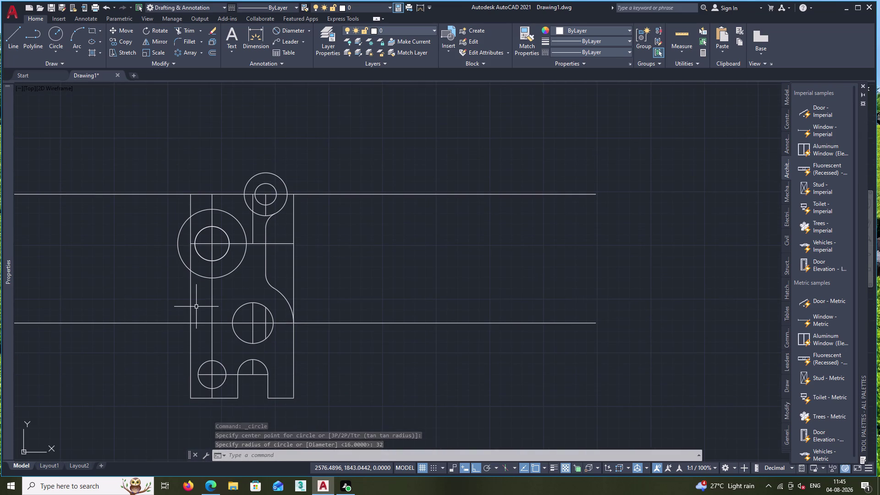
click(55, 54)
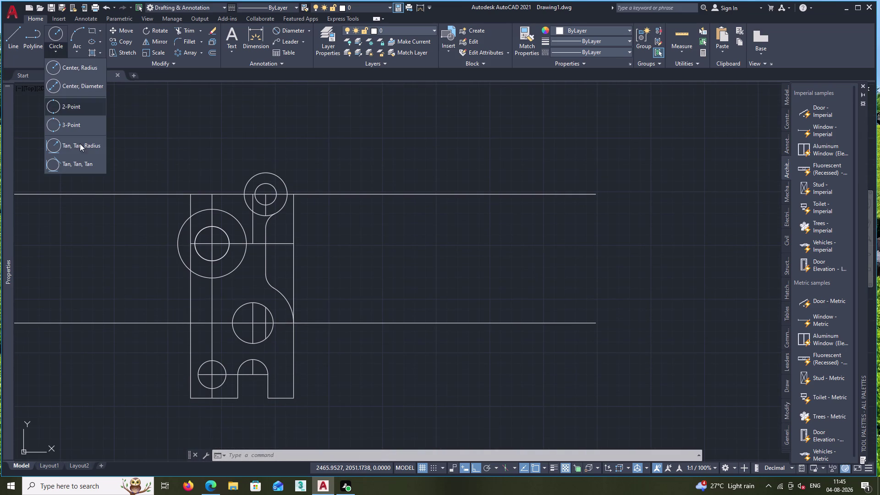
Add a radius-14 tangent-tangent-radius circle at the left of the large boss.
click(74, 144)
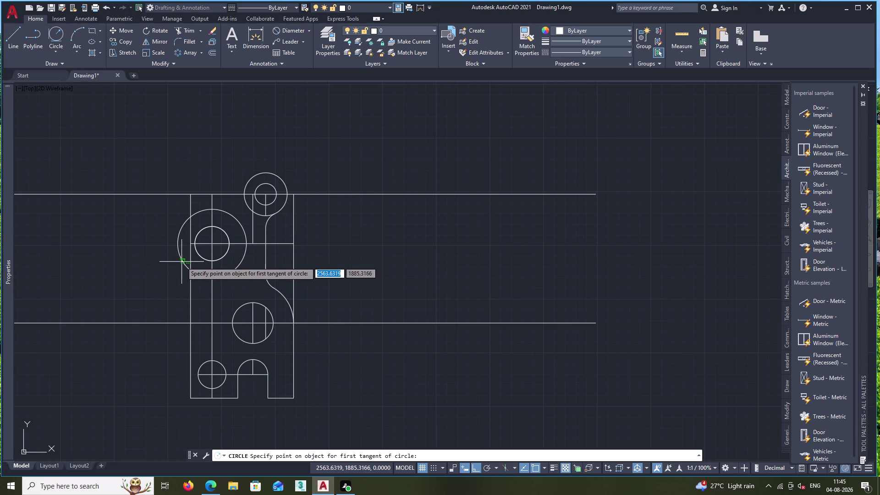
click(180, 261)
click(189, 282)
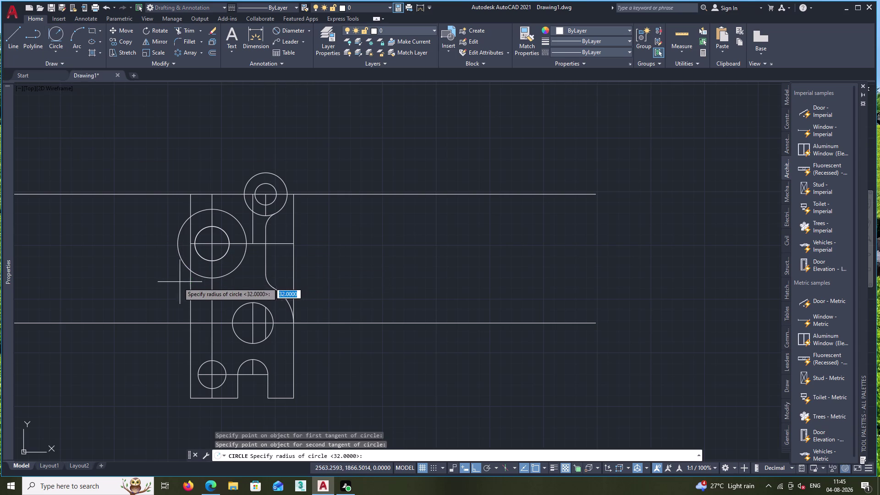
text(14)
key(Return)
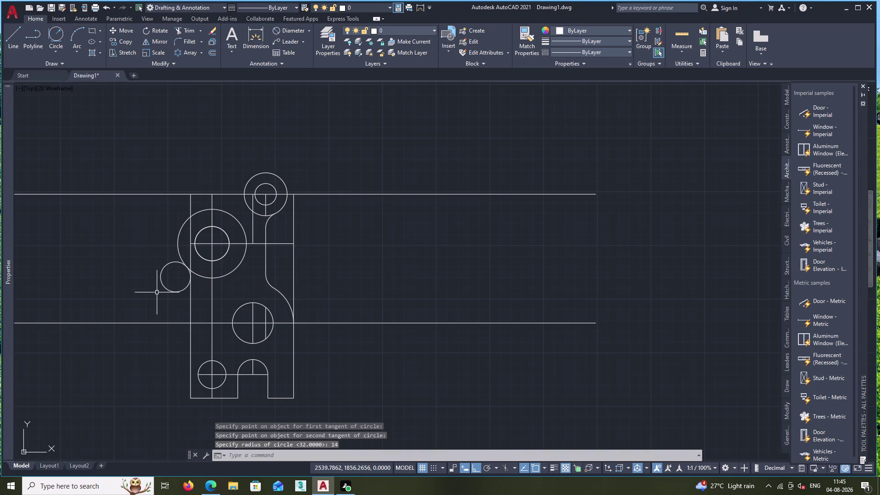
Add a radius-20 circle tangent to the large ring and the top boss.
click(192, 29)
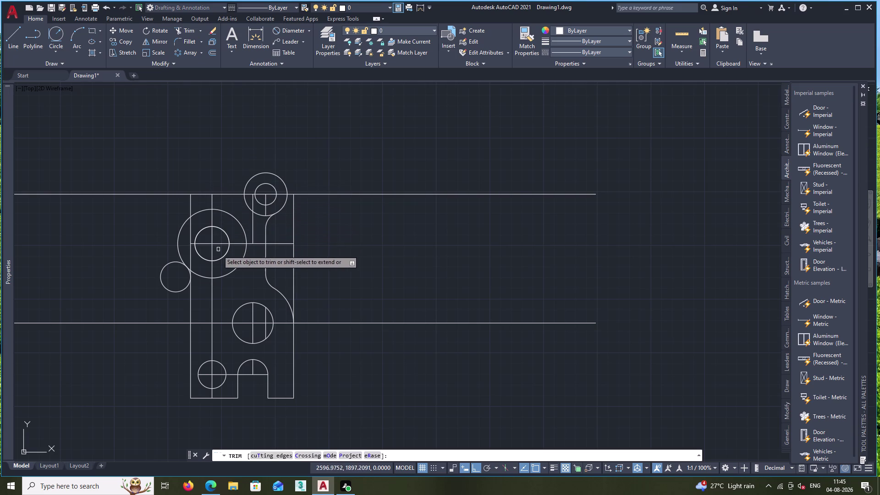
key(Escape)
double_click(51, 34)
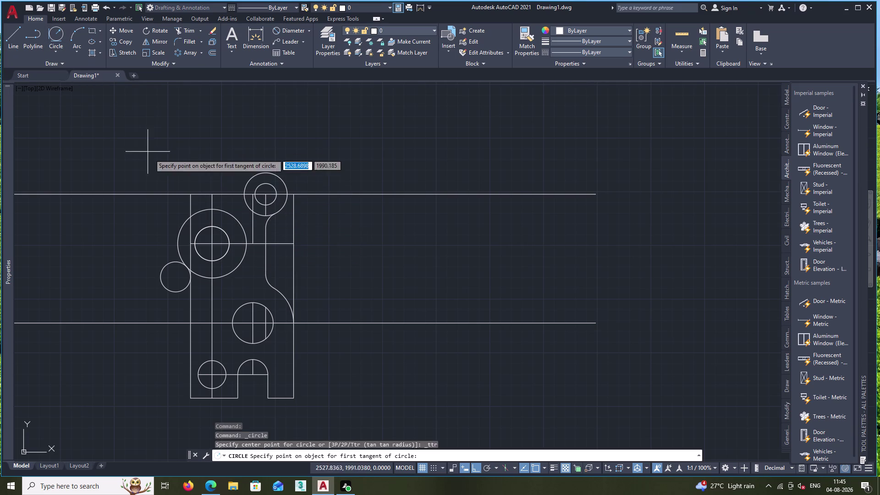
double_click(205, 211)
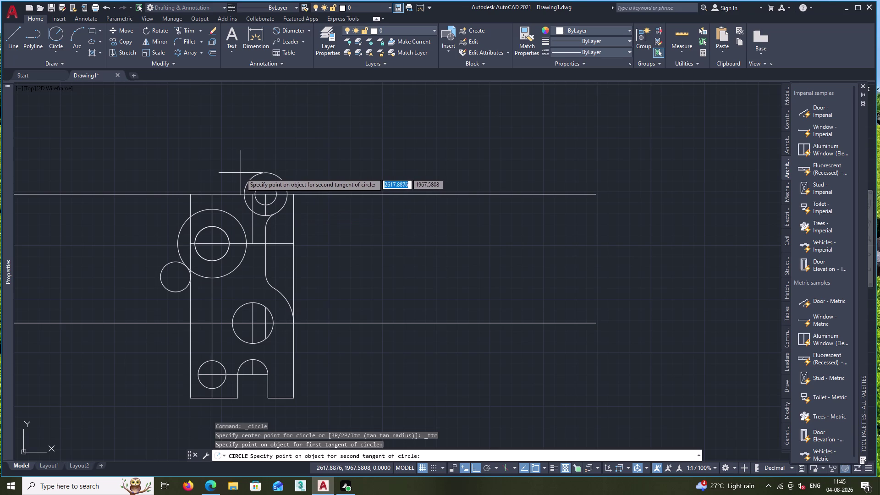
click(247, 180)
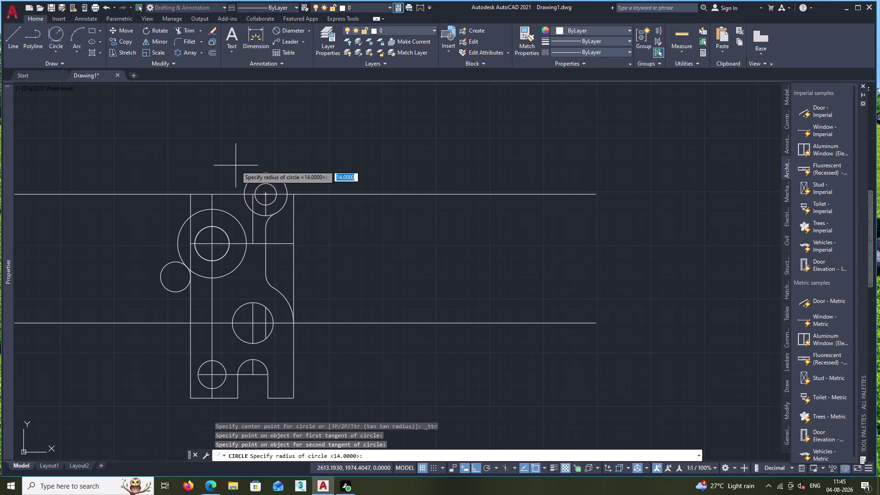
text(20)
key(Return)
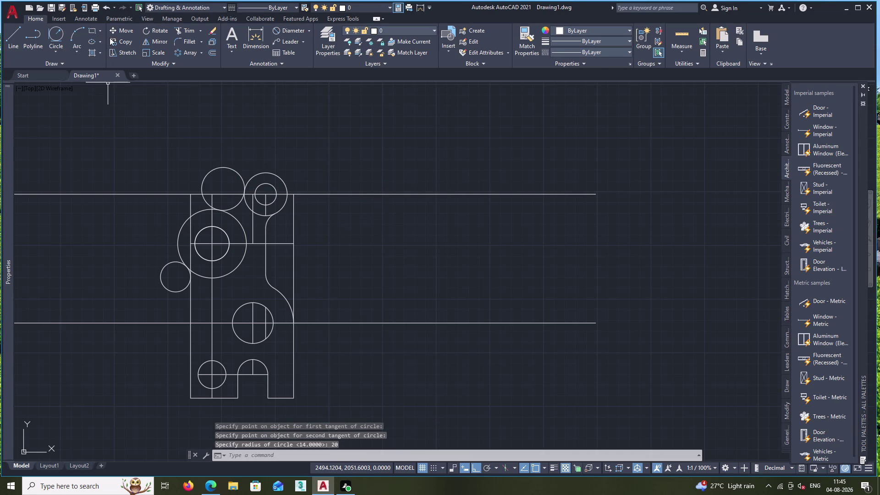
Trim the outer part of the radius-20 blend circle and nearby line ends.
click(187, 33)
drag(199, 201, 200, 200)
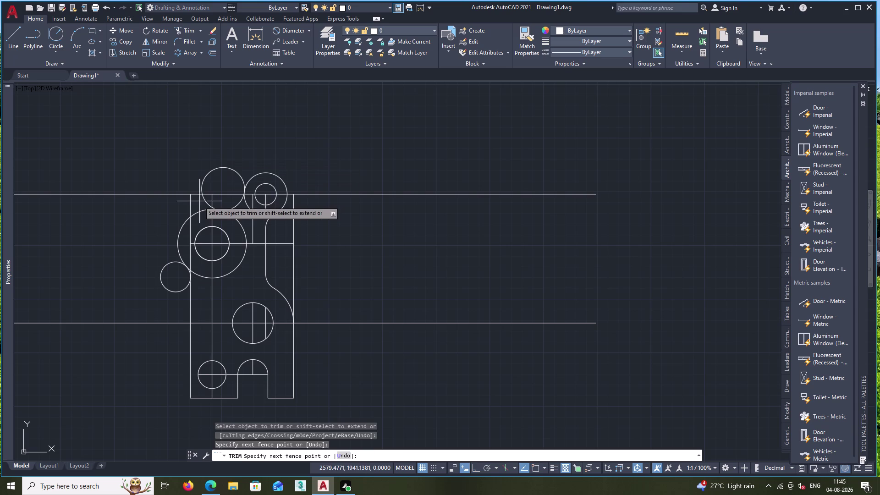
drag(200, 200, 230, 166)
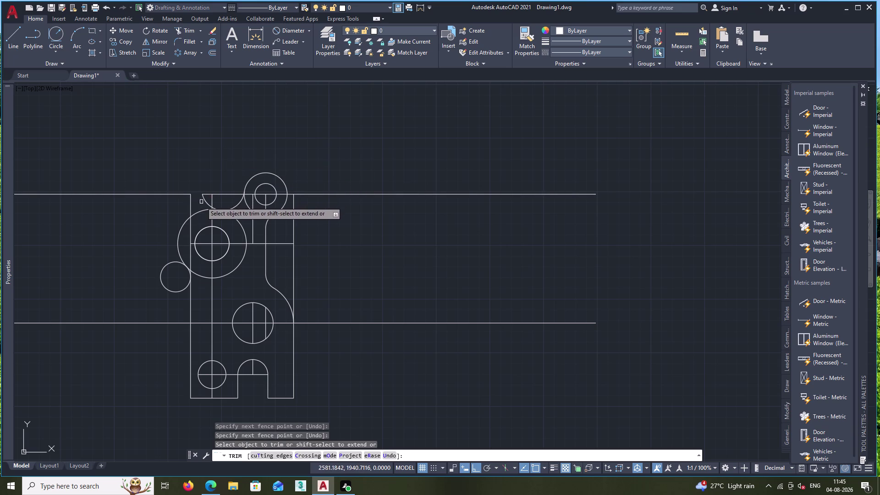
drag(201, 202, 217, 165)
click(222, 193)
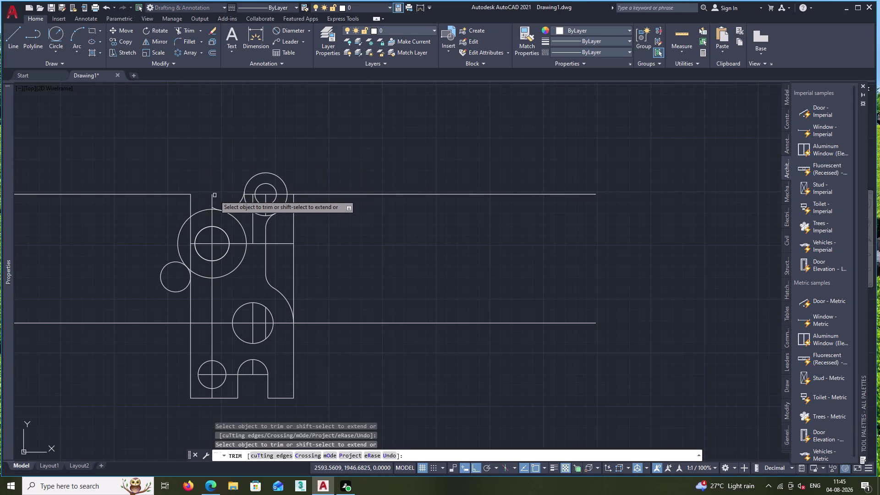
click(213, 195)
Trim the unwanted part of the radius-14 left blend circle and its leftover pieces.
drag(161, 253, 179, 296)
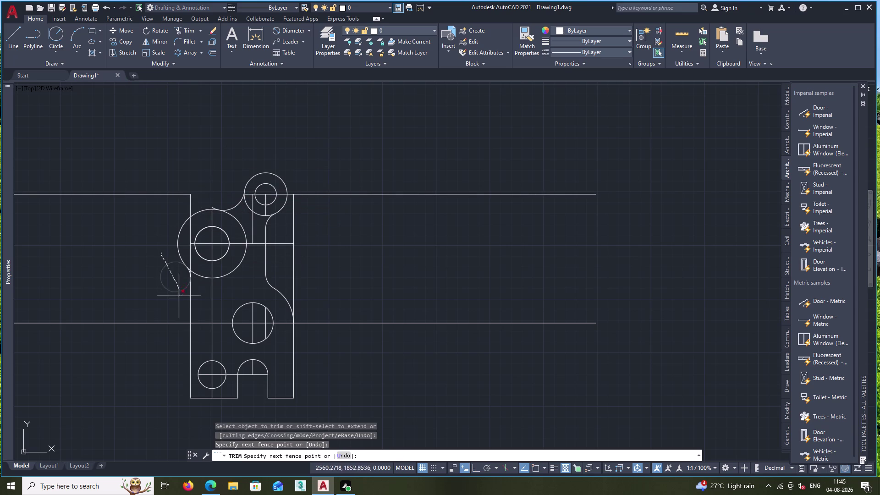
drag(179, 295, 174, 302)
drag(171, 212, 211, 140)
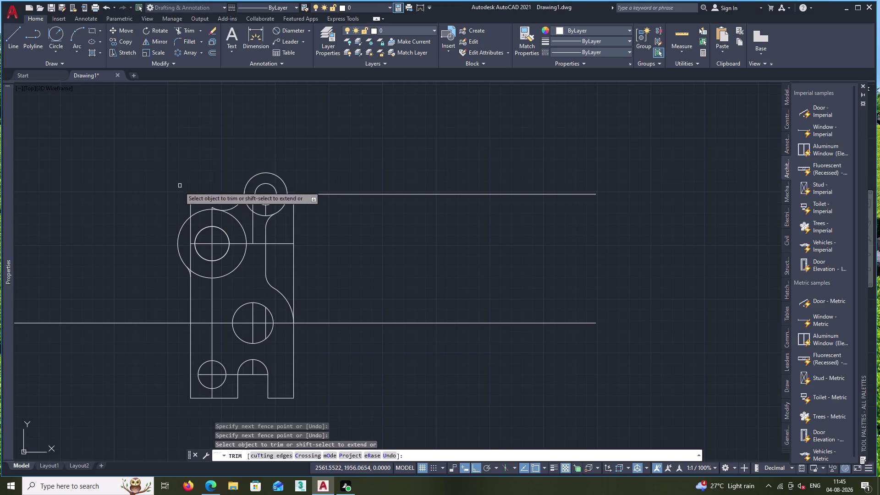
scroll(up, 3)
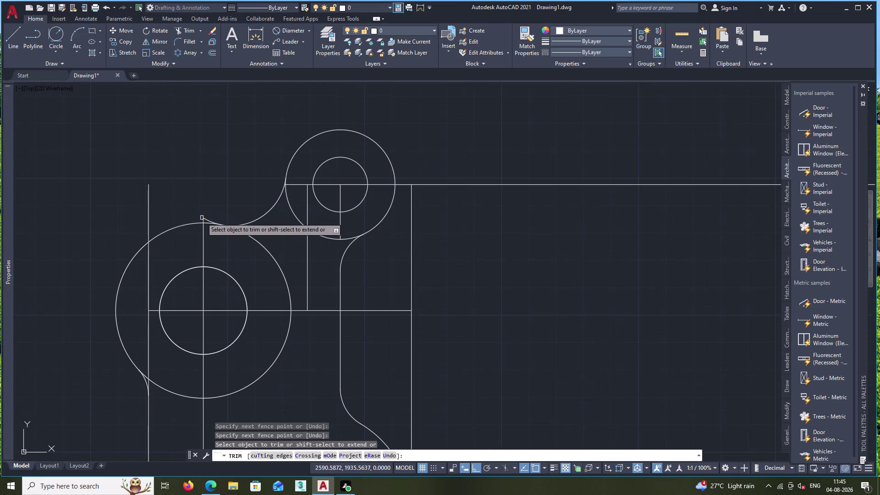
click(205, 218)
click(204, 219)
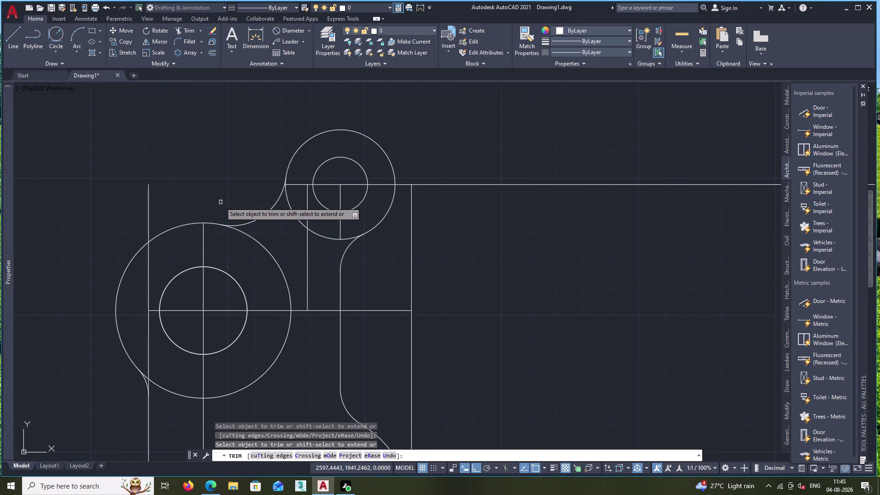
scroll(down, 3)
middle_drag(240, 189, 220, 144)
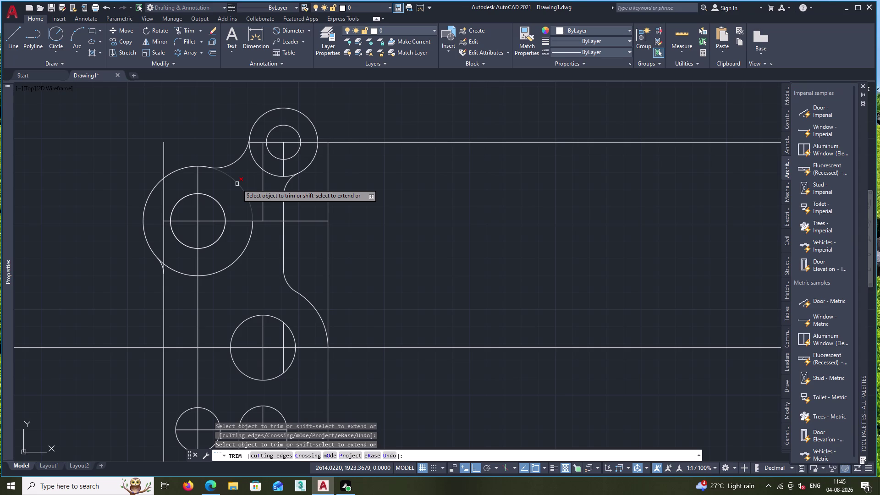
Trim the large boss circle between the blends and segments beside the top boss.
click(237, 184)
click(249, 243)
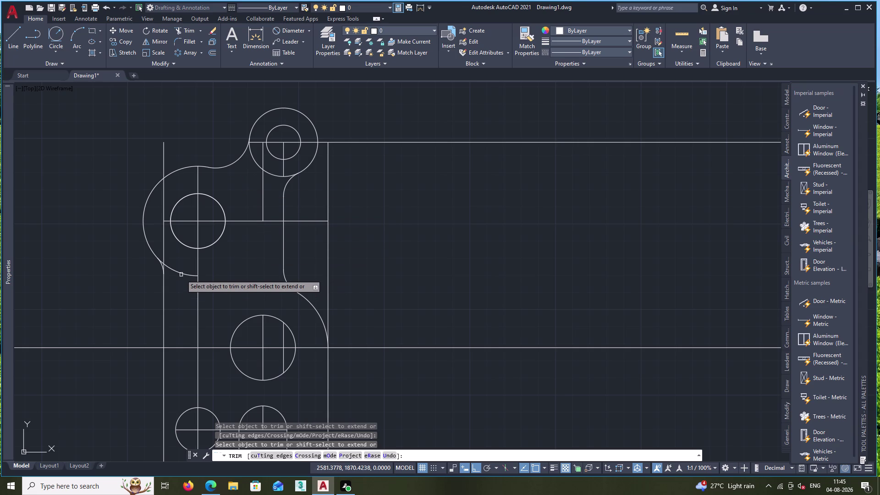
click(181, 274)
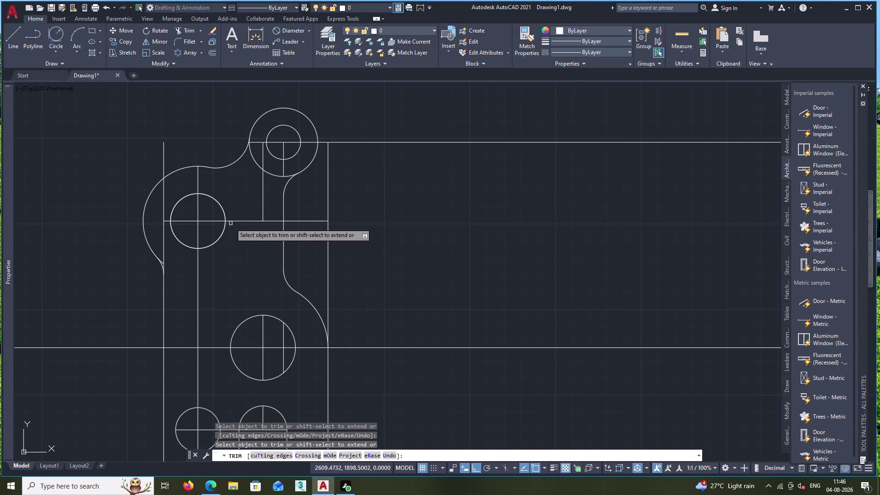
click(253, 158)
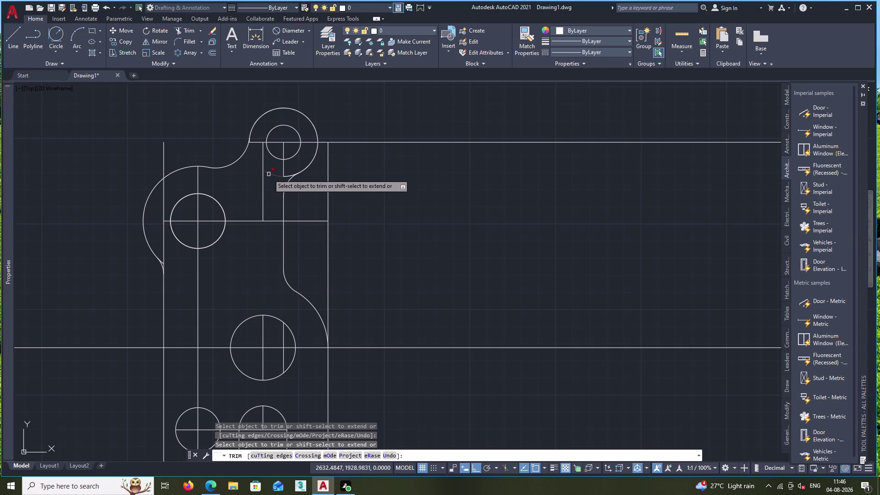
double_click(269, 175)
scroll(up, 3)
click(299, 164)
scroll(down, 3)
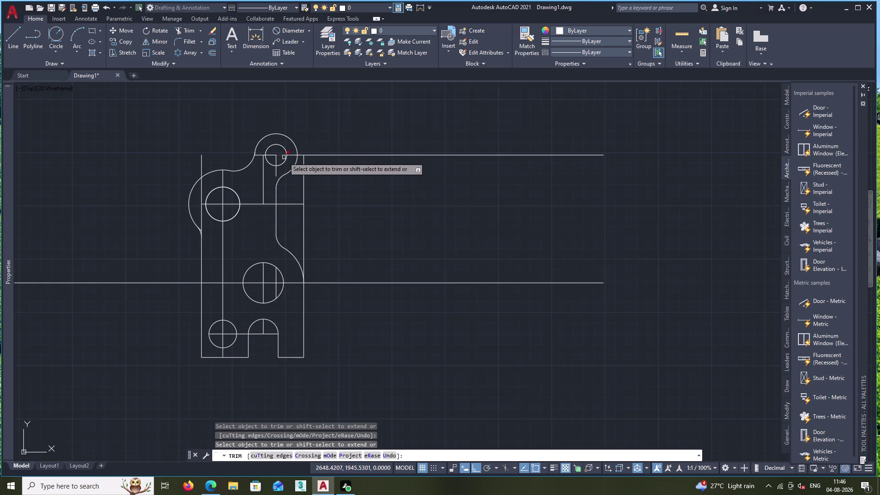
Remove the interior construction lines under the top boss.
scroll(up, 3)
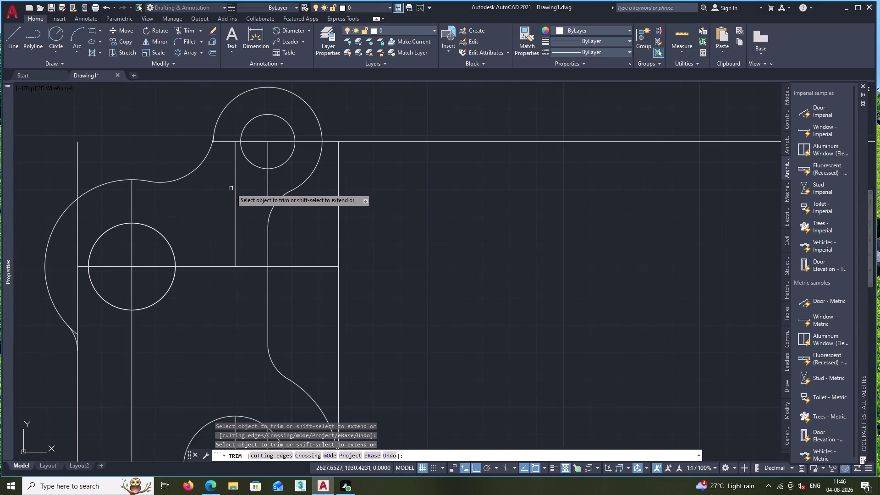
drag(226, 193, 246, 185)
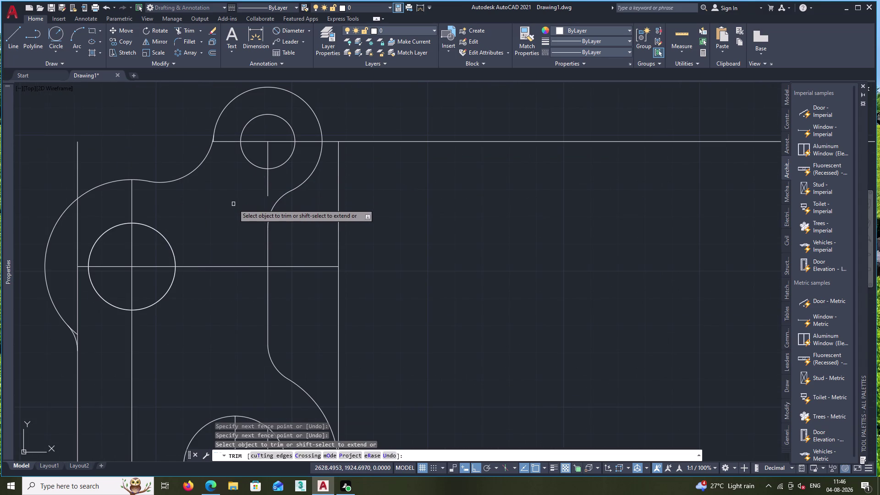
drag(256, 187, 278, 180)
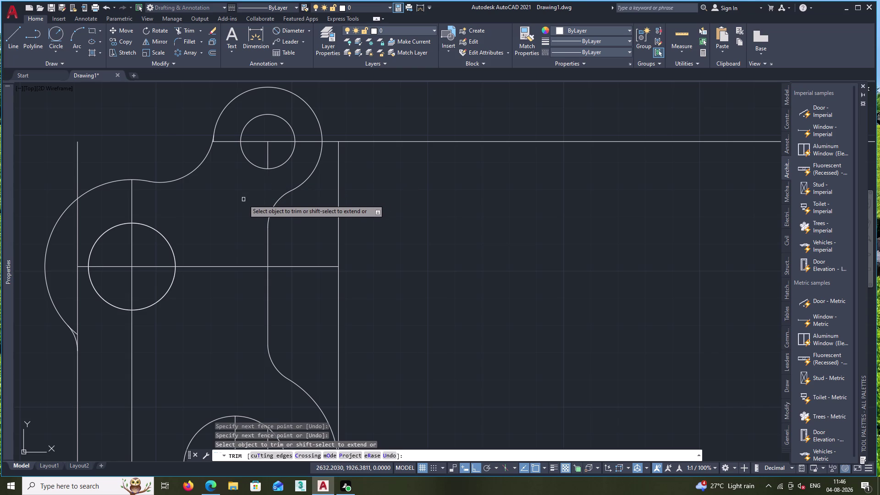
scroll(down, 3)
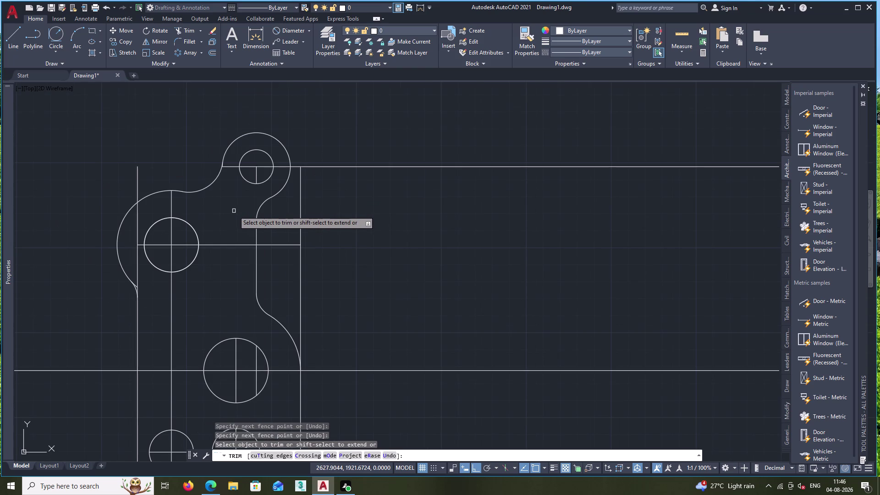
drag(232, 162, 231, 207)
drag(280, 159, 281, 173)
Trim surplus lines right of the top boss and the large boss circle's lower part.
middle_drag(224, 220, 250, 185)
drag(250, 190, 253, 227)
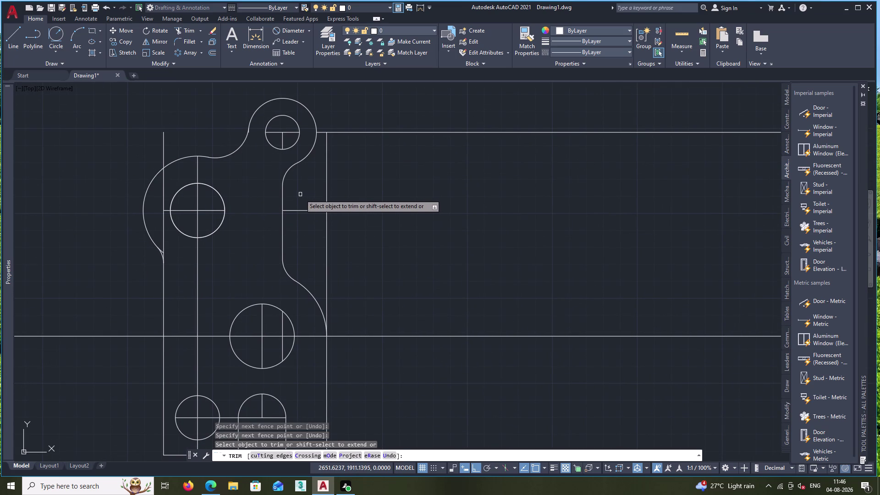
drag(301, 194, 303, 225)
drag(303, 227, 344, 195)
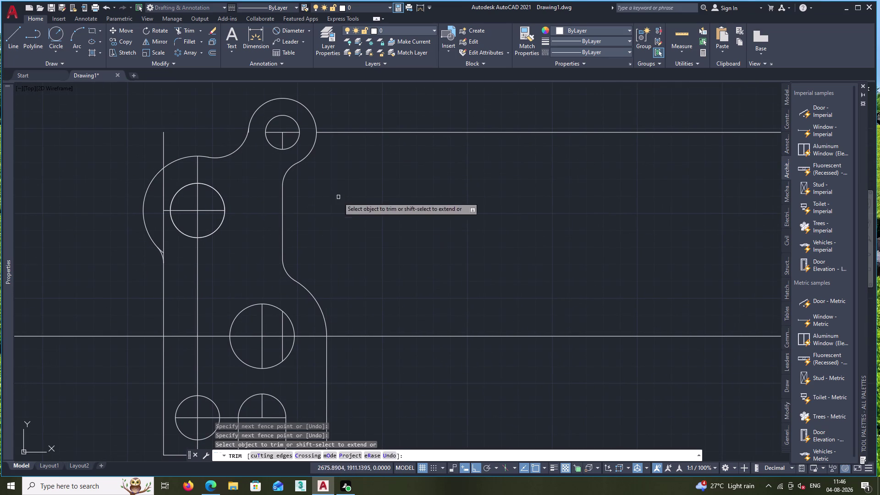
scroll(up, 3)
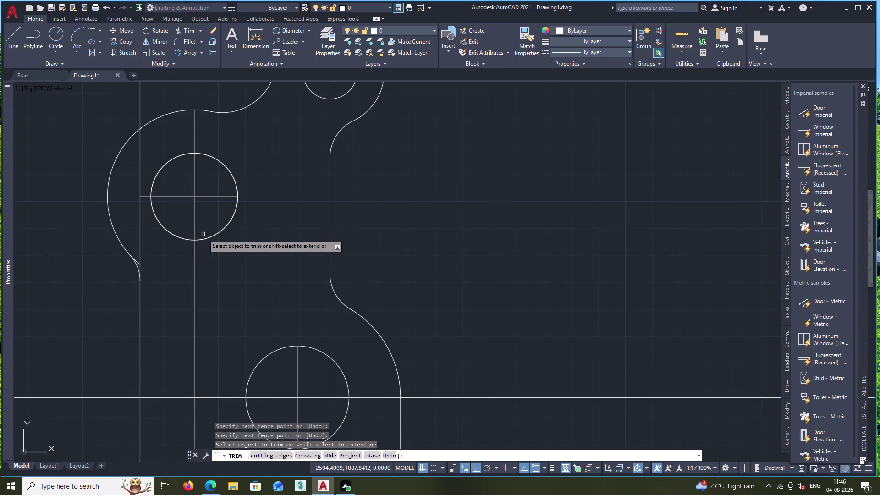
drag(144, 191, 145, 210)
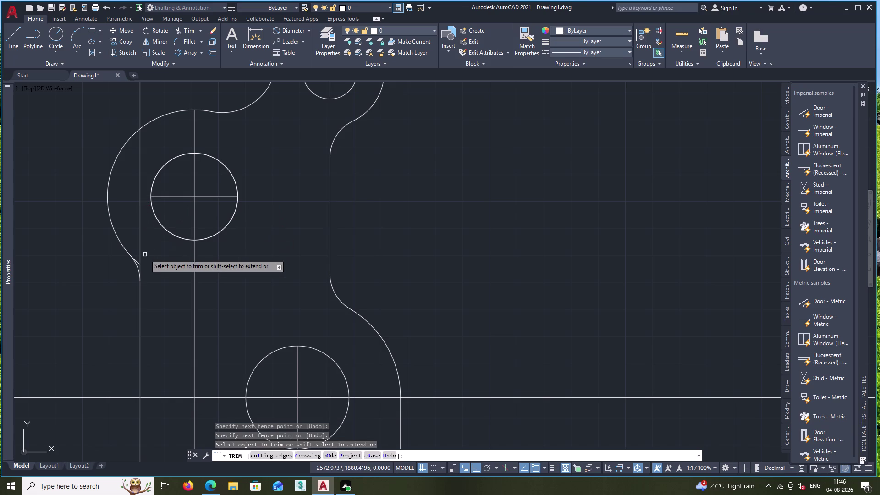
Clean up the stray arc ends and stubs at the left blend junction.
scroll(up, 3)
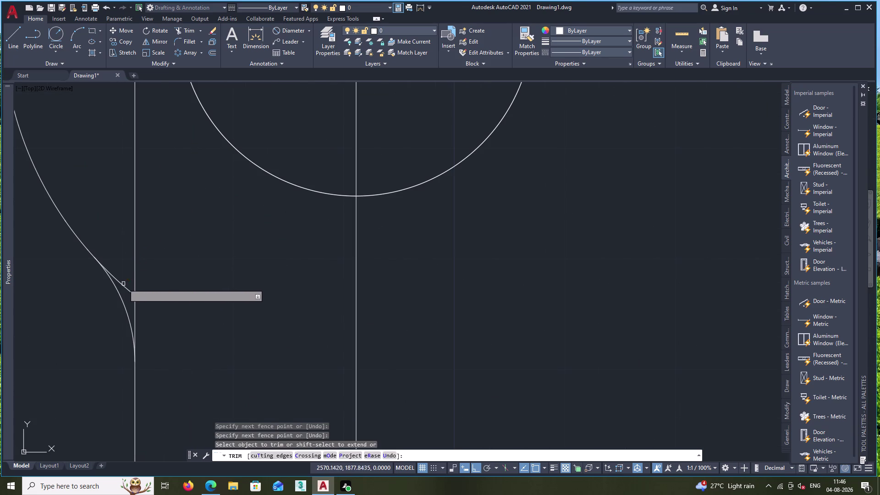
click(123, 287)
drag(127, 261, 158, 277)
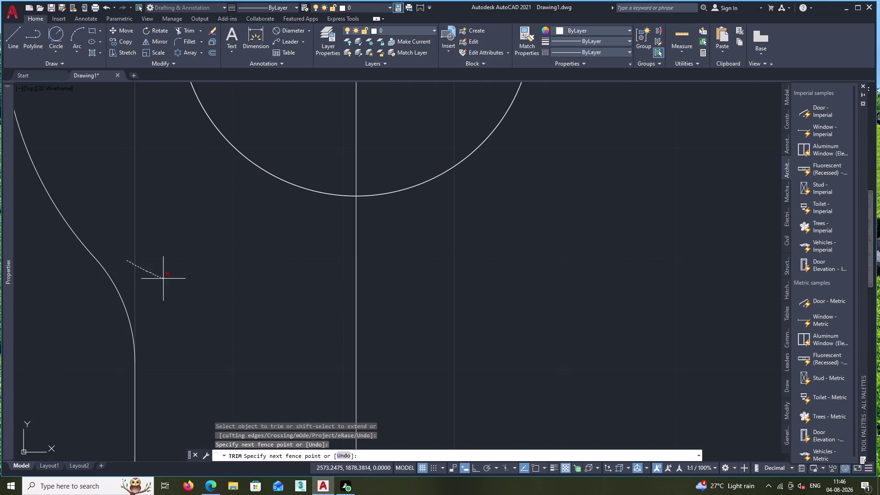
drag(158, 277, 187, 287)
scroll(down, 3)
drag(201, 207, 206, 227)
drag(239, 207, 240, 229)
drag(221, 156, 255, 153)
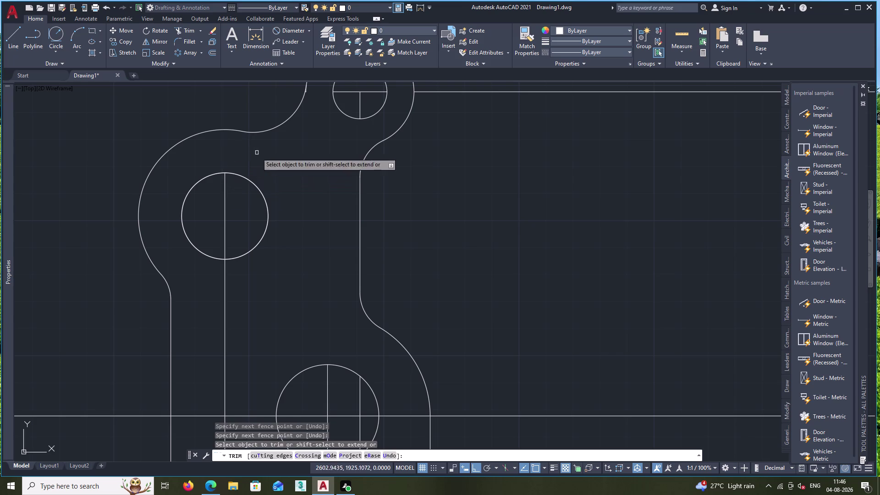
scroll(down, 3)
Trim the bottom edge and segments beneath the arched slot to form the notch.
middle_drag(266, 258, 278, 205)
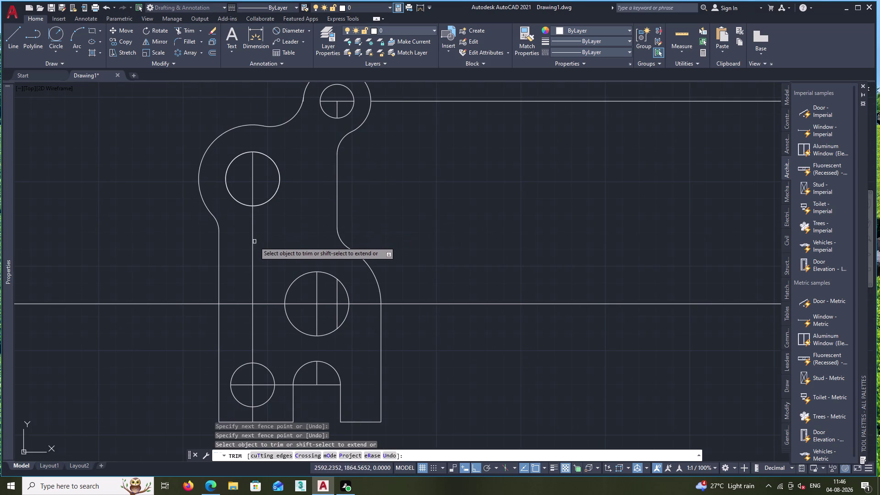
drag(247, 244, 275, 230)
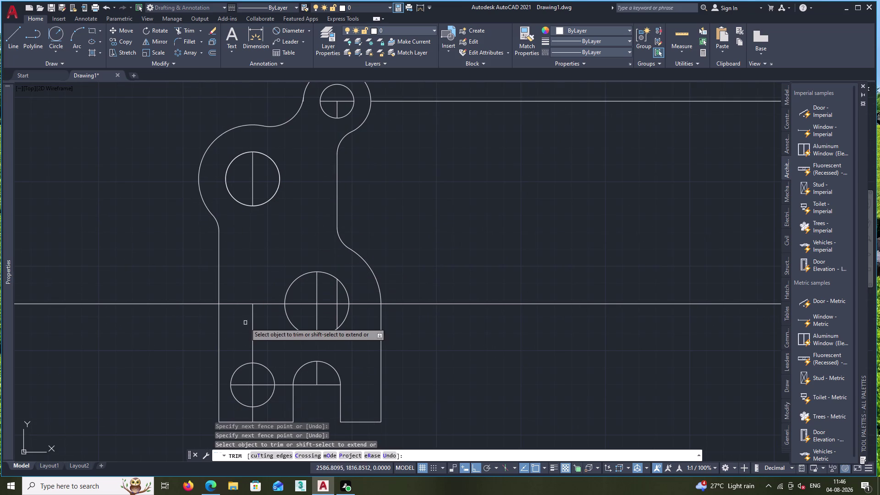
drag(242, 333, 271, 330)
middle_drag(264, 334, 275, 217)
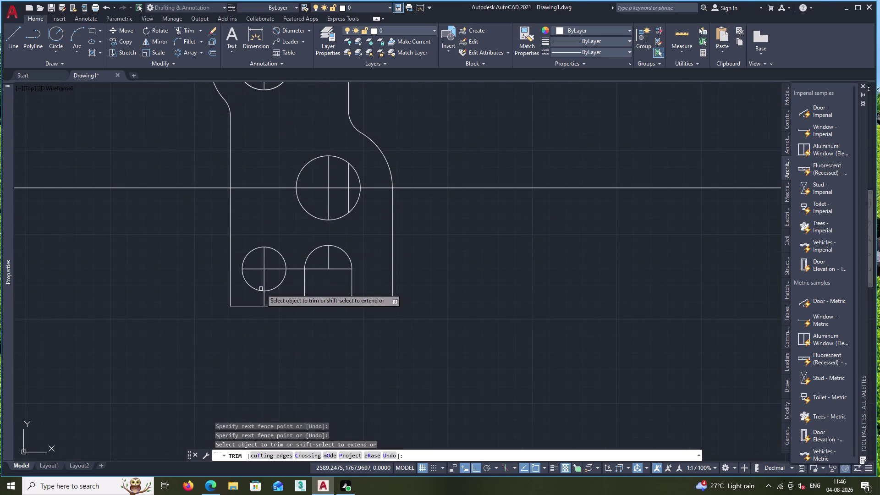
drag(254, 302, 271, 297)
drag(291, 260, 290, 280)
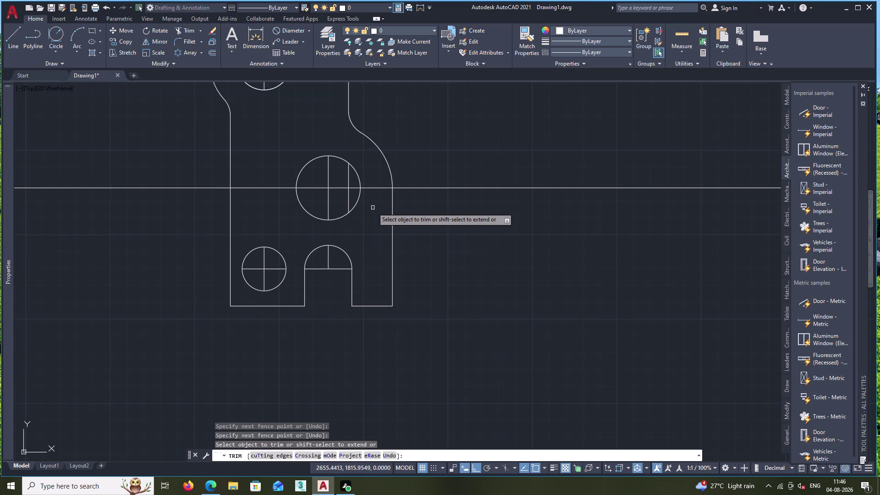
Trim the last leftover segments inside the large hole and recentre the part.
drag(345, 201, 349, 201)
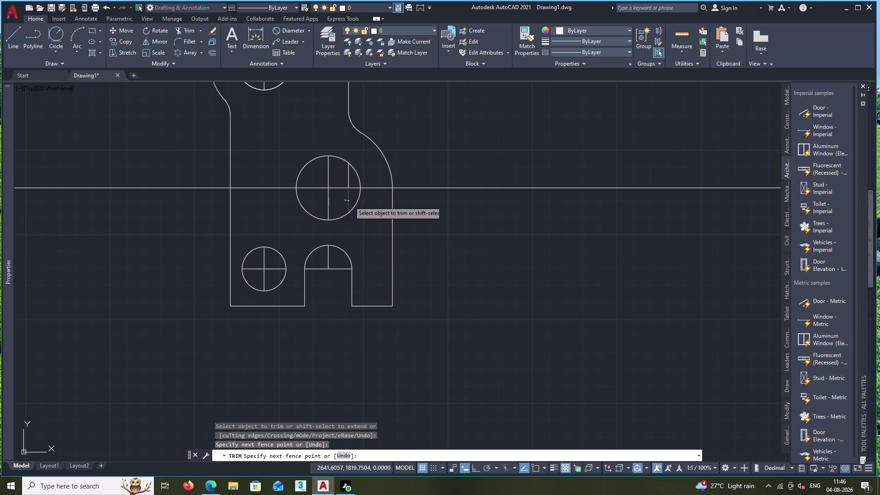
click(345, 199)
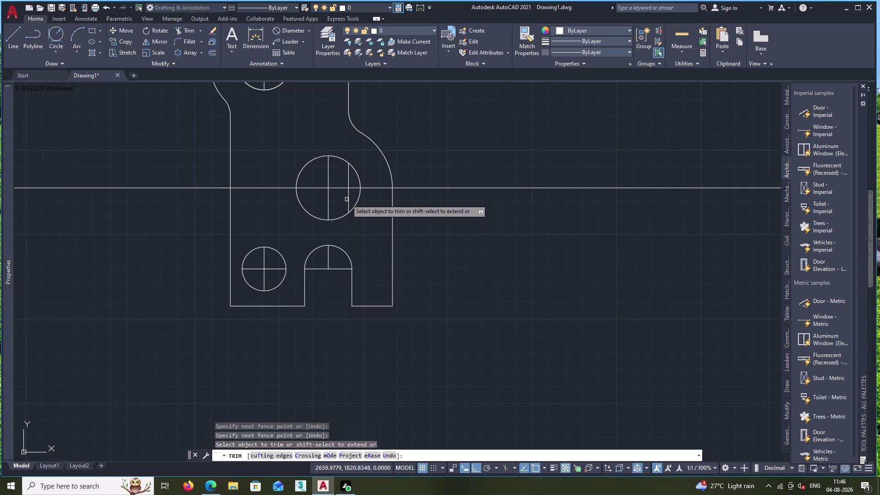
click(347, 199)
click(350, 178)
scroll(down, 3)
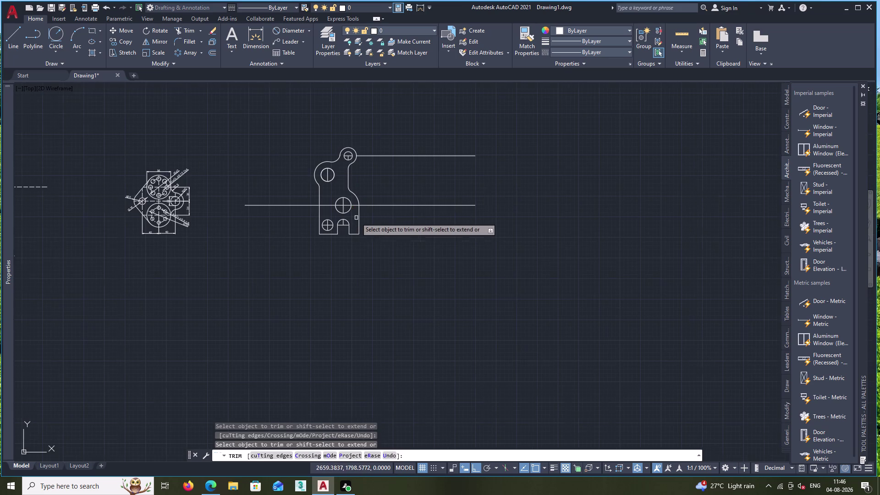
scroll(up, 3)
middle_drag(354, 217, 354, 235)
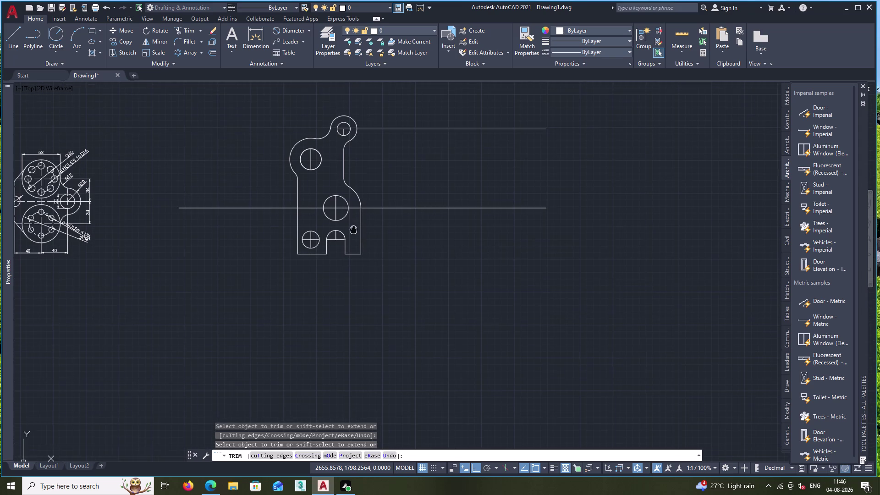
middle_drag(353, 236, 354, 248)
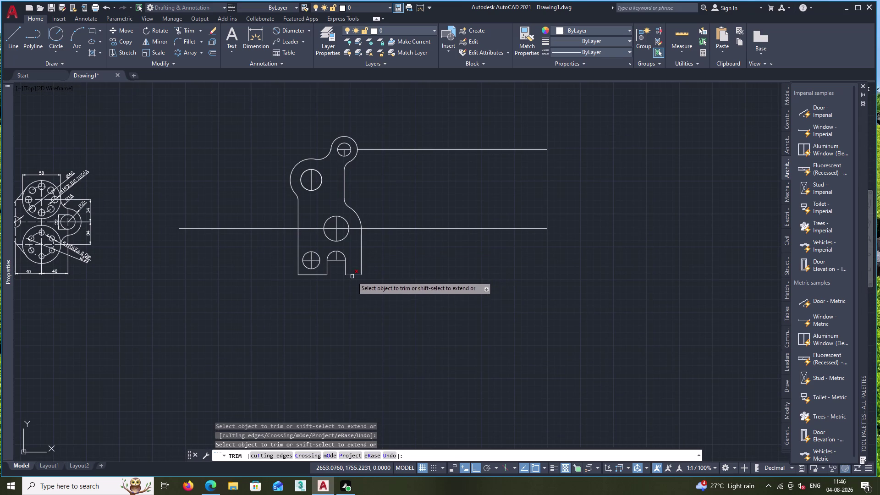
Draw a short horizontal line extending left from the part's bottom-left corner.
key(Escape)
click(15, 32)
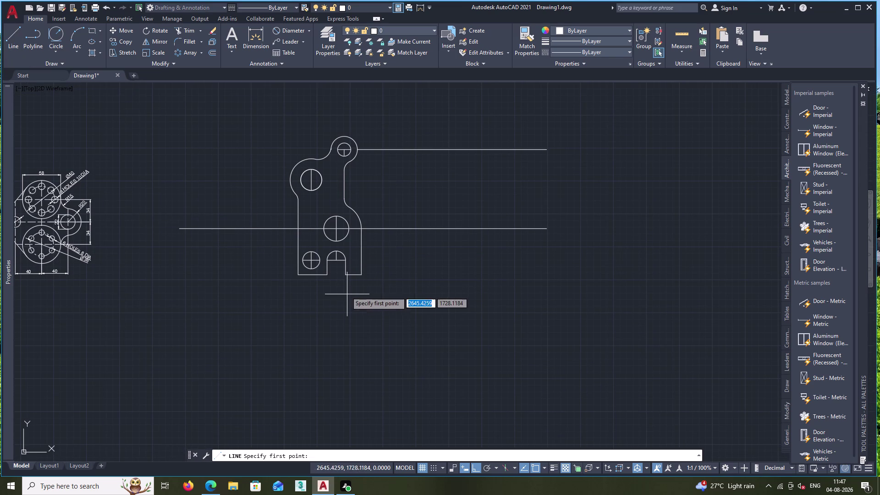
scroll(up, 3)
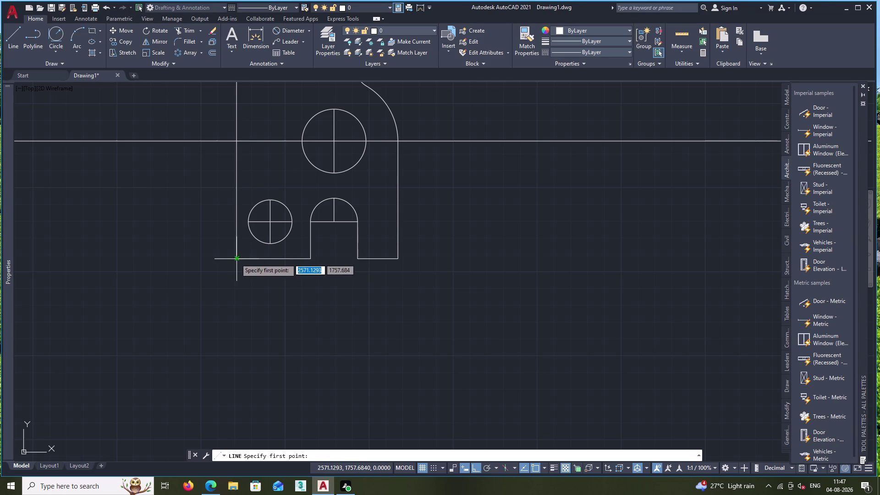
click(236, 258)
click(182, 254)
key(Escape)
middle_drag(205, 228, 214, 248)
scroll(down, 3)
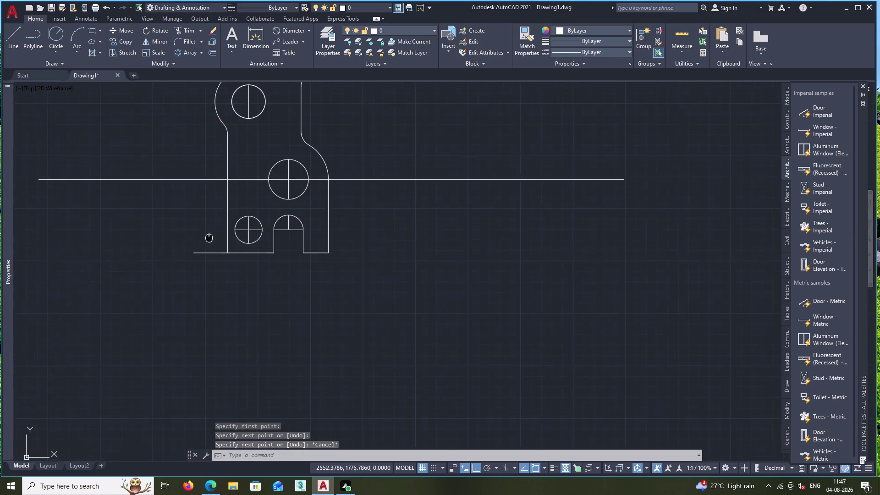
middle_drag(214, 248, 240, 322)
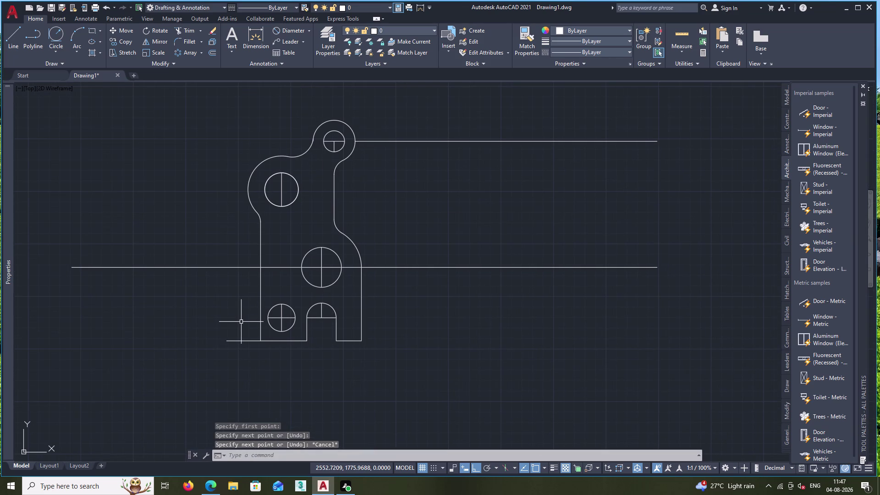
Draw short horizontal centre-line stubs from the upper-left hole's centre.
click(14, 41)
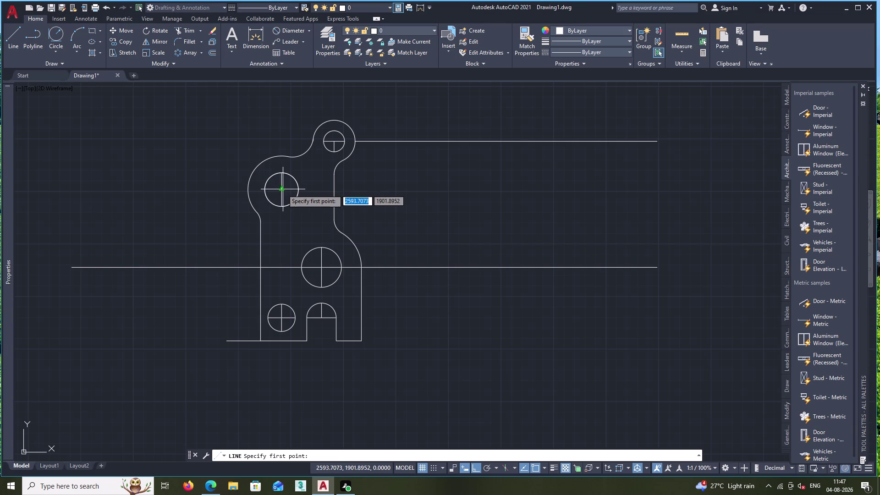
click(282, 189)
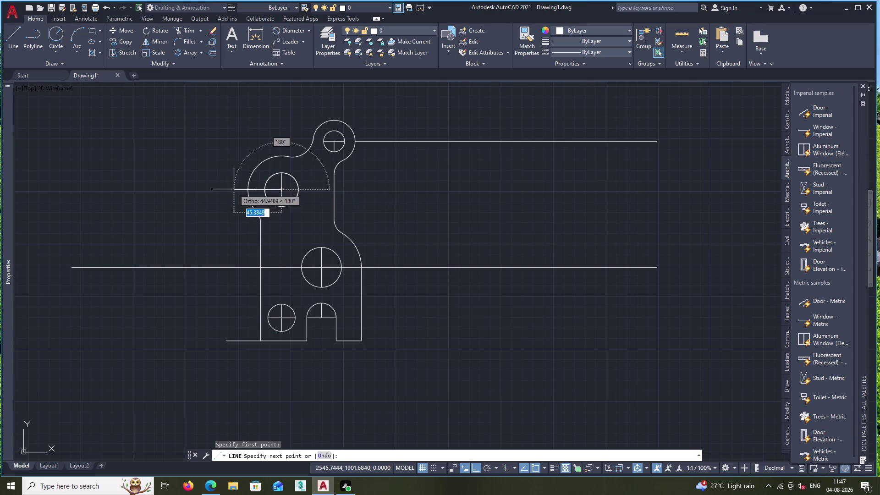
click(222, 194)
key(Escape)
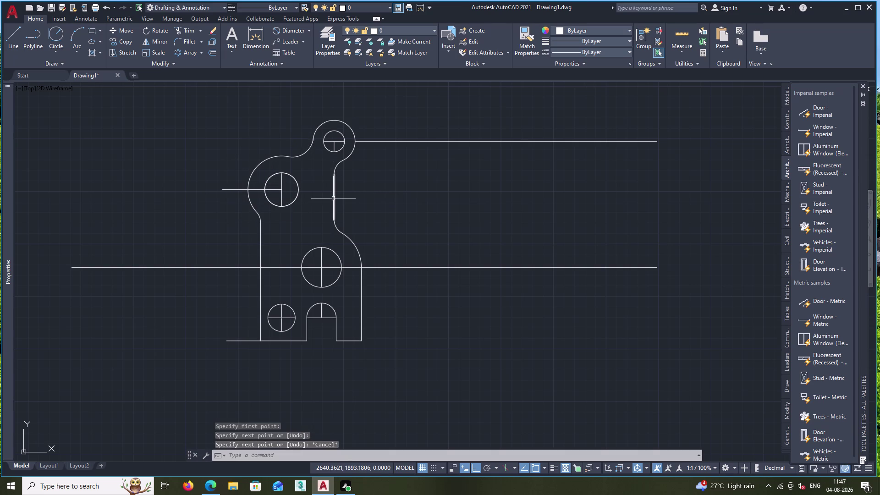
key(space)
click(279, 188)
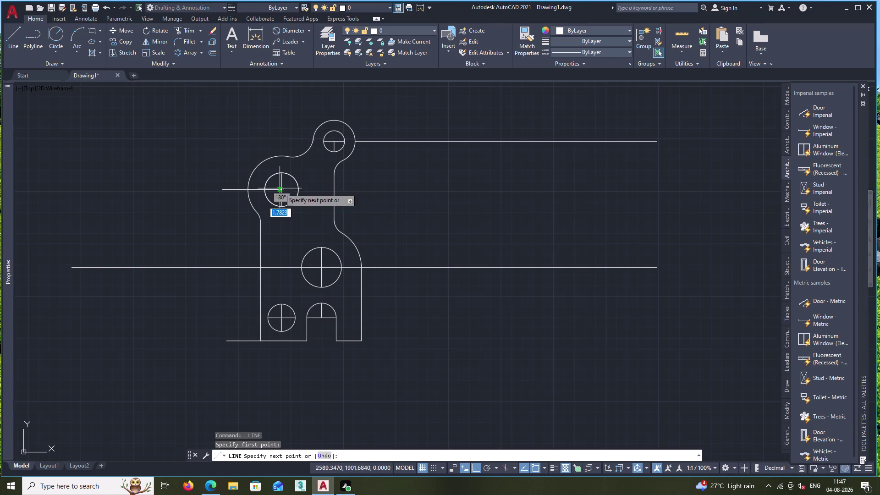
click(299, 189)
key(Escape)
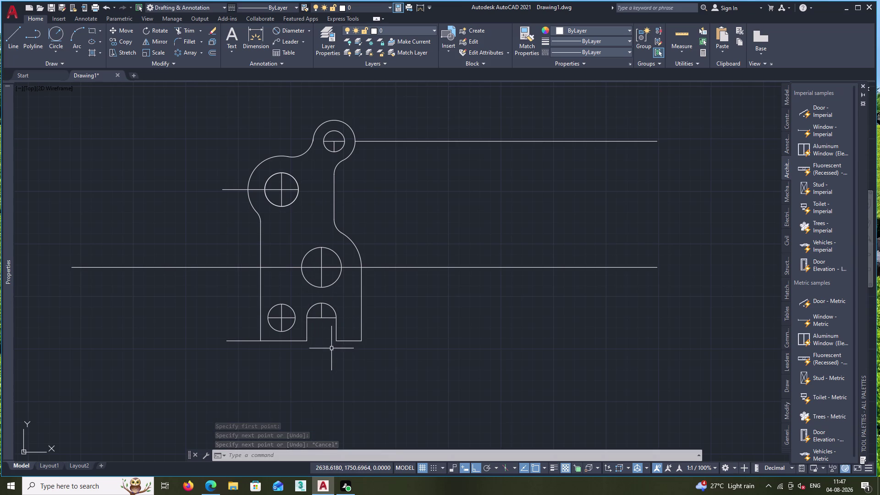
click(259, 34)
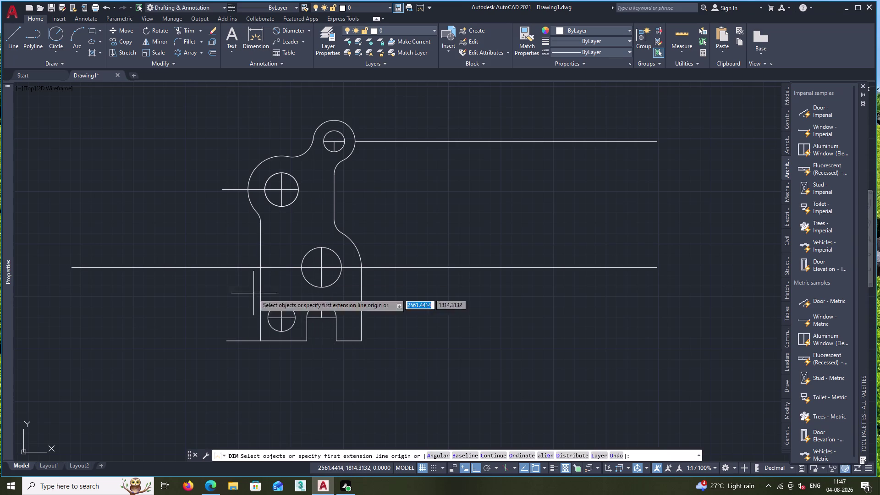
Place the 144 vertical dimension along the bracket's left side.
drag(261, 341, 259, 332)
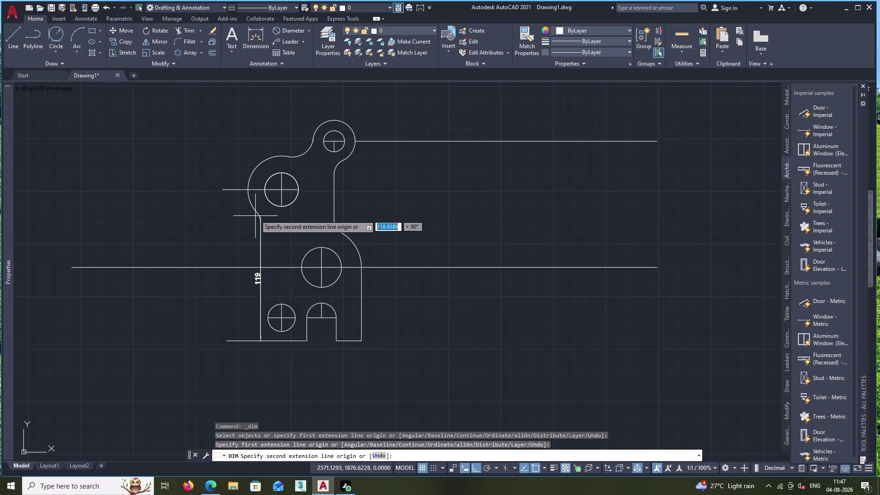
click(256, 188)
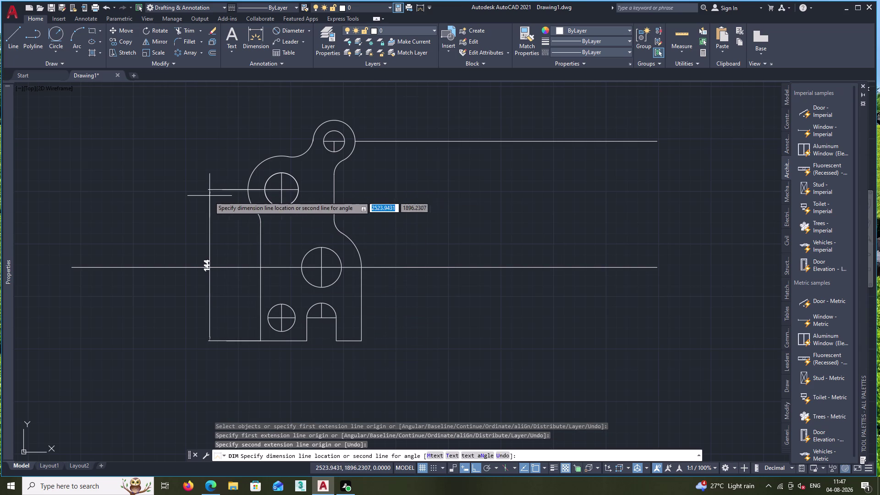
click(203, 200)
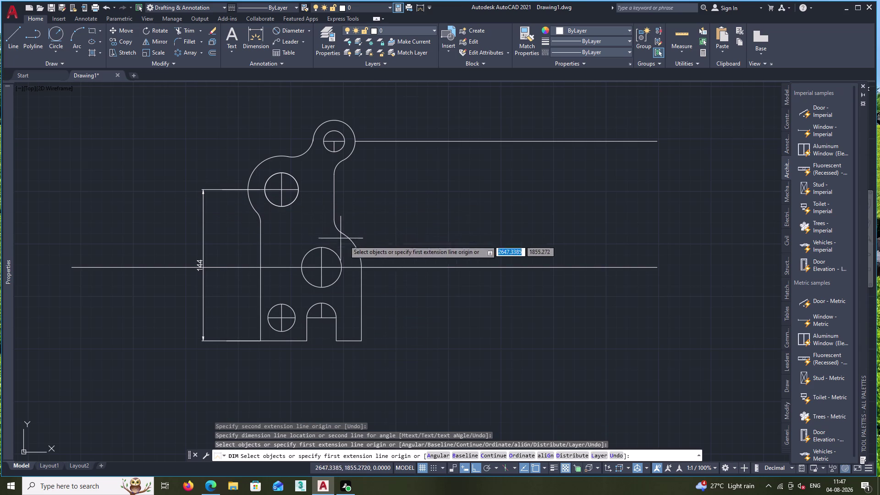
key(space)
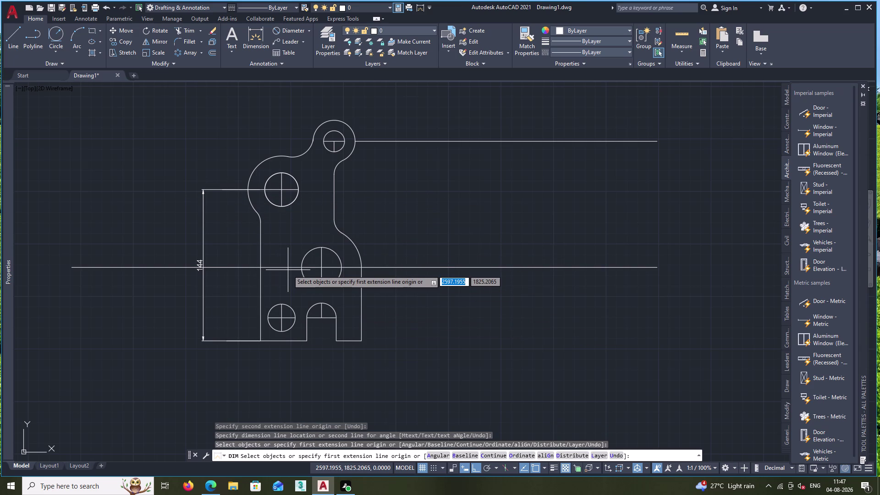
key(space)
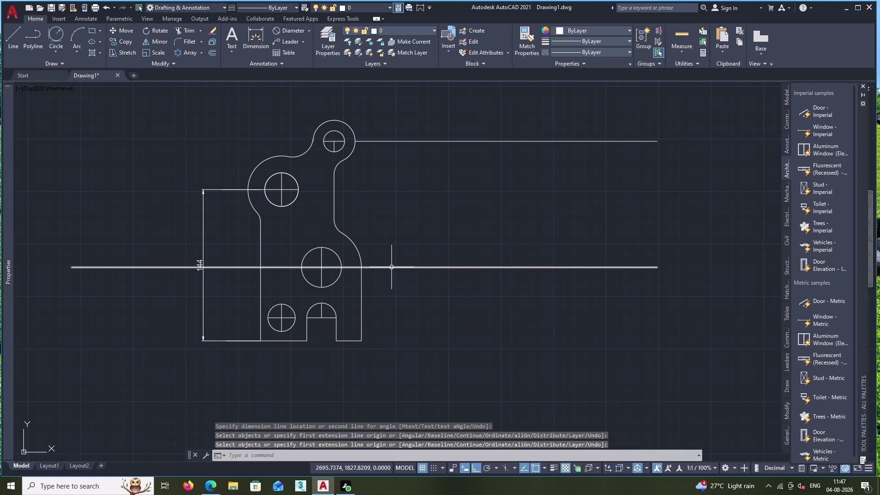
Add the stacked 120 and 70 vertical dimensions on the bracket's right side.
click(390, 267)
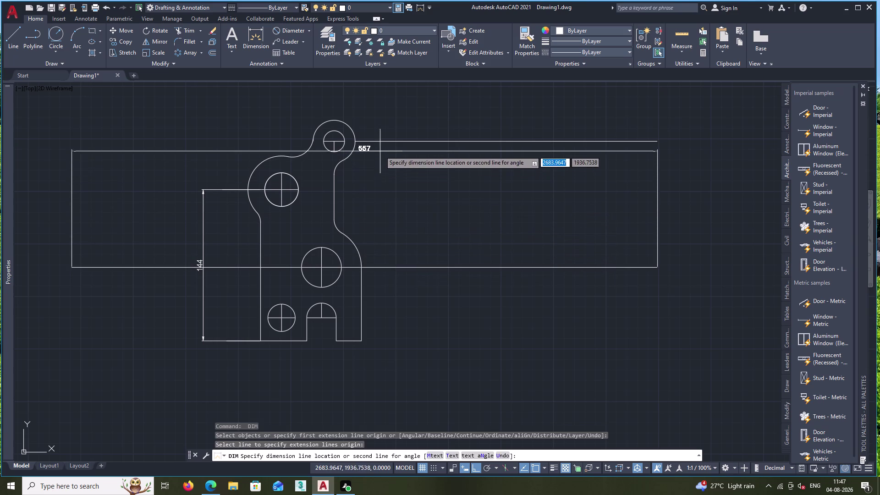
double_click(382, 140)
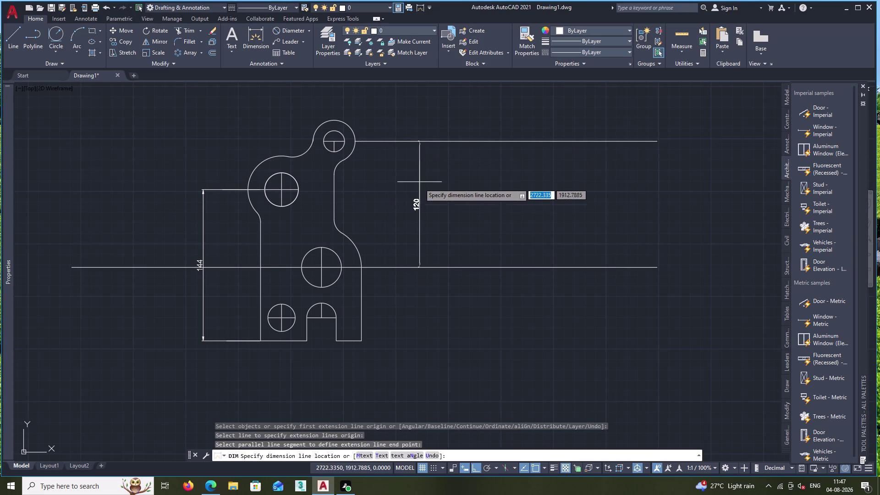
click(405, 206)
key(space)
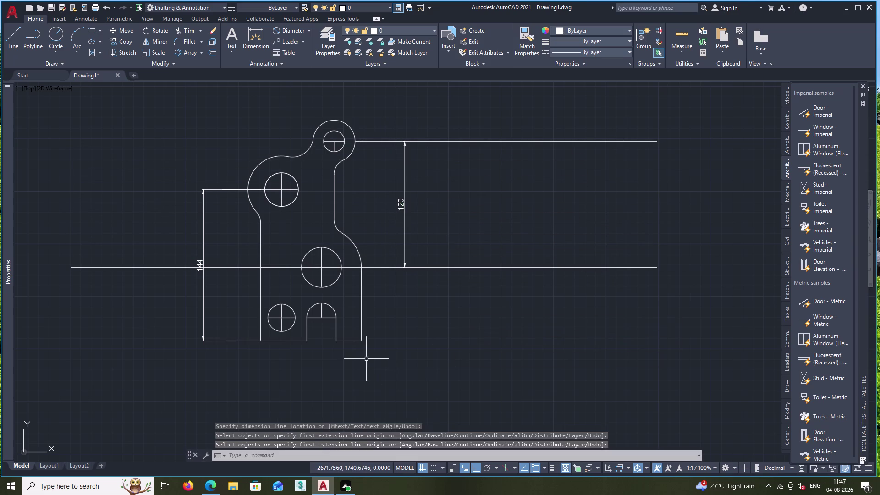
key(space)
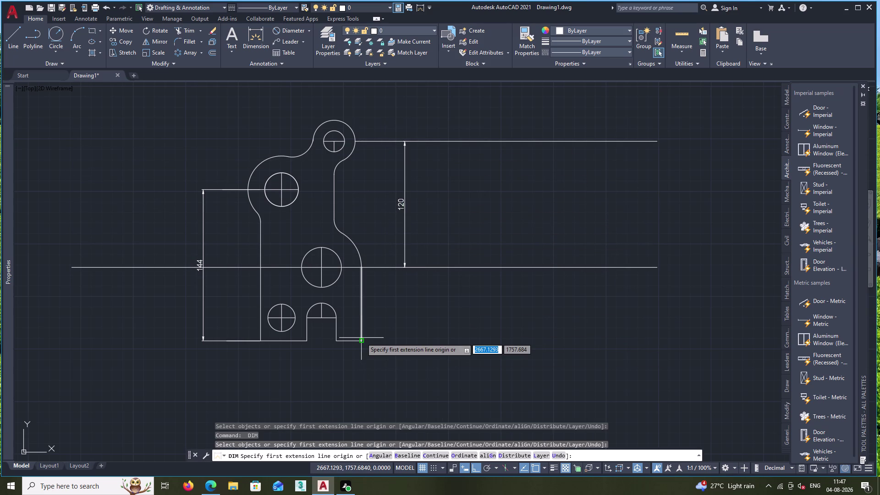
drag(361, 337, 361, 330)
click(360, 268)
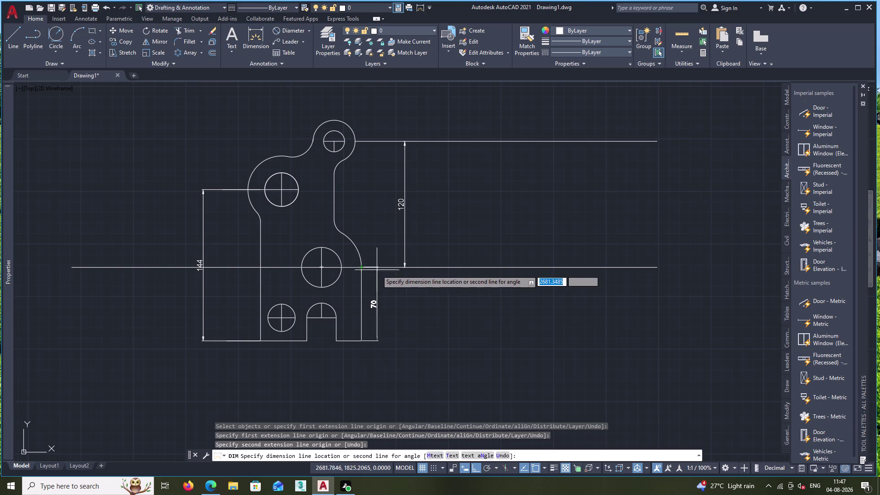
click(404, 278)
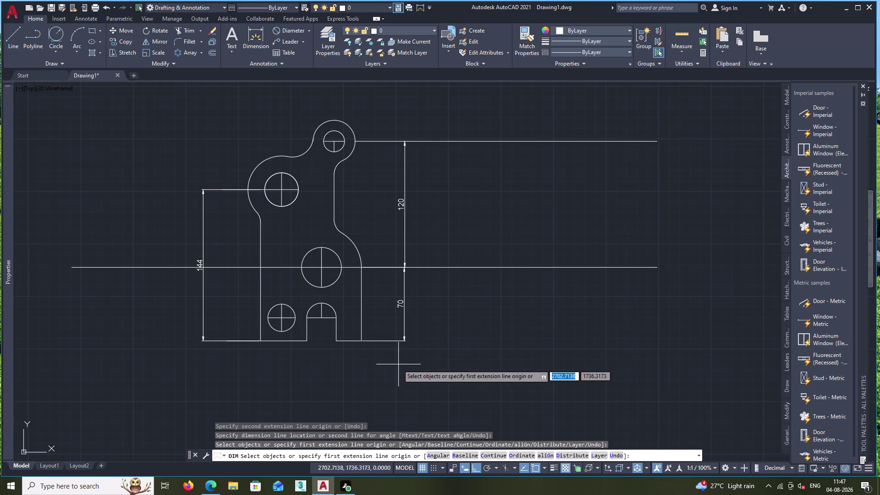
key(space)
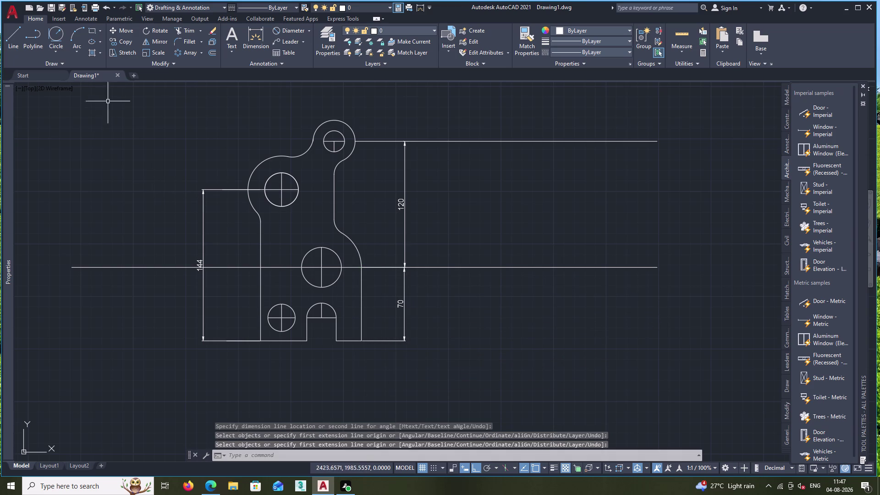
key(space)
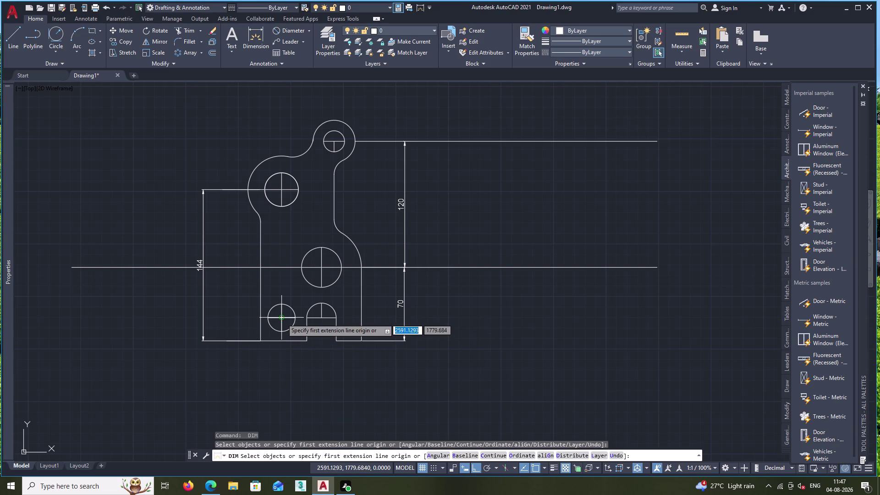
Dimension 38 from the lower-left hole centre to the slot centre, below the part.
click(282, 319)
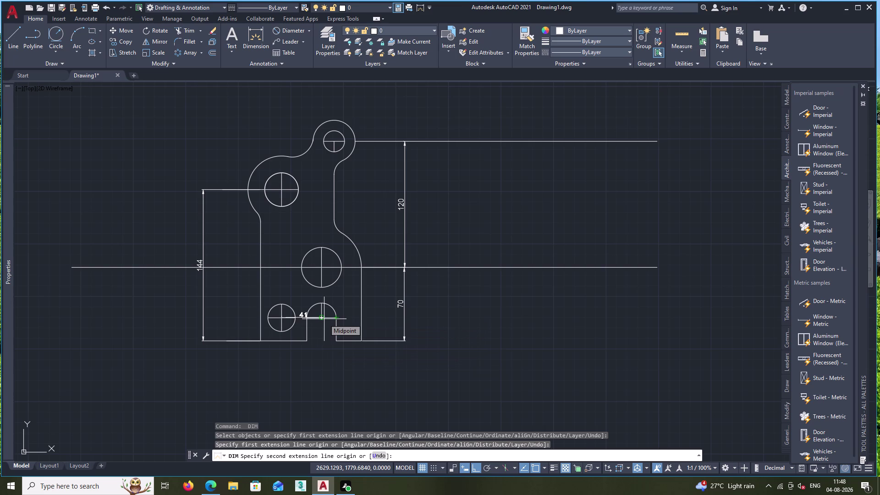
scroll(up, 3)
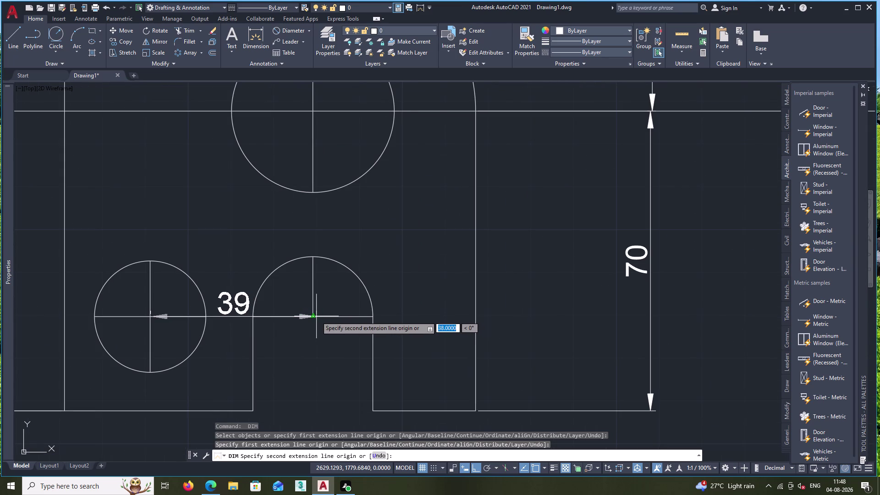
scroll(up, 3)
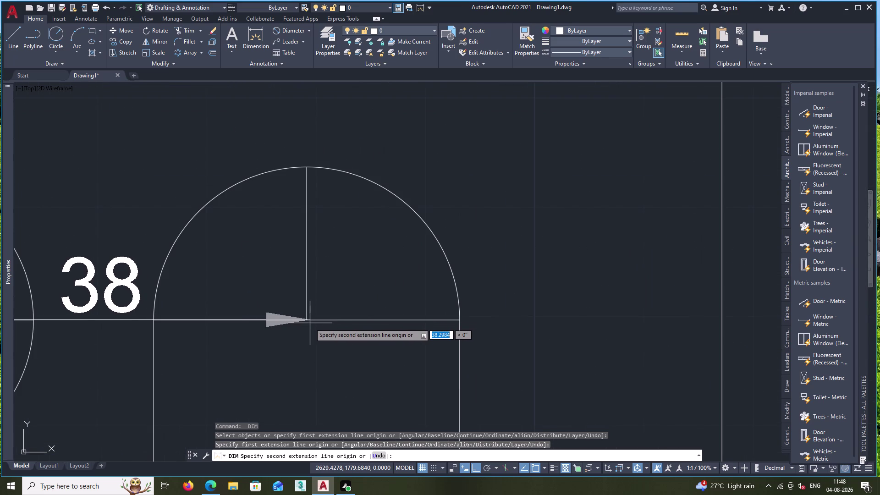
click(310, 323)
scroll(down, 3)
middle_drag(298, 393, 299, 385)
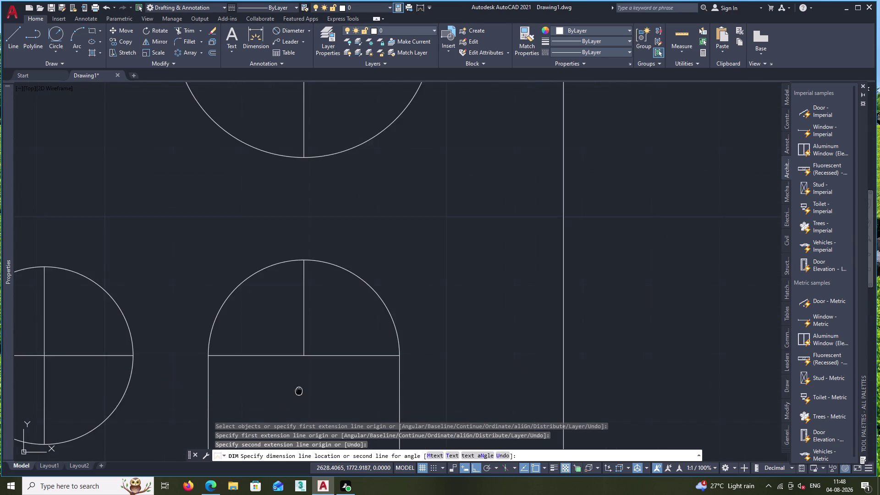
middle_drag(298, 384, 307, 308)
double_click(289, 406)
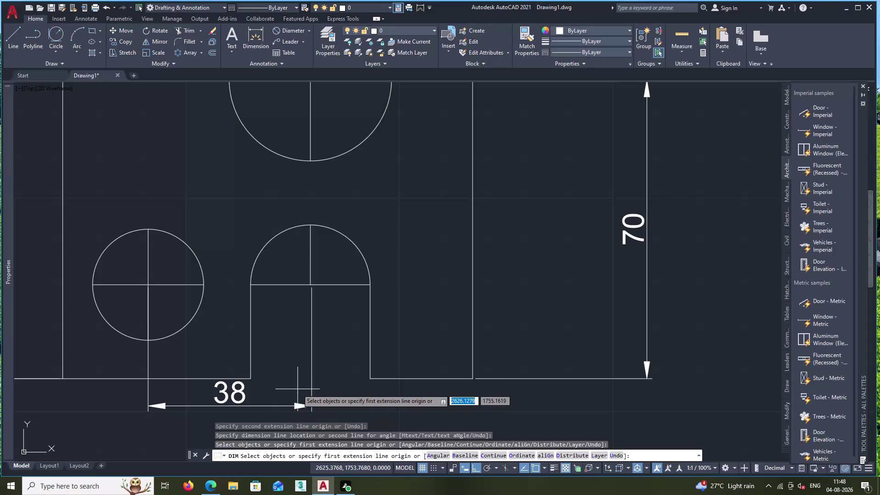
middle_drag(301, 363, 284, 338)
key(space)
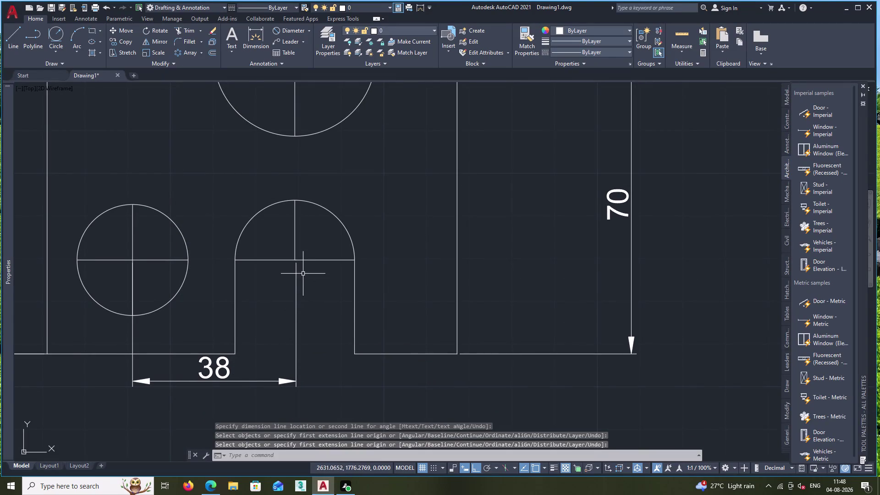
Dimension 38 from the slot centre to the bracket's right edge.
key(space)
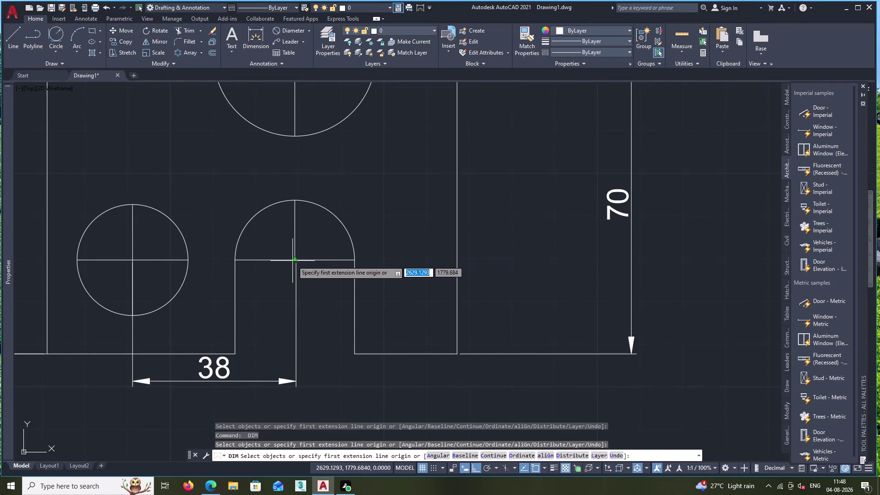
click(293, 261)
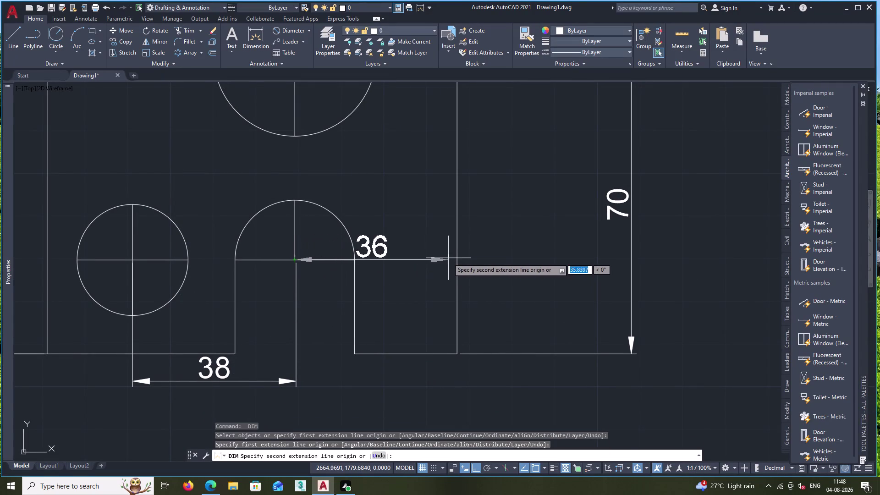
drag(459, 259, 458, 268)
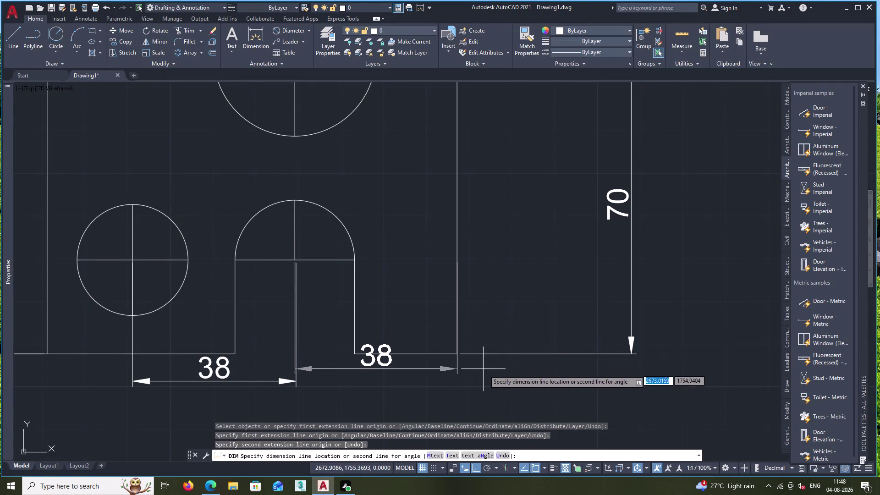
double_click(488, 382)
scroll(down, 3)
middle_drag(416, 406, 458, 355)
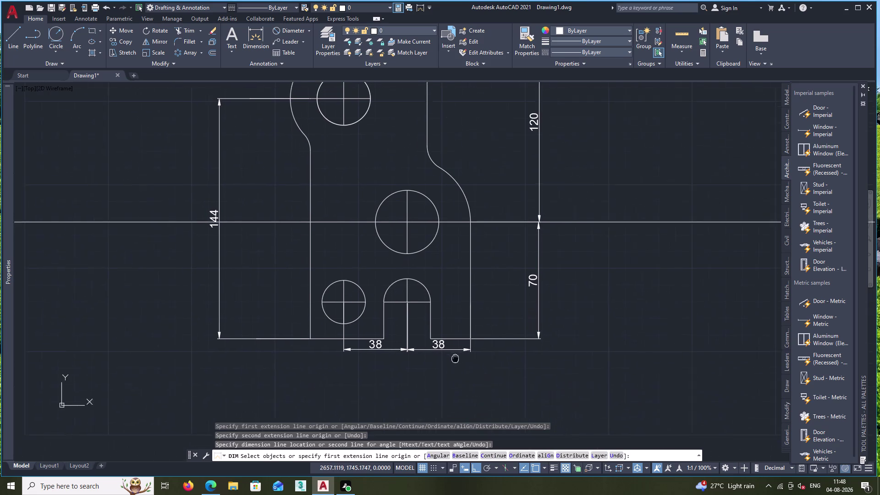
Place the 96 overall width dimension below the bracket, corner to corner.
middle_drag(458, 355, 458, 354)
key(space)
key(space)
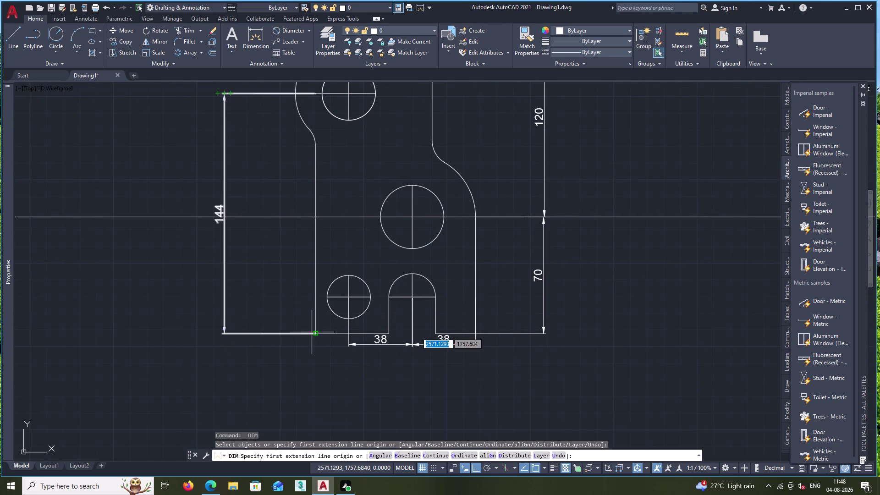
click(314, 333)
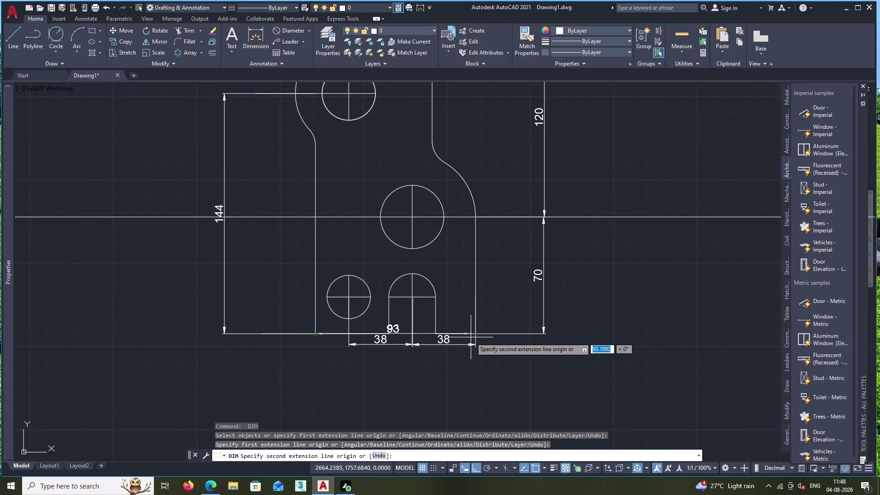
click(474, 333)
drag(474, 333, 475, 338)
click(478, 383)
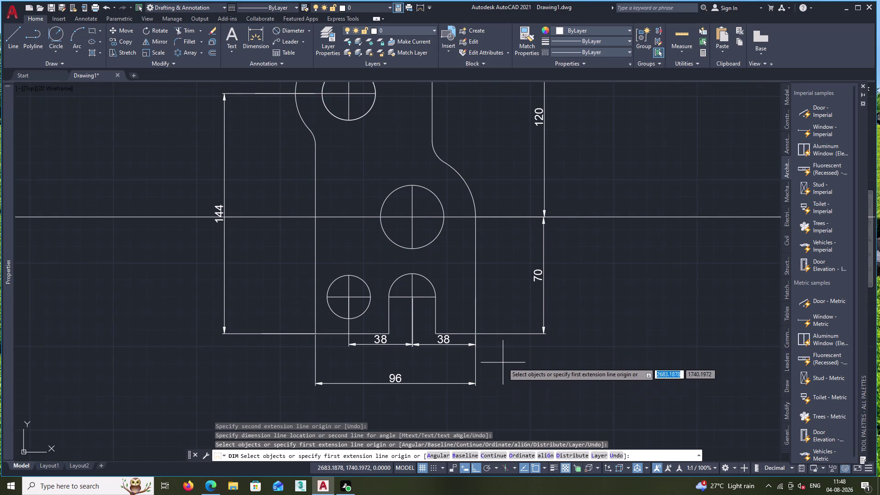
middle_drag(503, 363, 513, 424)
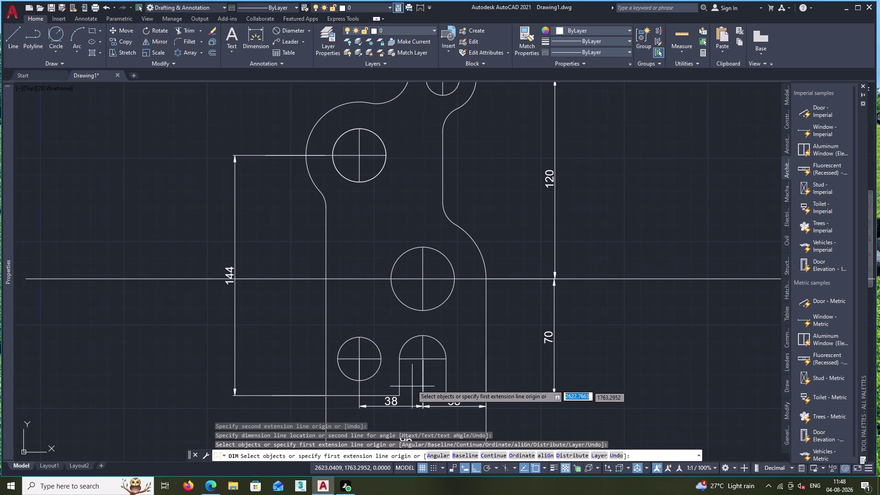
Dimension the small circle's 26 width above it.
key(space)
key(space)
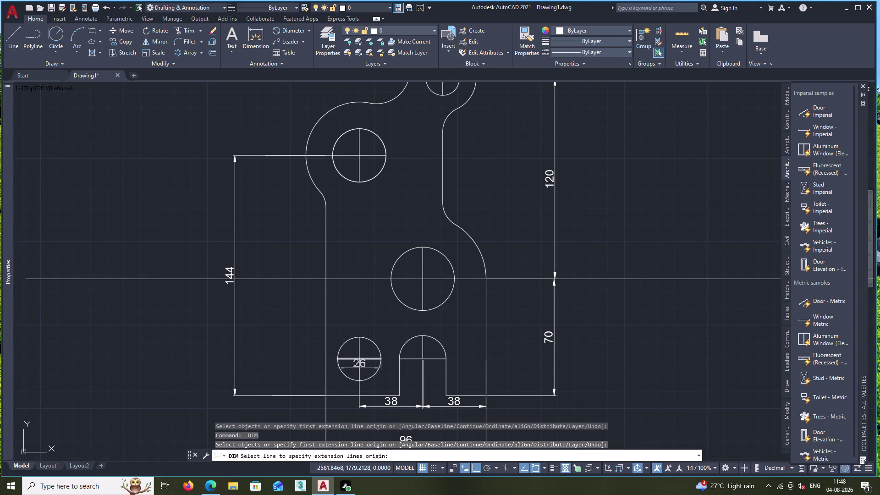
click(337, 360)
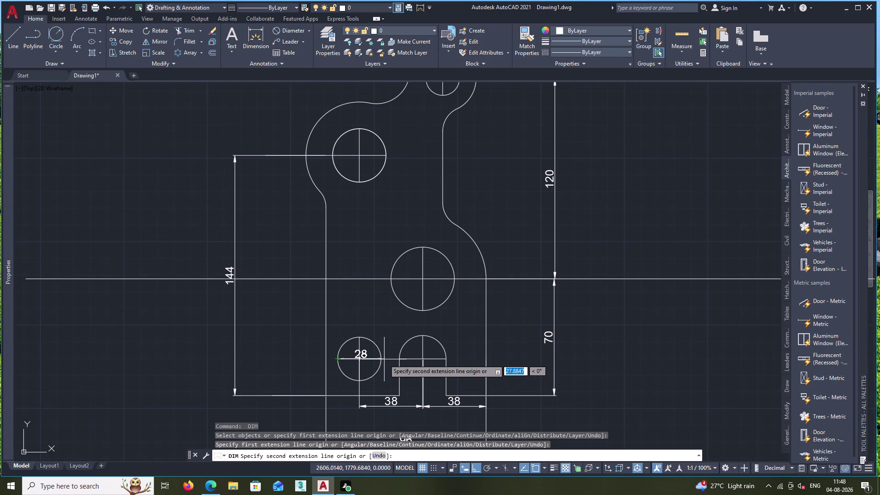
click(380, 356)
click(374, 327)
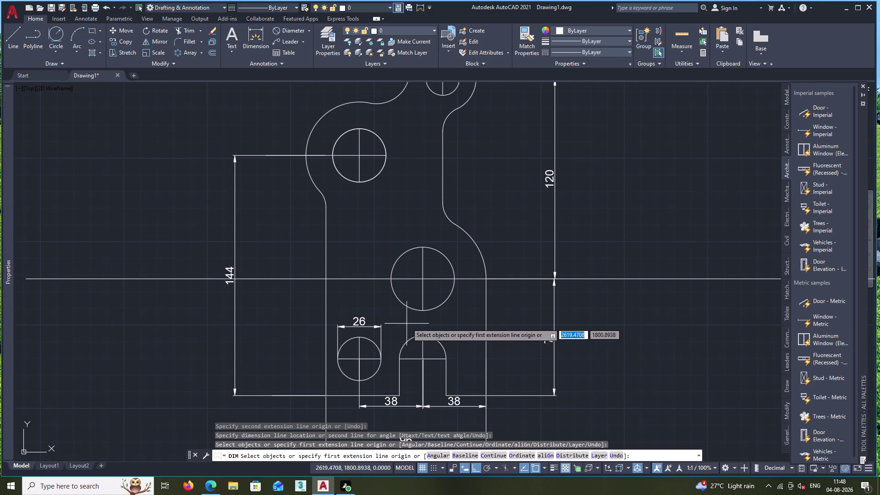
middle_drag(410, 321, 395, 387)
scroll(down, 3)
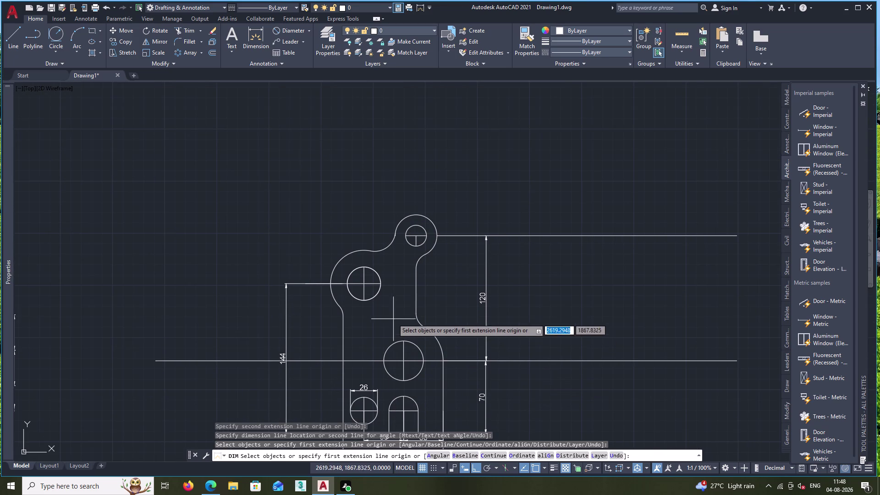
Add the 50 spacing between the upper hole centres above the bracket.
key(space)
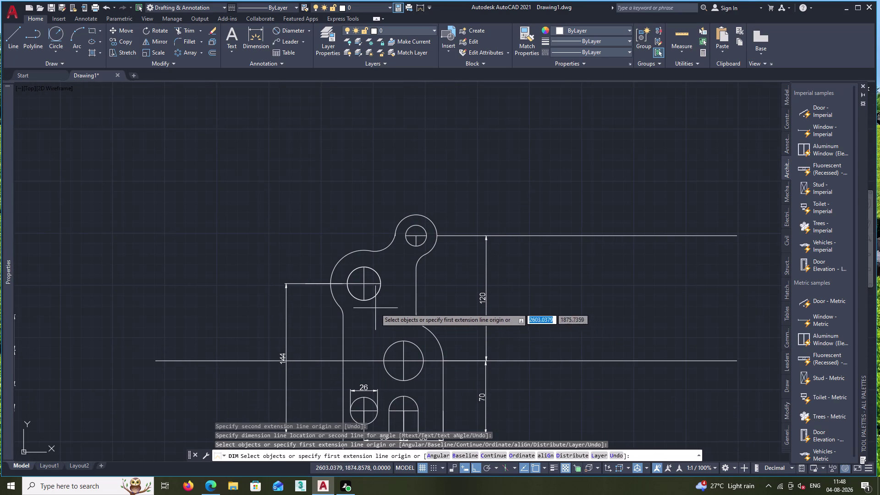
key(space)
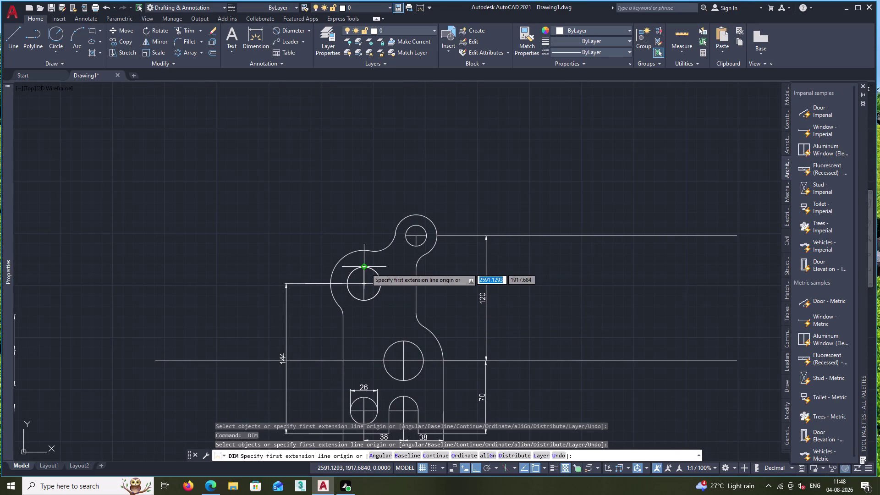
click(365, 268)
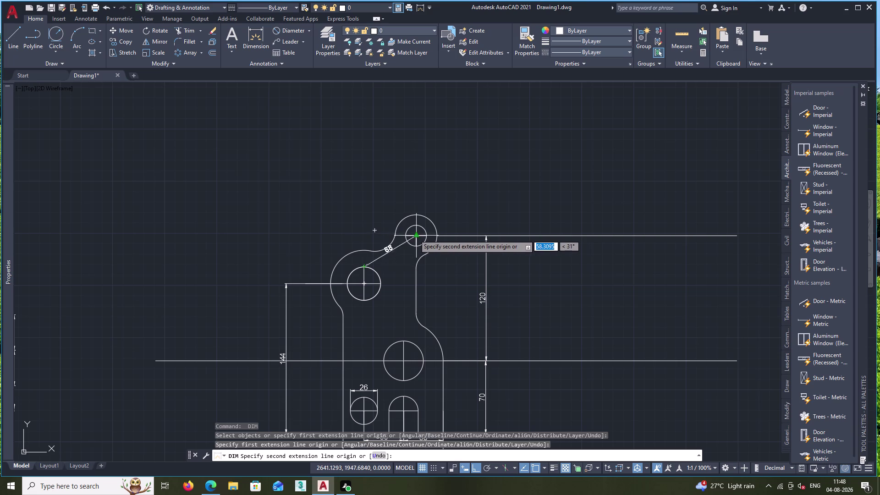
click(414, 235)
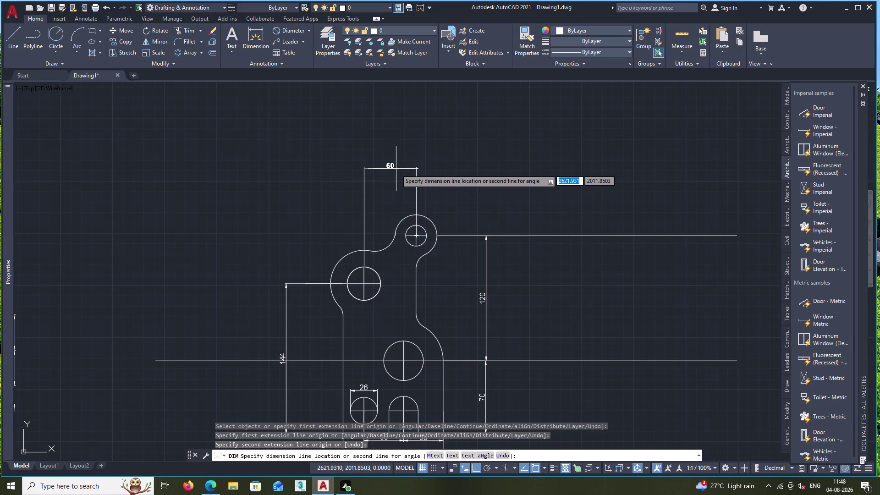
click(396, 169)
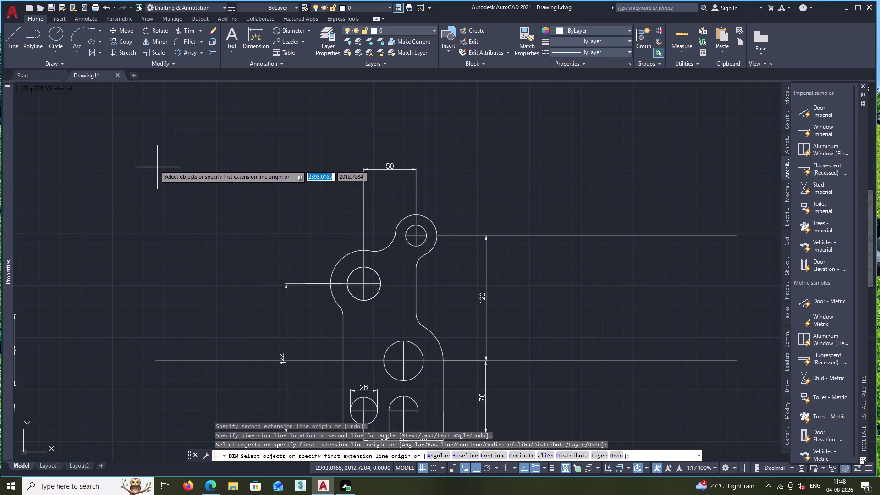
double_click(302, 29)
click(353, 272)
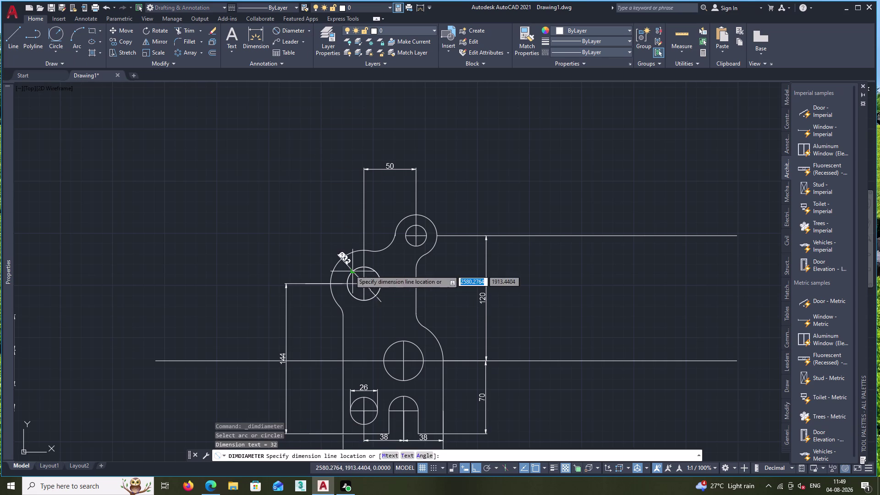
Place the Ø32 and Ø64 diameter dimensions on the left hole and its arc.
click(284, 237)
key(space)
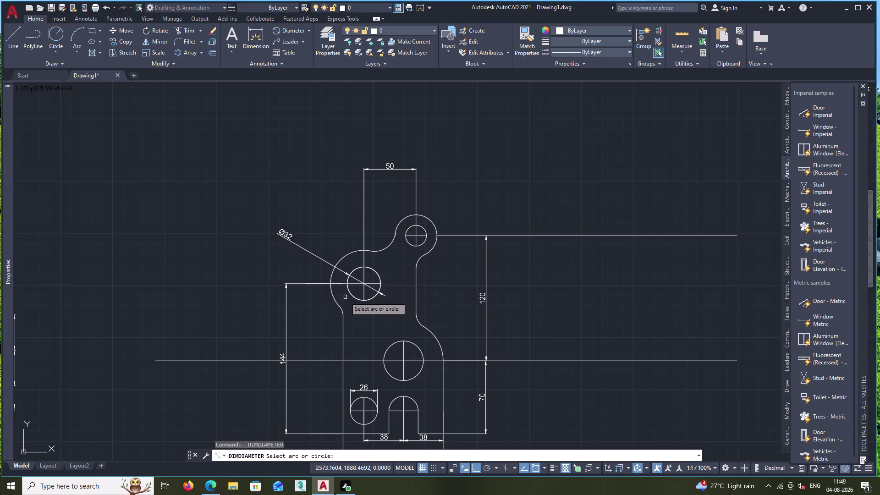
click(330, 274)
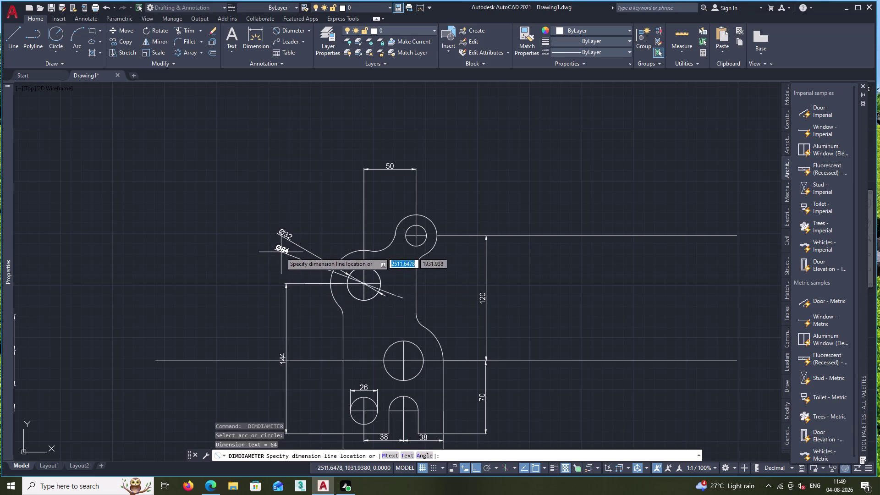
click(280, 252)
Add the Ø40, Ø20 and Ø38 diameters to the top and middle holes.
key(space)
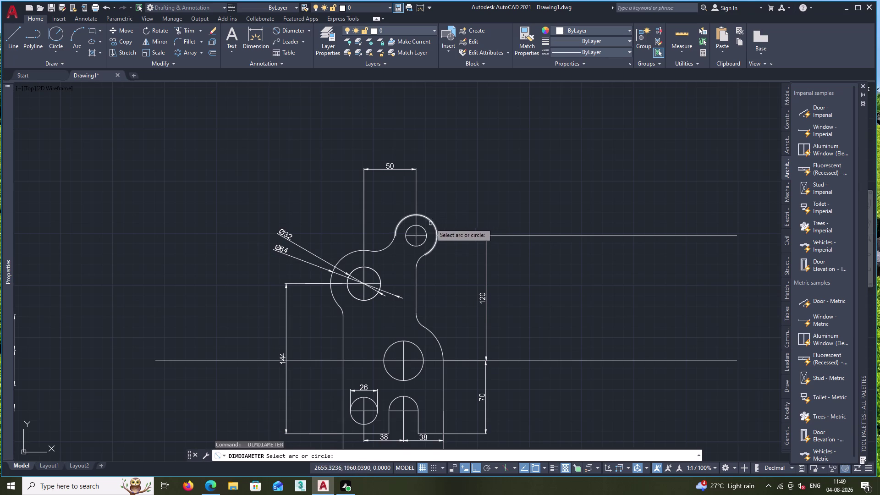
click(431, 223)
click(449, 187)
key(space)
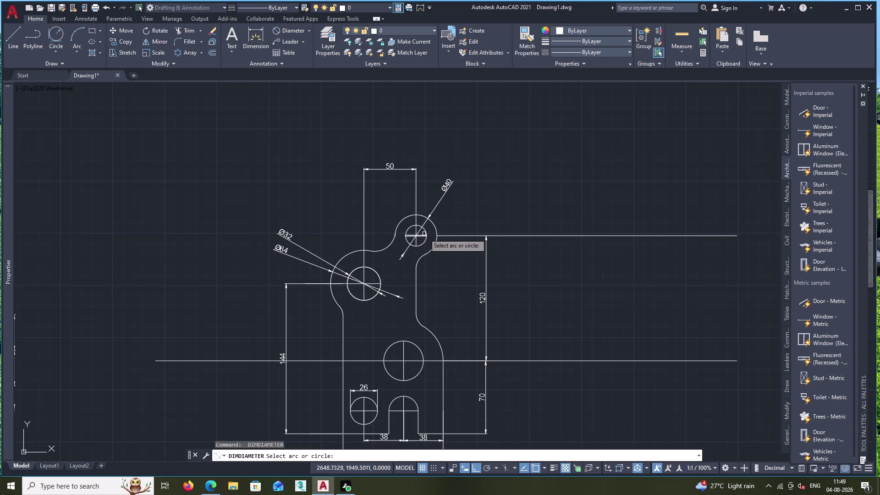
click(425, 233)
click(460, 207)
middle_drag(447, 262, 445, 256)
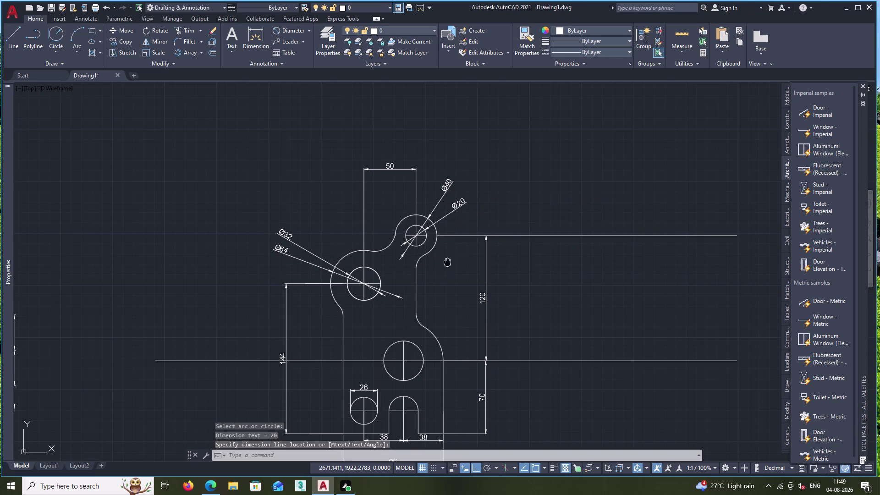
middle_drag(445, 255, 435, 136)
key(space)
click(405, 223)
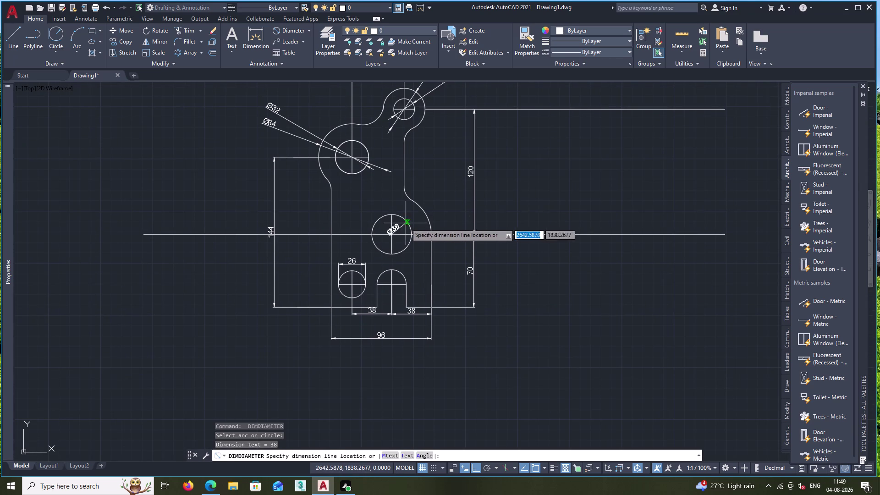
click(435, 192)
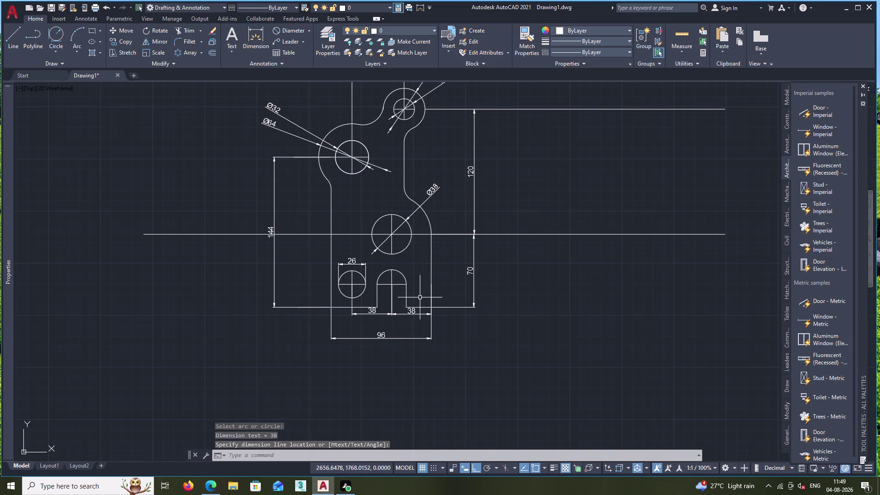
Place the 70 height dimension beside the slot.
key(space)
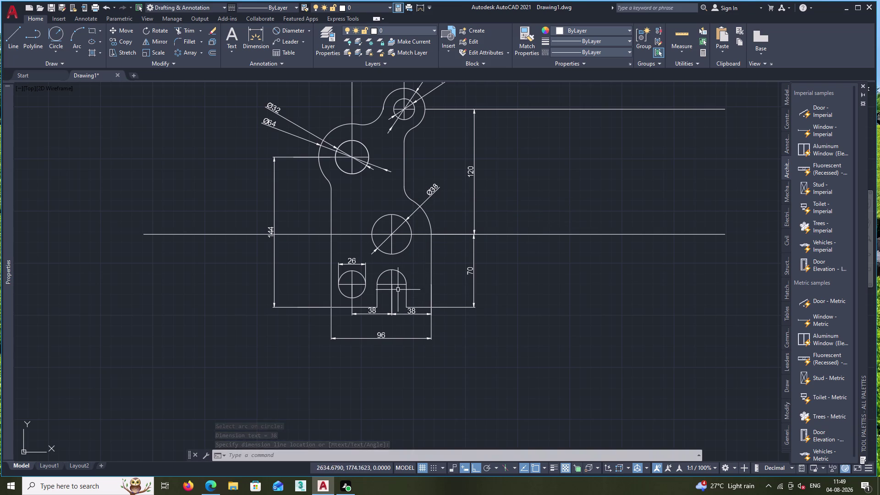
click(400, 274)
click(447, 254)
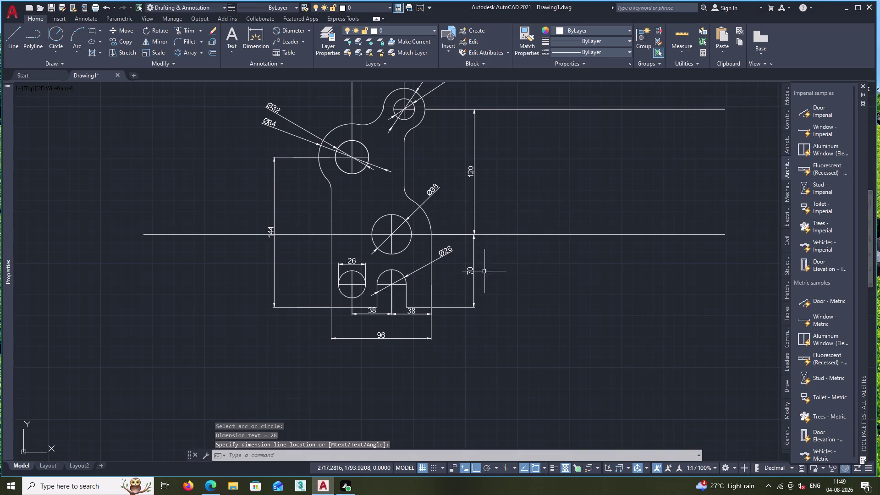
scroll(down, 3)
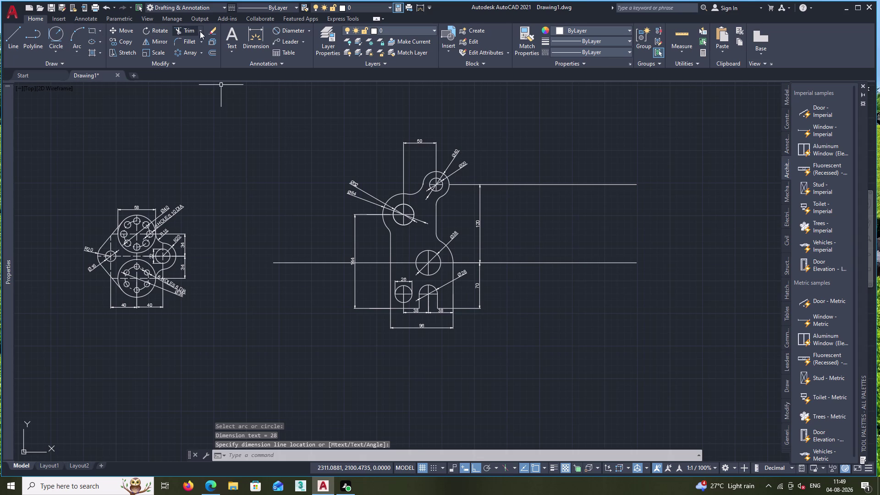
double_click(194, 32)
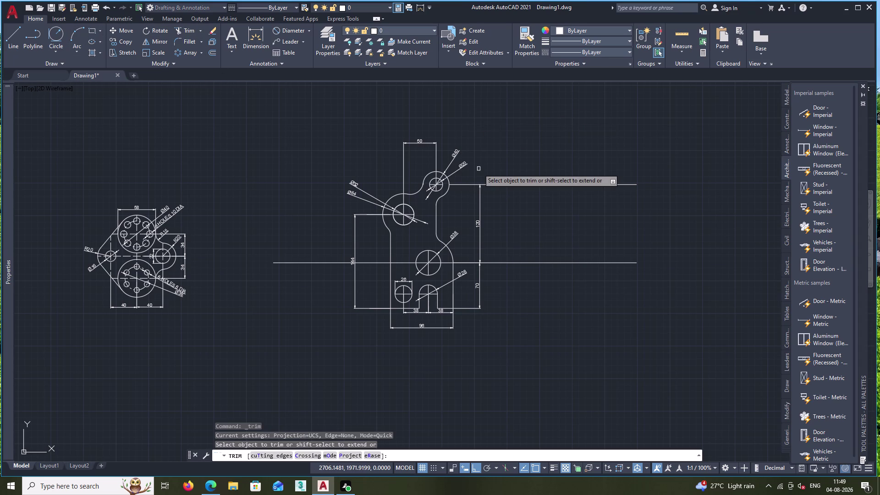
Trim the construction line ends overhanging the bracket's right side, undoing one cut.
middle_drag(480, 127, 394, 136)
drag(401, 145, 459, 291)
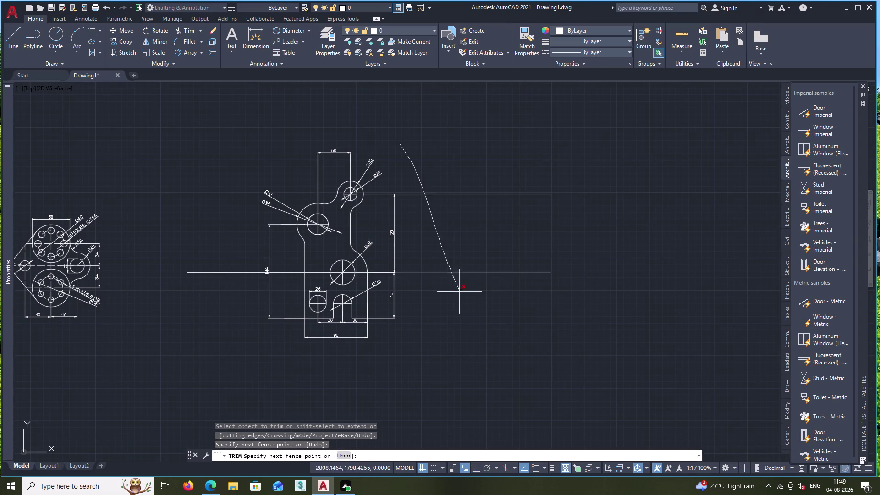
drag(459, 291, 462, 297)
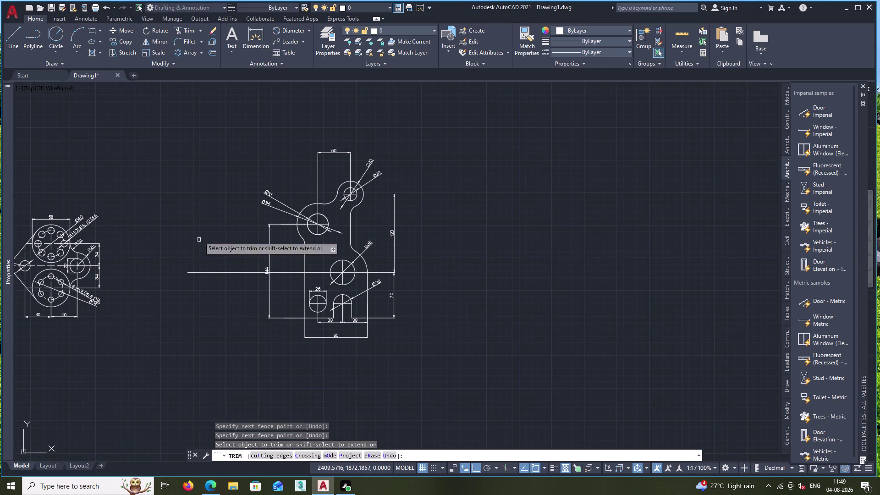
drag(195, 214, 202, 294)
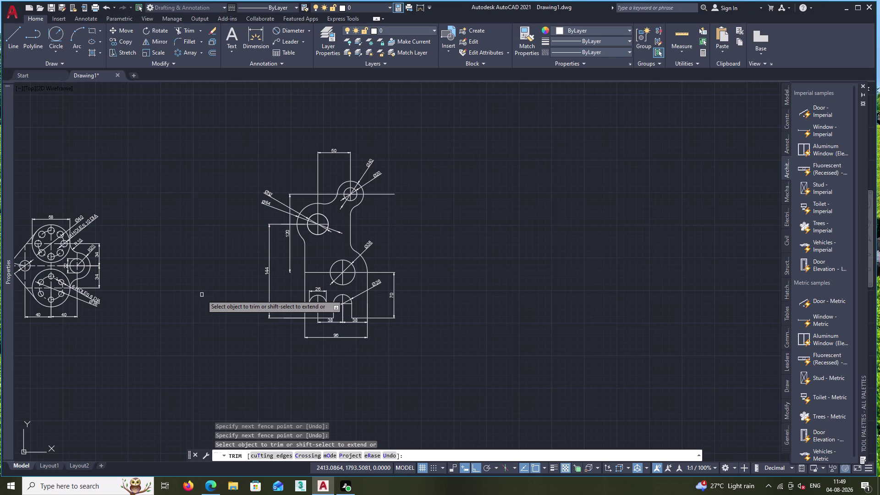
key(ctrl+z)
key(Escape)
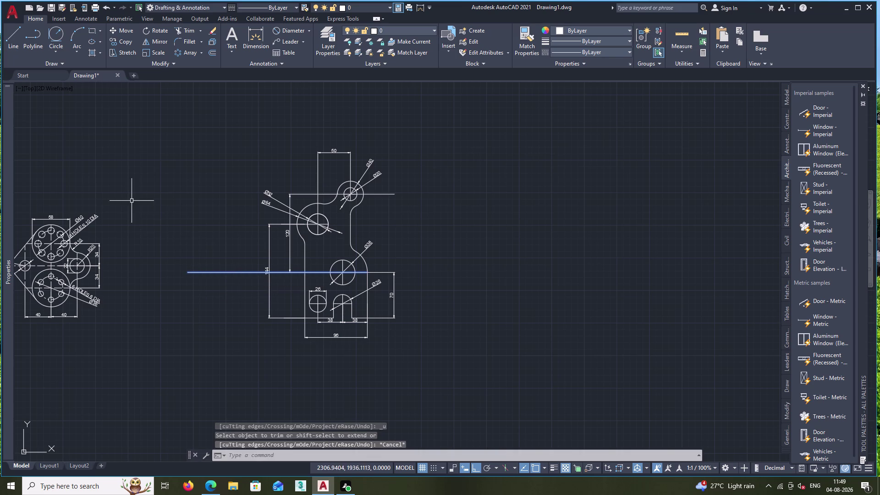
Start a line near the bracket's left side, then cancel it.
click(15, 29)
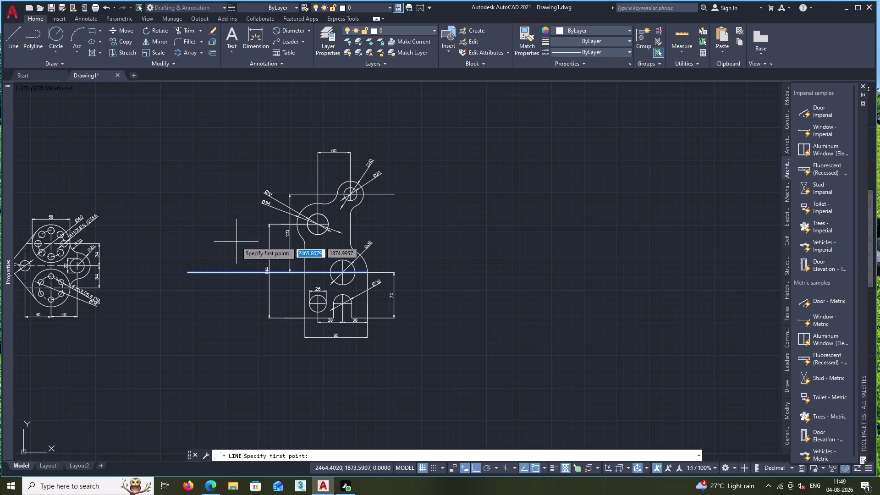
drag(237, 241, 244, 267)
click(264, 327)
key(Escape)
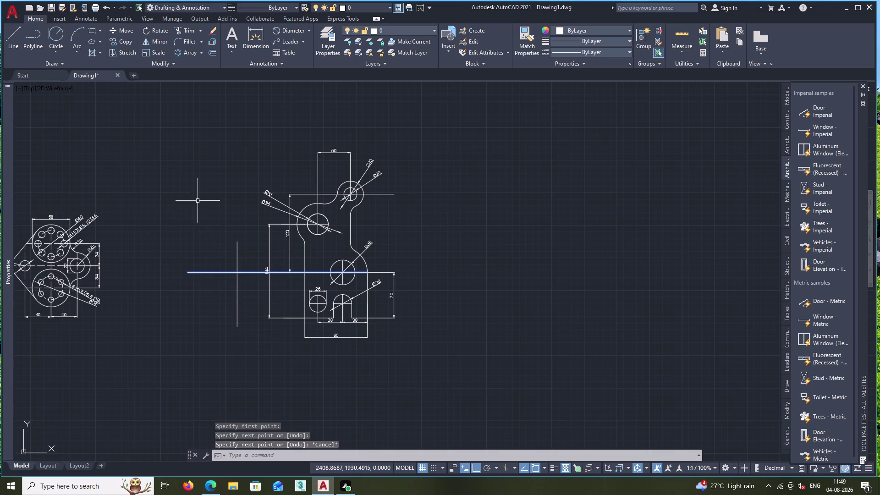
Trim the leftover construction line ends left of and below the bracket.
double_click(177, 30)
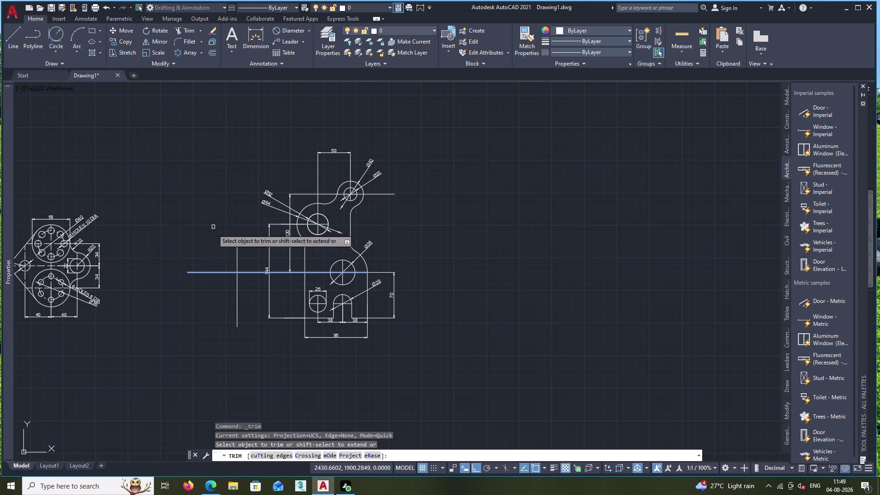
drag(203, 250, 212, 319)
click(240, 312)
click(225, 307)
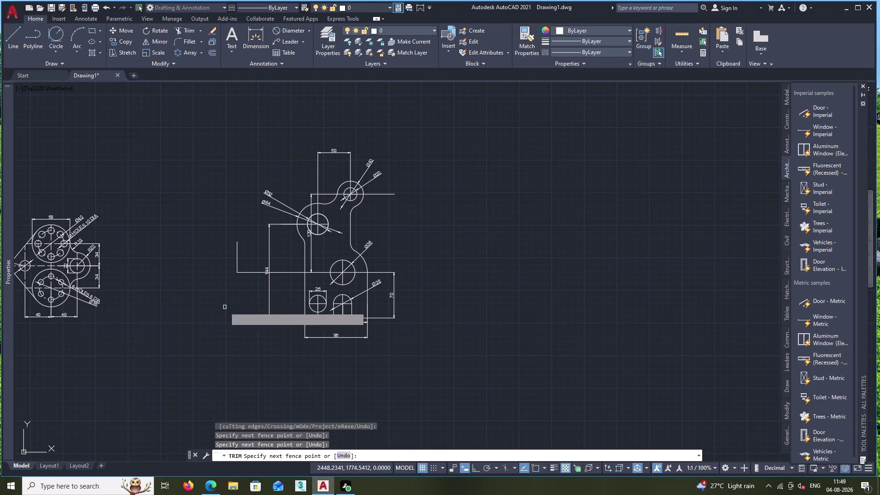
drag(224, 263, 234, 258)
drag(236, 257, 243, 253)
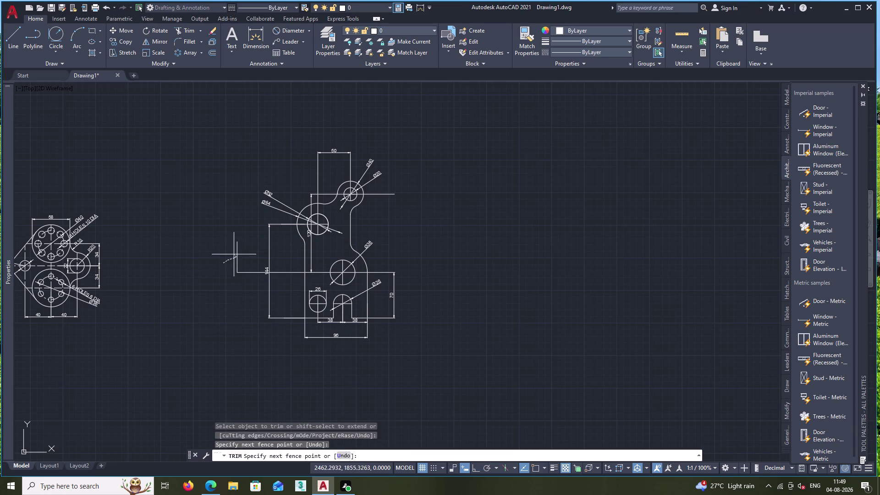
drag(238, 252, 243, 248)
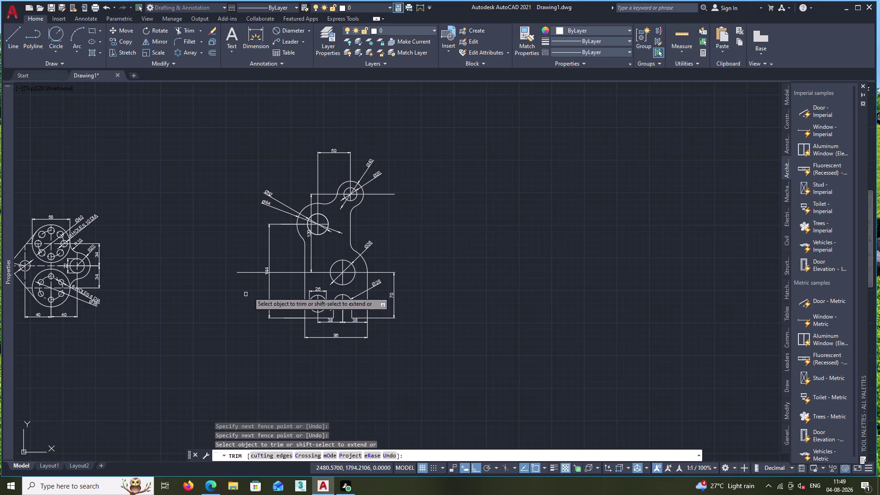
click(255, 35)
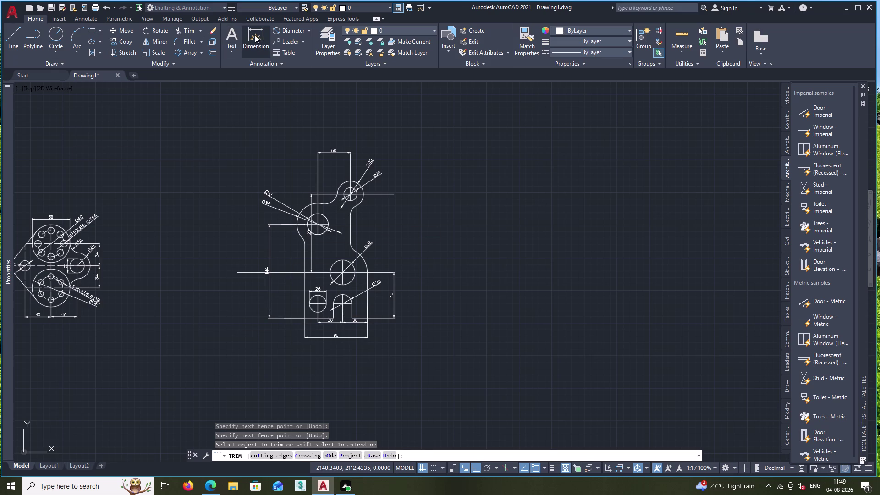
Place the 120 vertical dimension on the bracket's right edge, then zoom out to all three drawings.
scroll(up, 3)
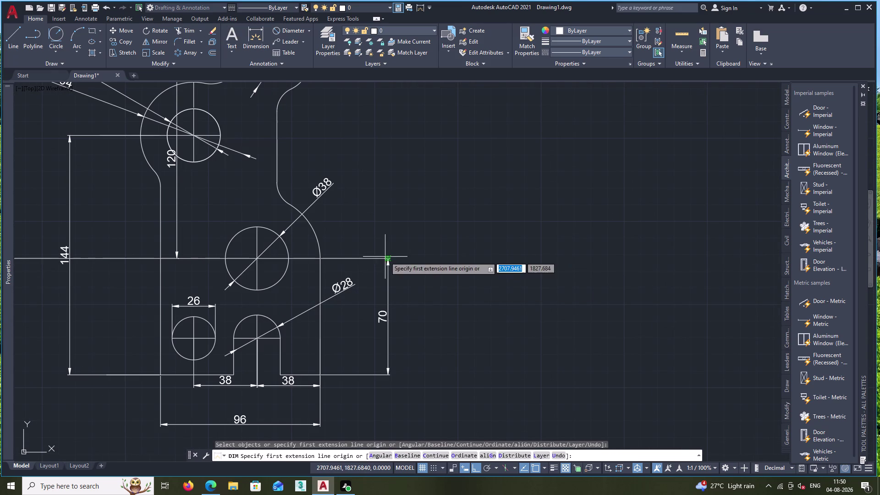
click(386, 256)
middle_drag(376, 185, 371, 331)
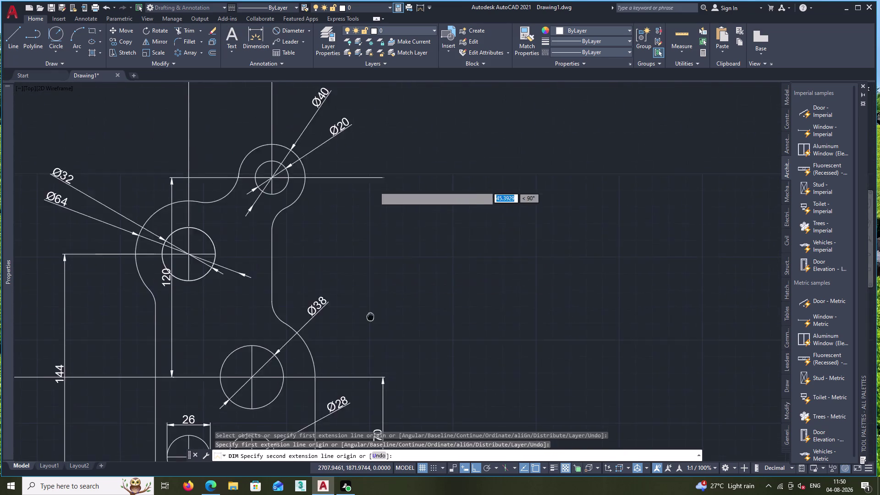
middle_drag(371, 332, 370, 328)
triple_click(379, 202)
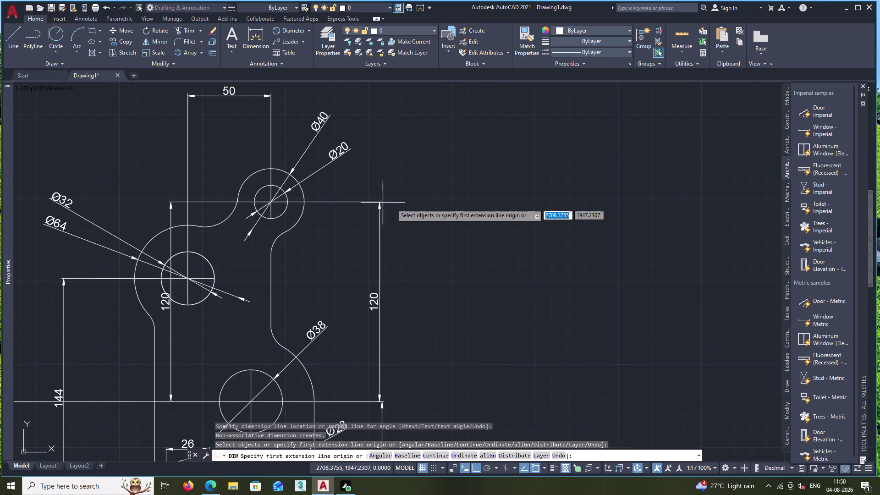
scroll(down, 3)
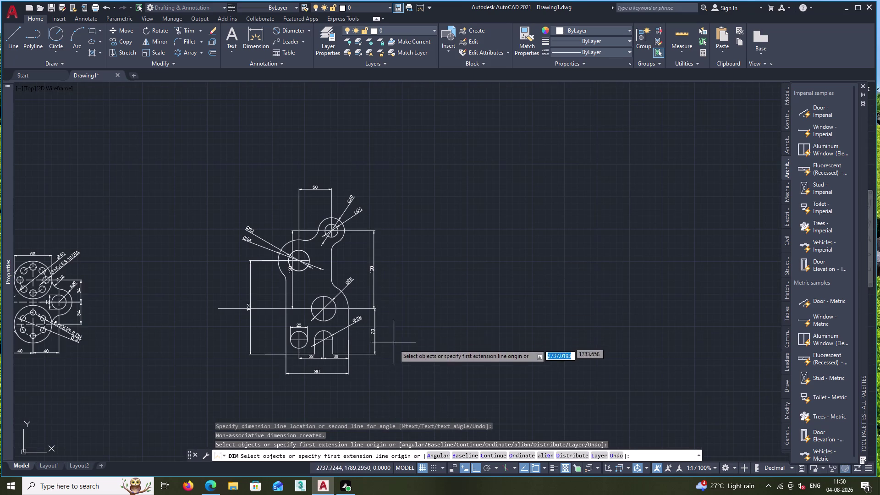
middle_drag(362, 391, 333, 316)
scroll(down, 3)
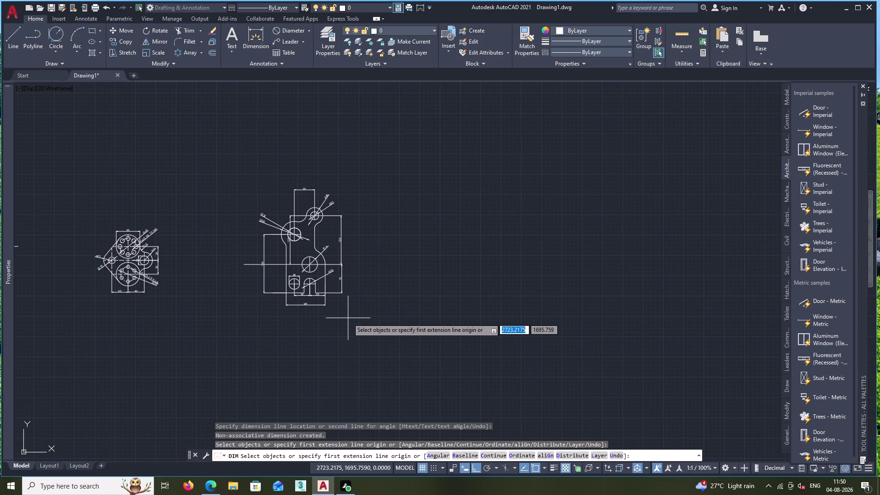
middle_drag(205, 352, 372, 288)
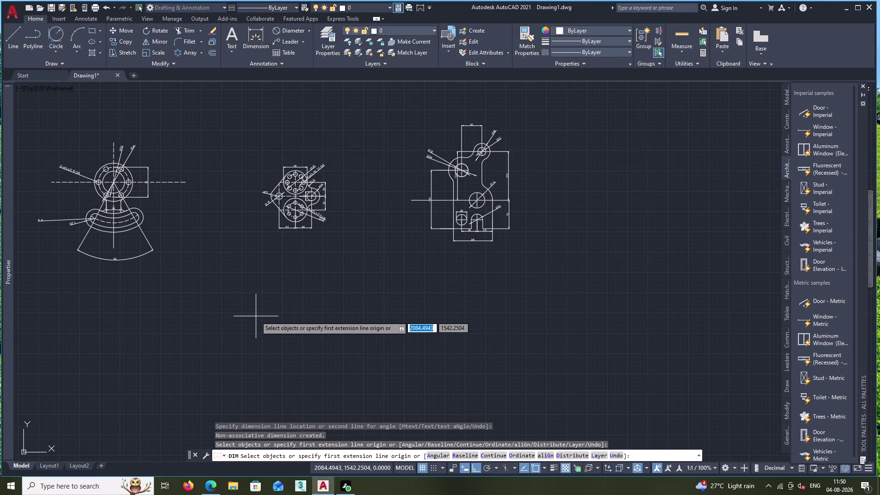
scroll(down, 3)
middle_click(256, 316)
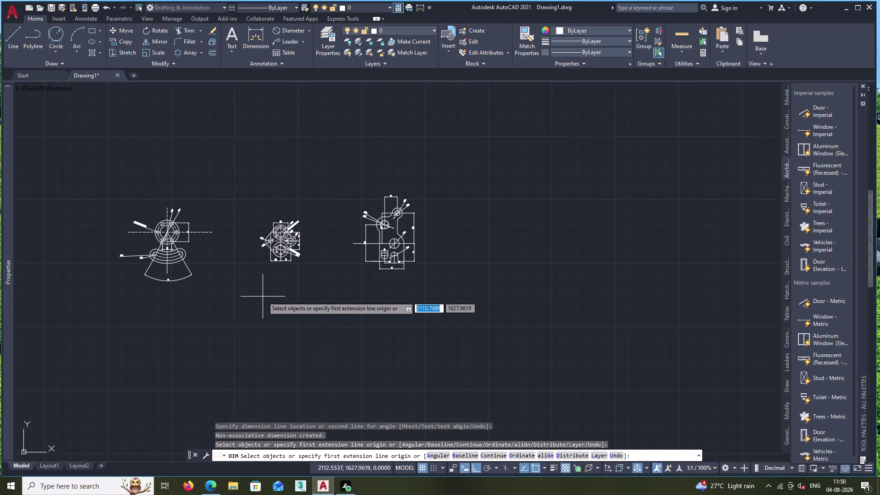
drag(250, 310, 256, 245)
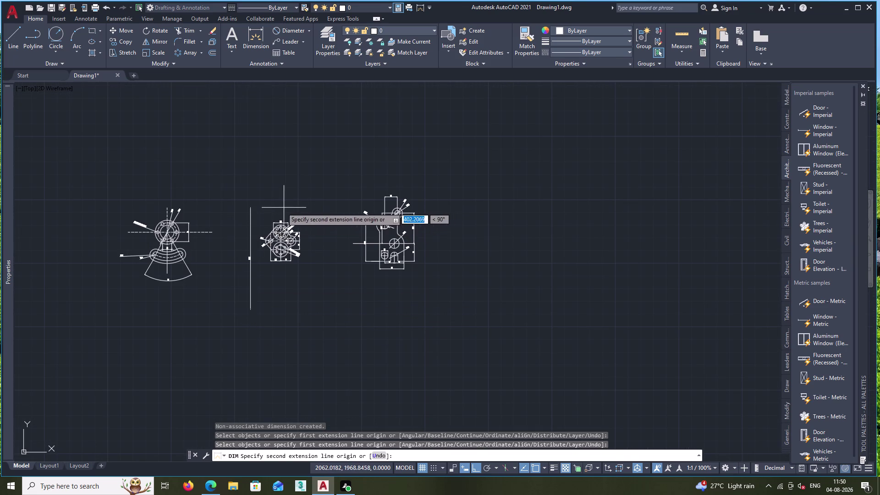
Move the middle drawing closer to the first one.
key(Escape)
drag(253, 294, 253, 257)
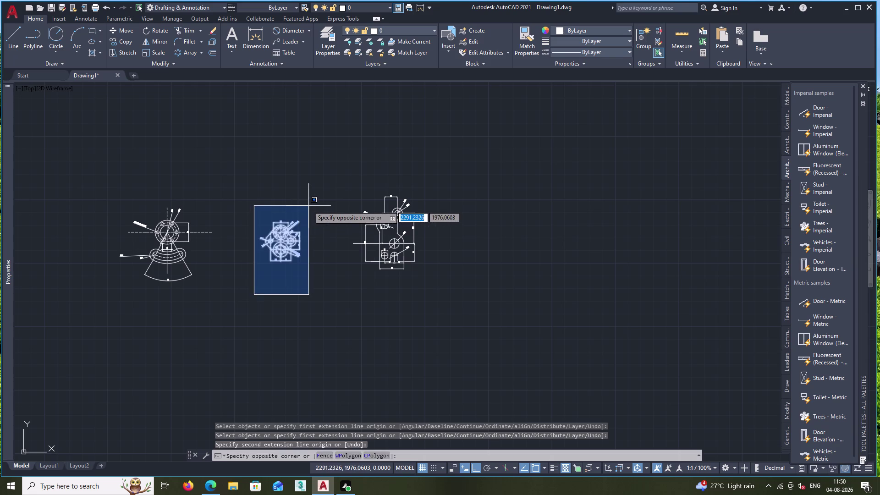
click(309, 206)
key(m)
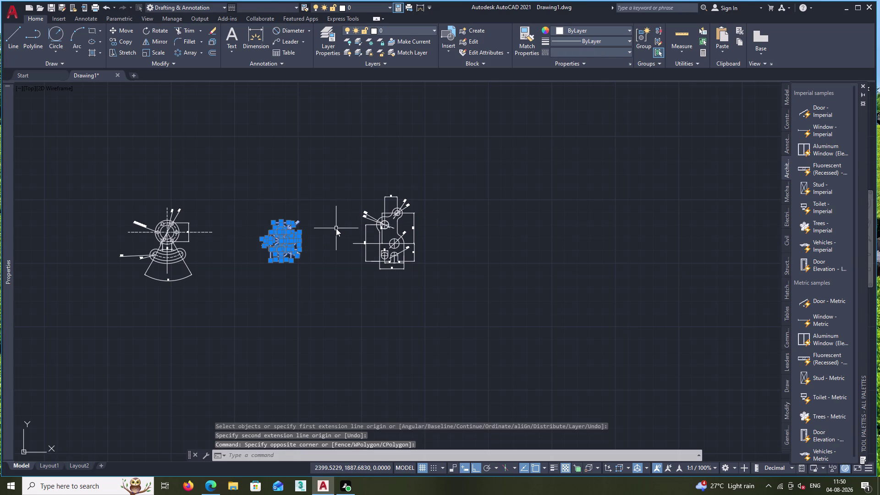
key(Return)
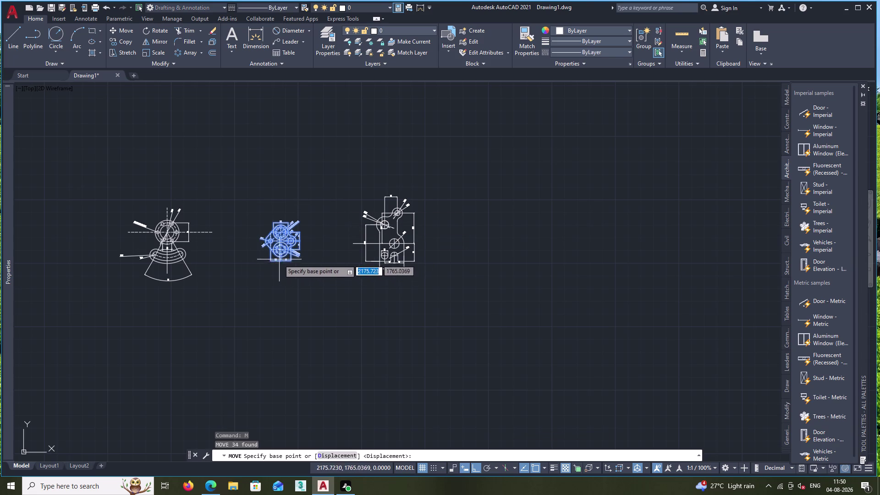
click(271, 263)
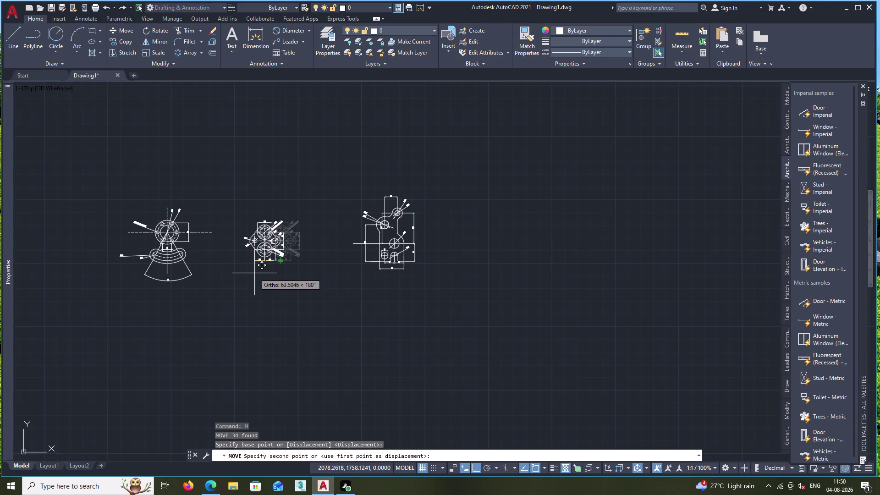
key(F8)
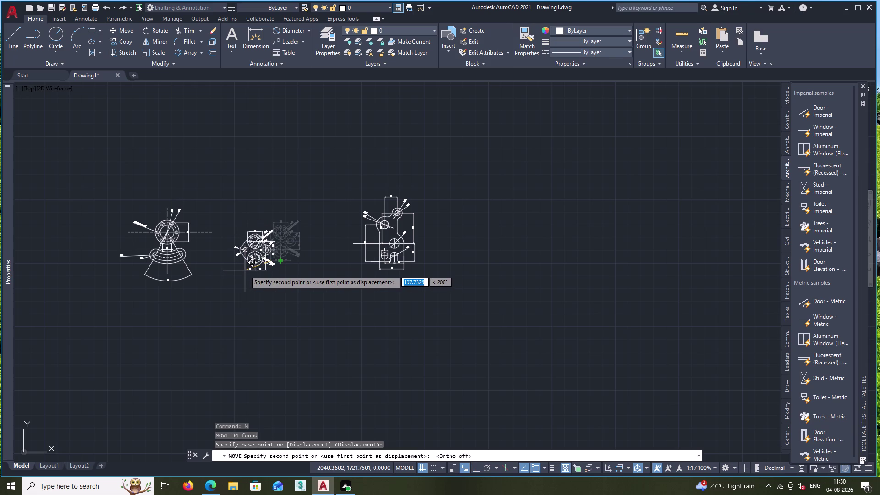
click(244, 270)
Move the slotted bracket drawing below the other two drawings.
drag(317, 308, 341, 265)
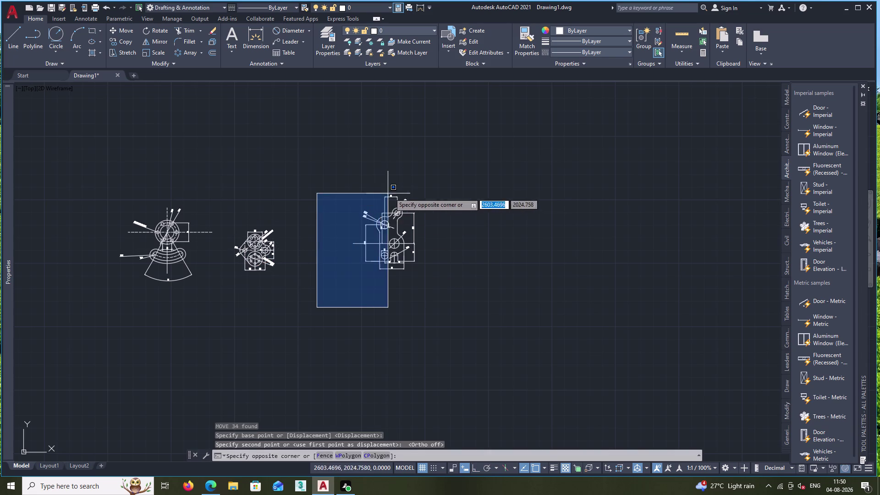
click(438, 180)
key(m)
key(Return)
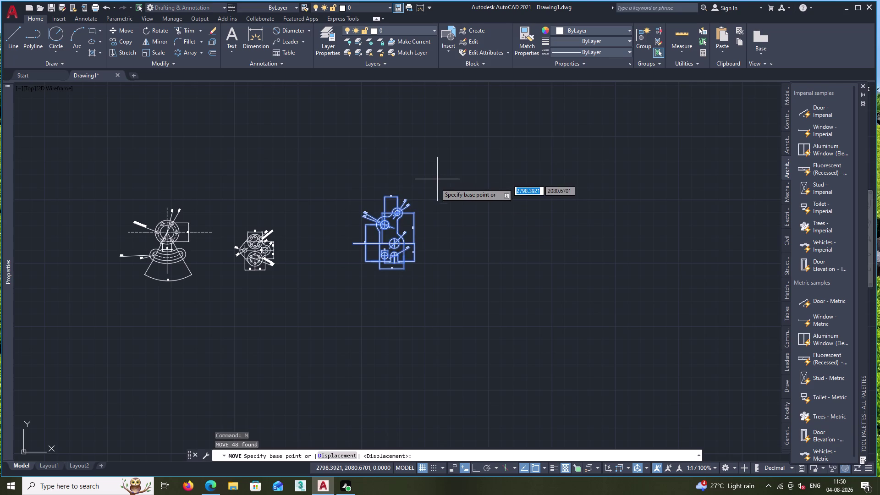
click(379, 262)
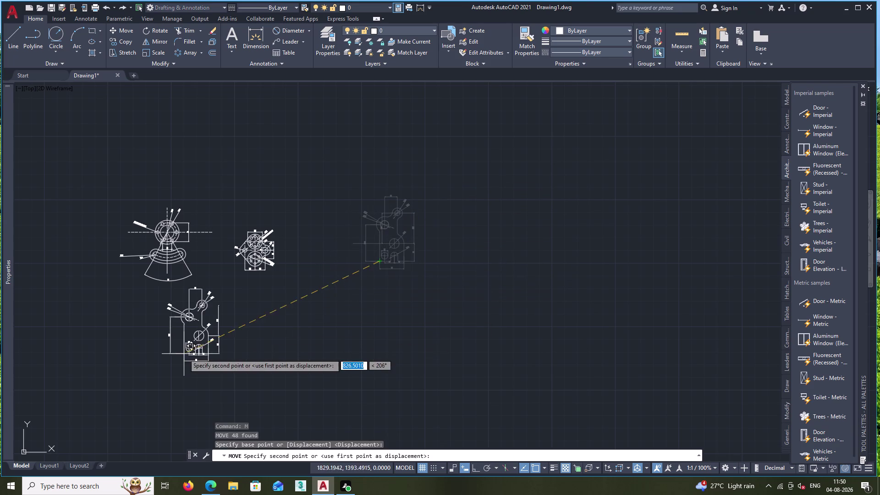
click(197, 367)
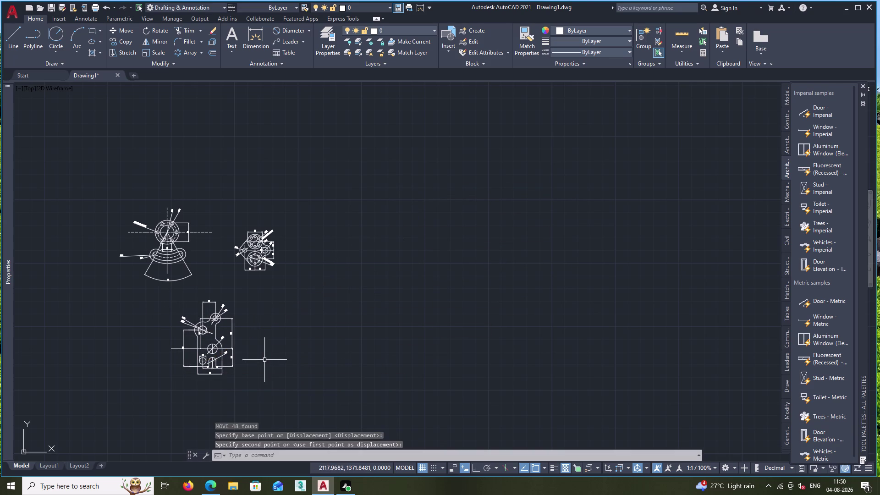
Cancel the stray window selections and start saving the drawing with Ctrl+S.
middle_drag(267, 360, 295, 323)
drag(152, 410, 149, 338)
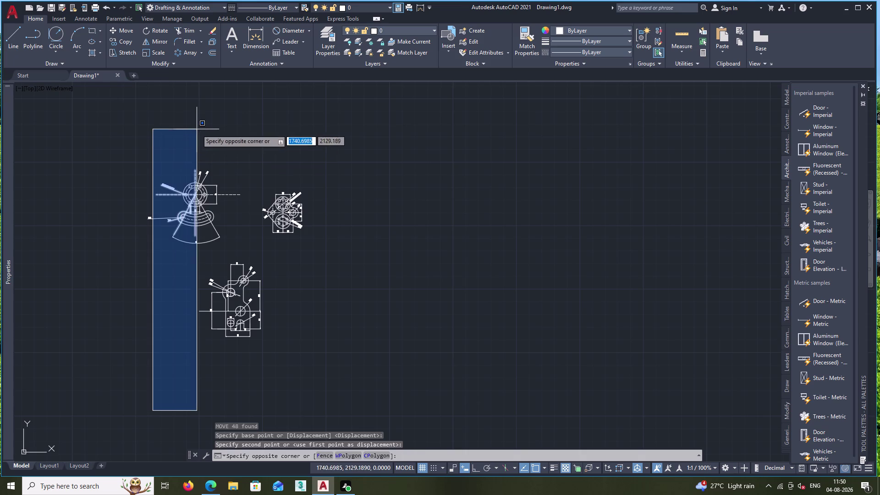
key(Escape)
drag(109, 379, 108, 372)
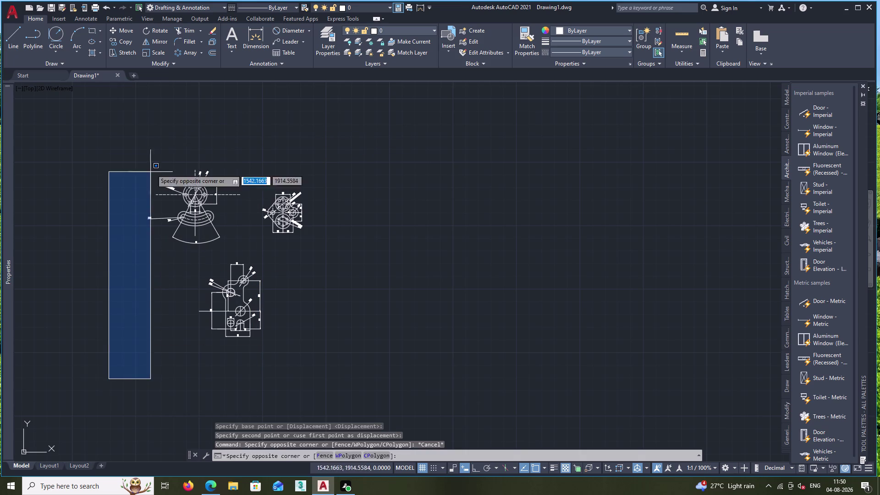
key(Escape)
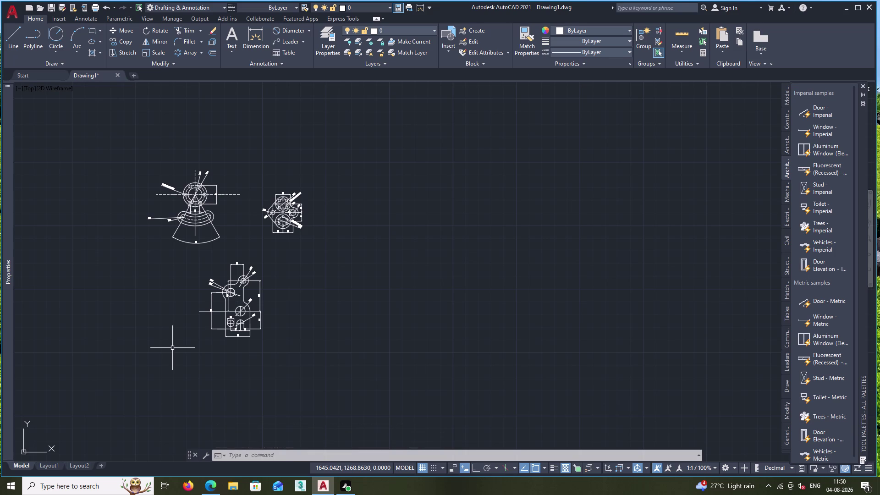
key(ctrl+s)
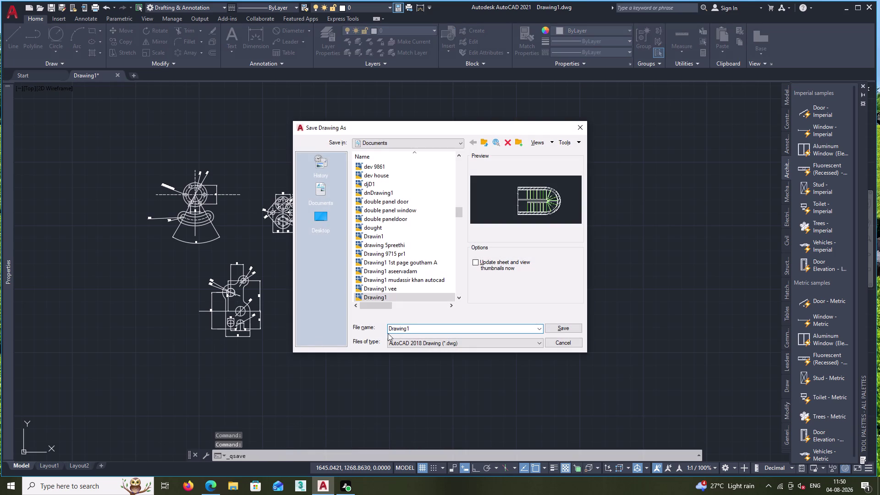
Replace the file name with '2D DRAWING 1' and save the DWG.
double_click(415, 325)
key(BackSpace)
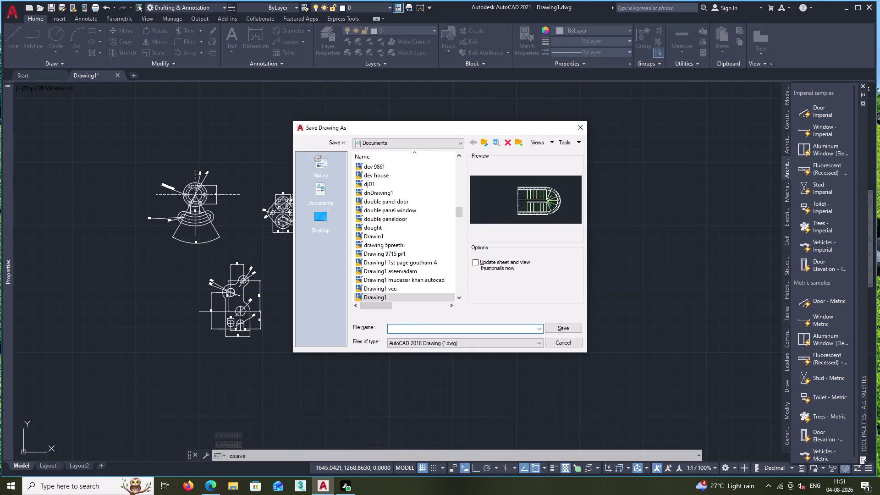
text(2D)
key(space)
text(DRA)
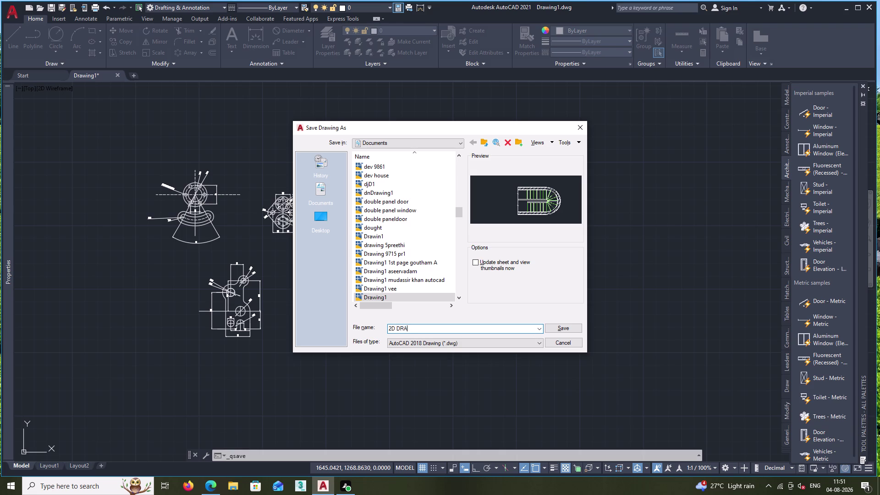
text(W)
text(IN)
text(G)
key(space)
text(1)
click(556, 326)
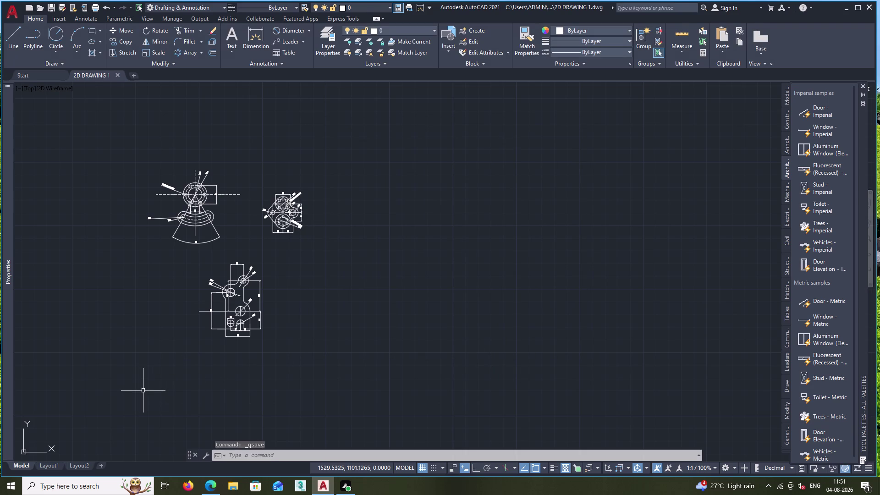
key(ctrl+p)
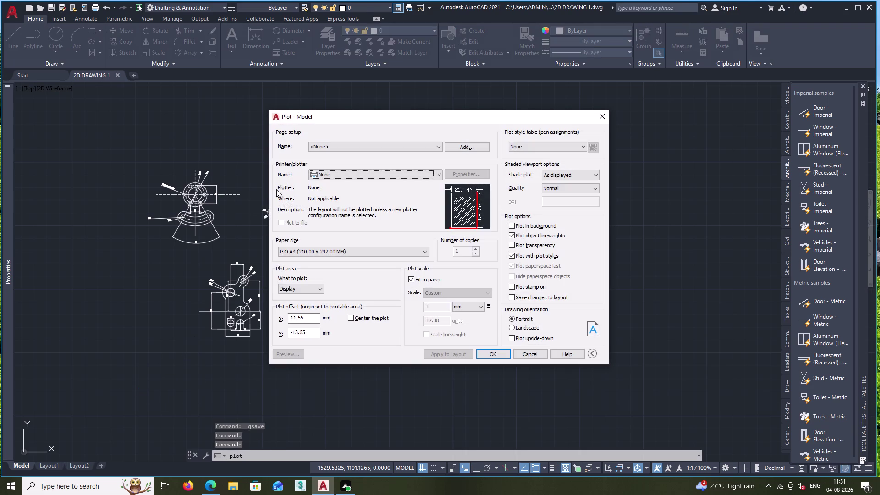
Plot to AutoCAD PDF (High Quality Print) with a centred window around all three drawings, and preview it.
click(440, 176)
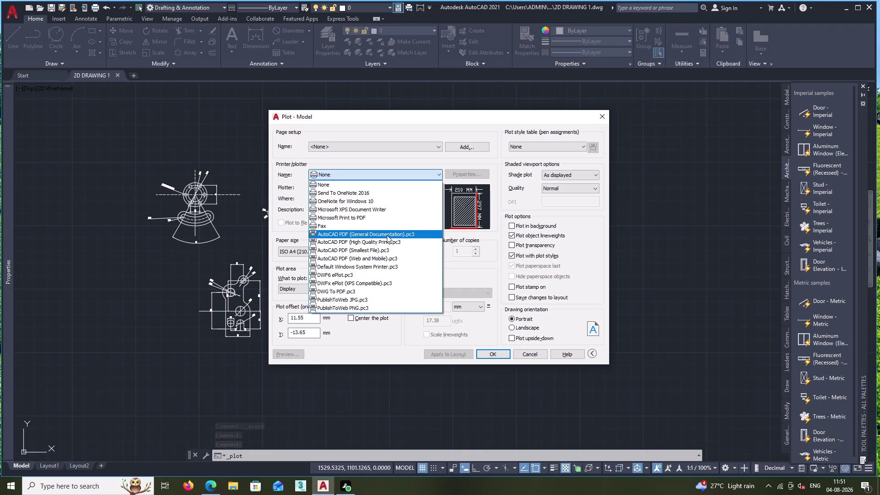
click(387, 241)
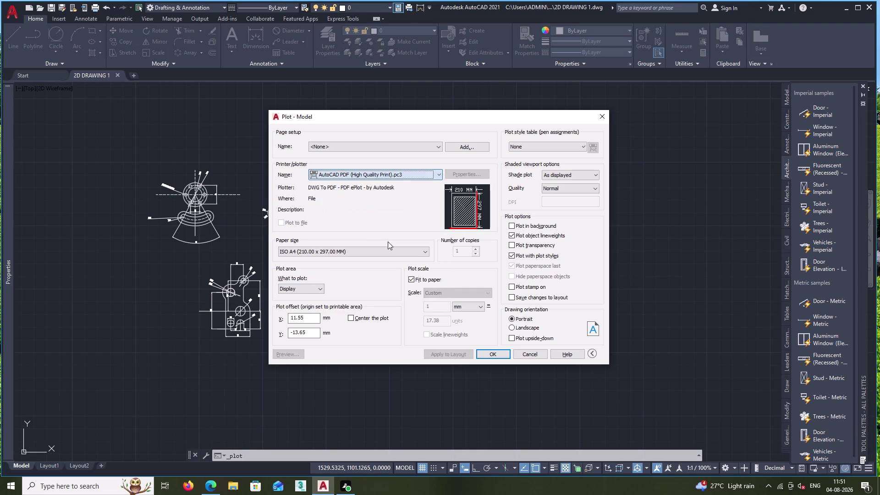
click(320, 290)
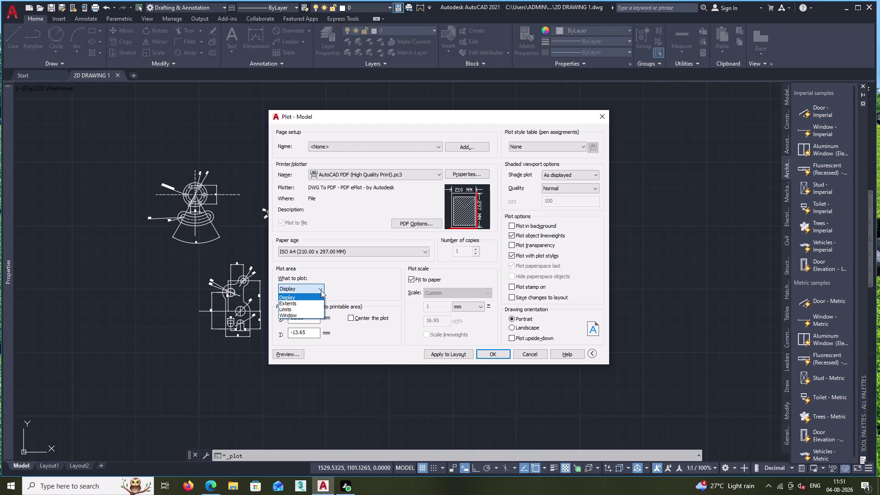
click(316, 315)
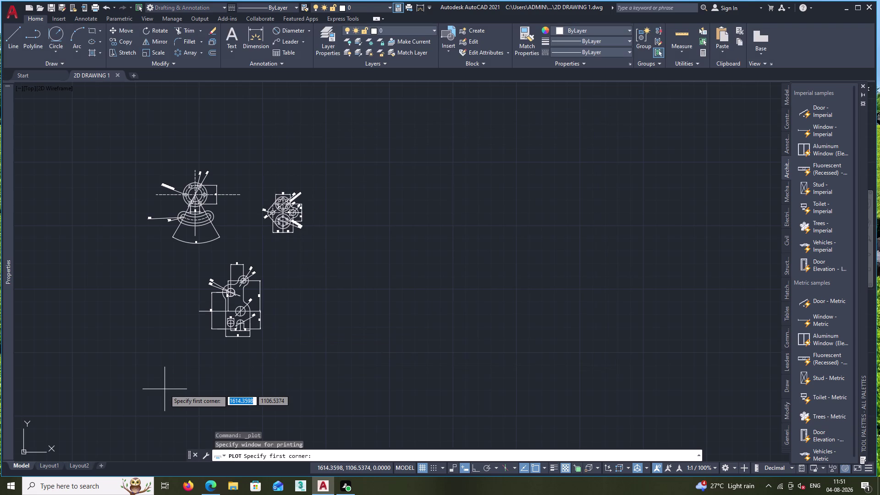
click(96, 363)
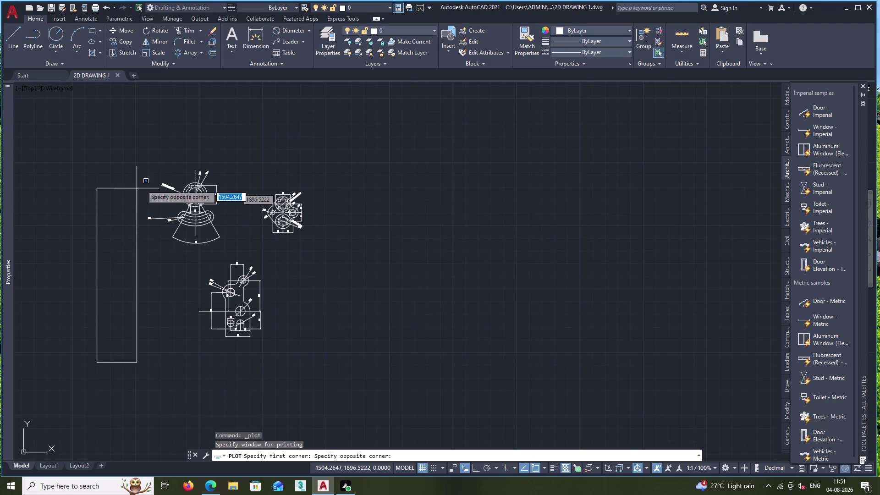
click(332, 162)
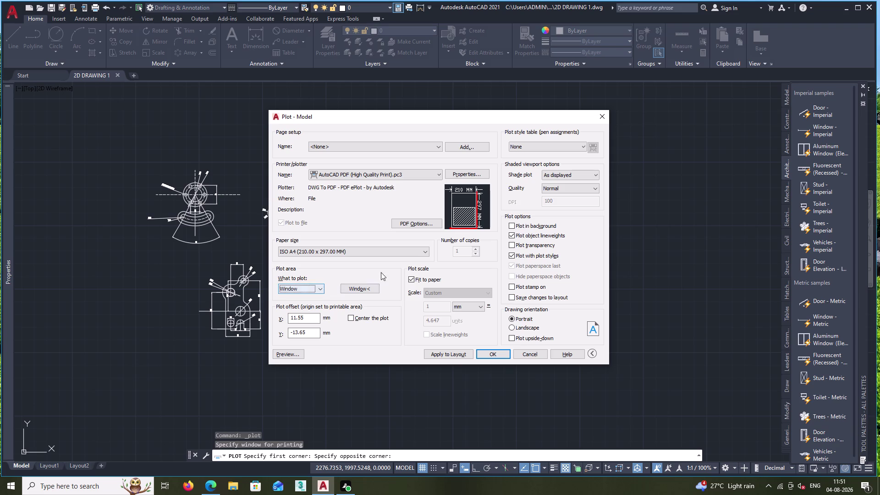
click(351, 315)
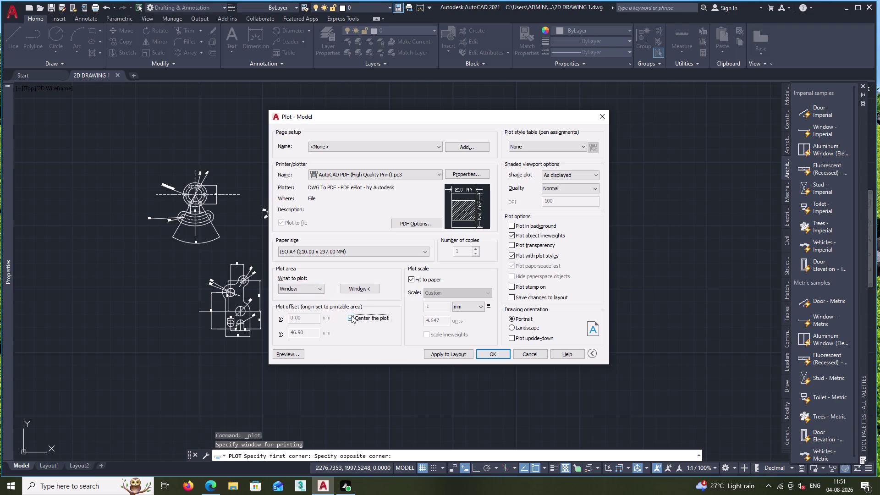
double_click(292, 352)
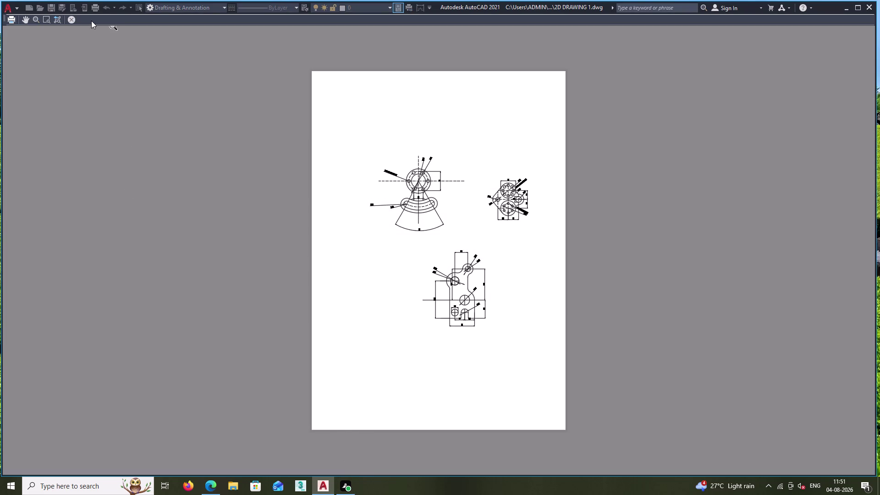
Inspect the A4 preview up close, including the lower drawing, then close the preview and Plot dialog.
scroll(up, 3)
middle_drag(404, 199, 283, 425)
scroll(down, 3)
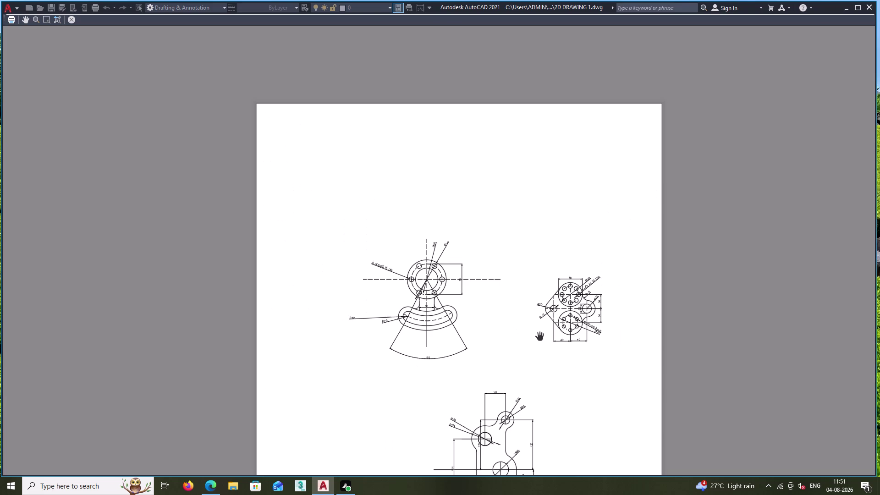
middle_drag(542, 344, 515, 239)
scroll(up, 3)
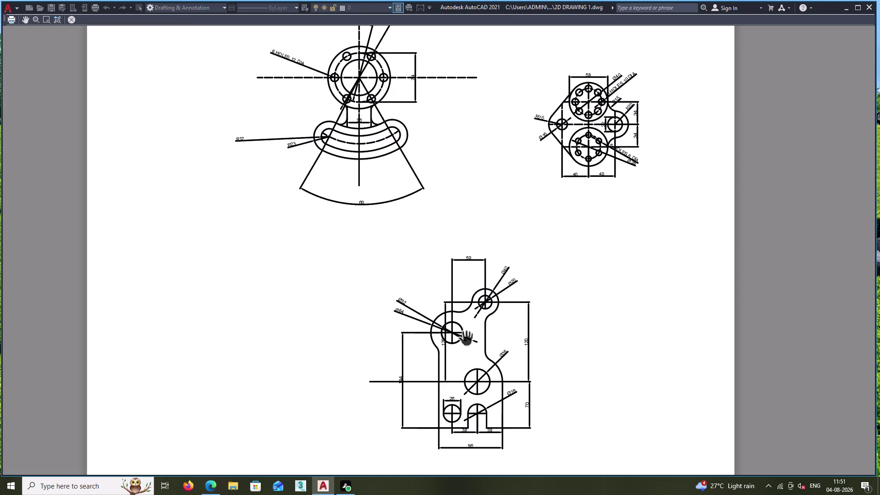
scroll(up, 3)
middle_drag(466, 338, 478, 286)
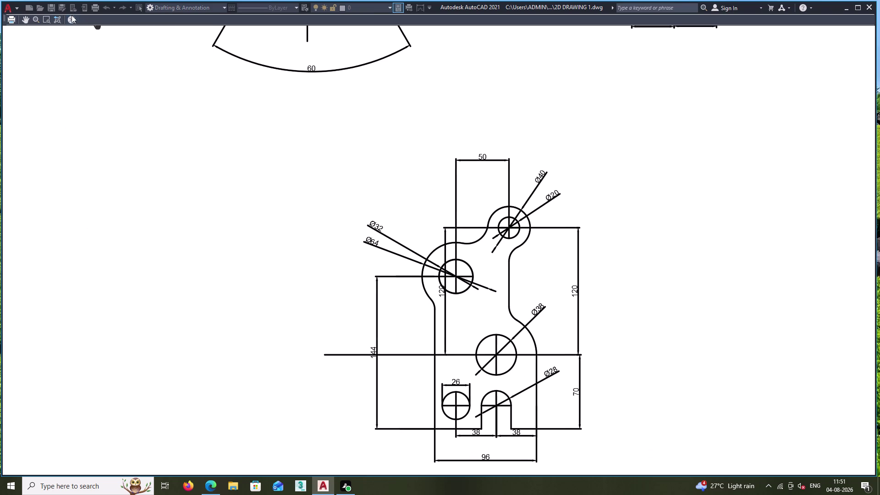
click(70, 17)
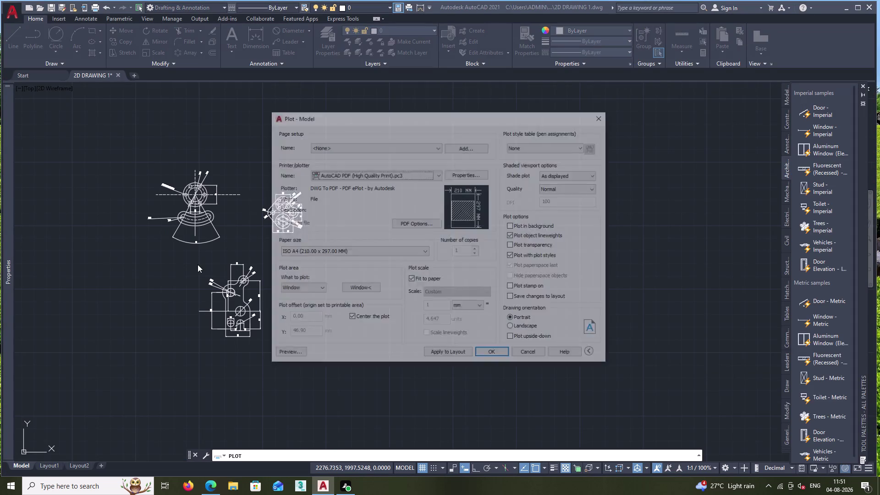
click(603, 119)
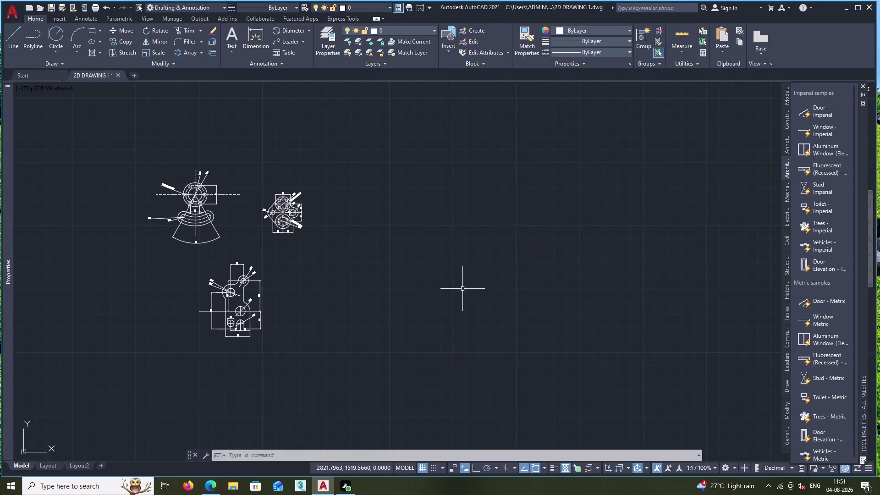
Centre the lower slotted bracket drawing in the view and start the Hatch command.
scroll(up, 3)
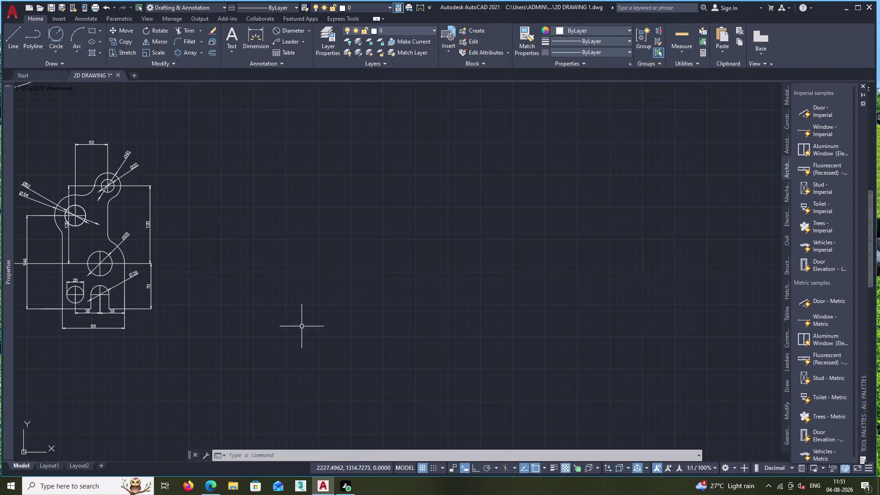
middle_drag(297, 322, 531, 361)
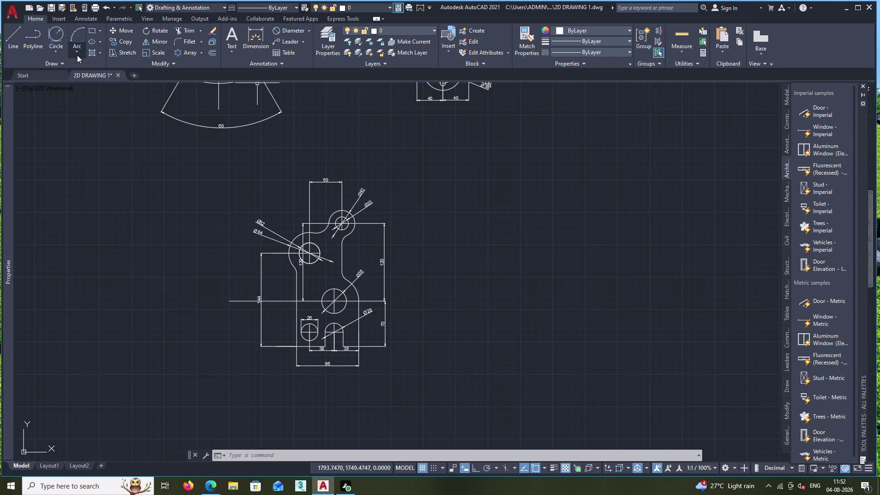
click(94, 54)
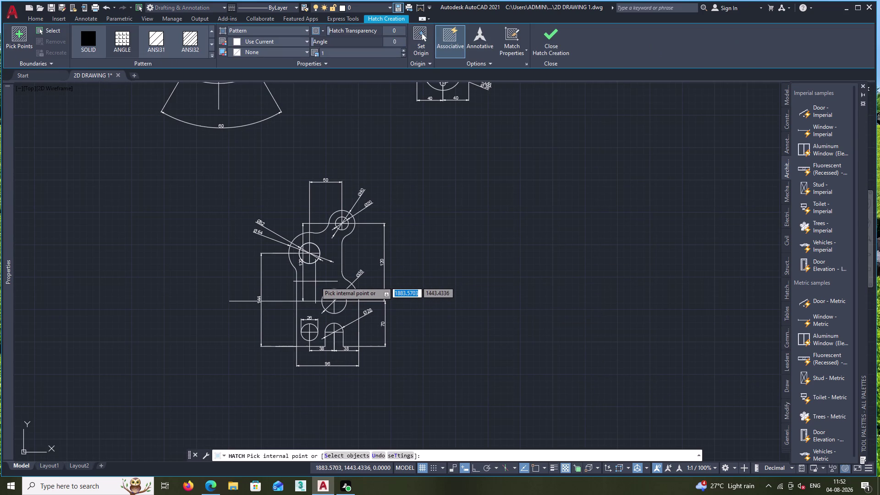
Hatch the lower bracket with the ANSI diagonal pattern, leaving holes unfilled, and save the drawing.
click(189, 35)
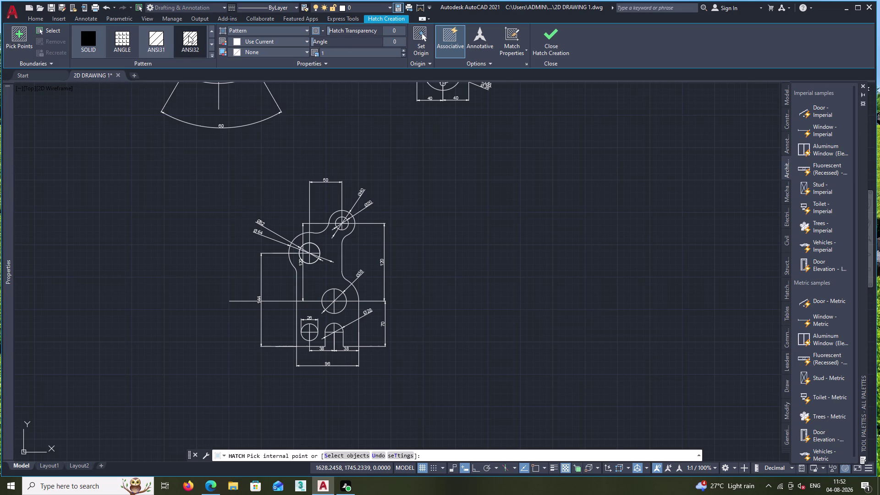
click(322, 278)
click(311, 307)
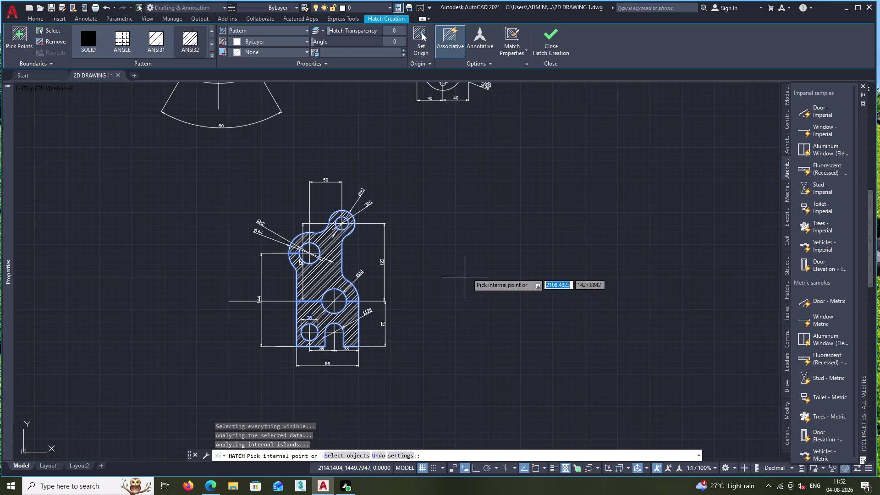
double_click(547, 34)
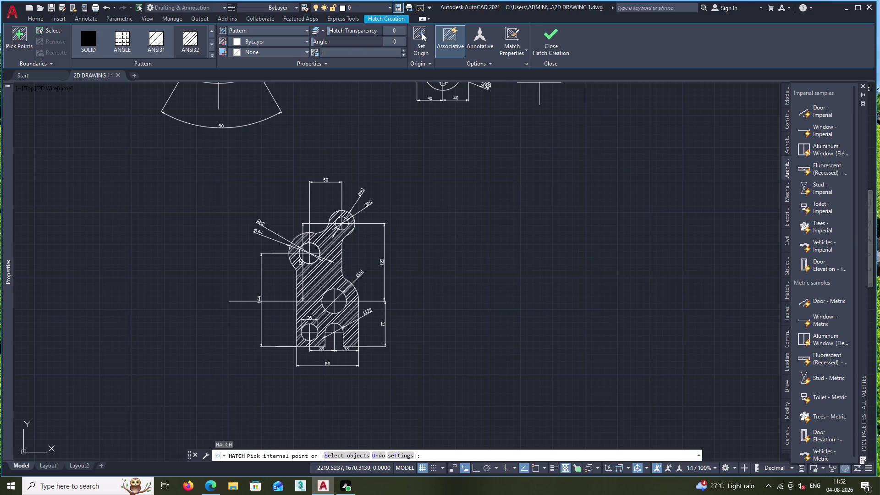
double_click(547, 36)
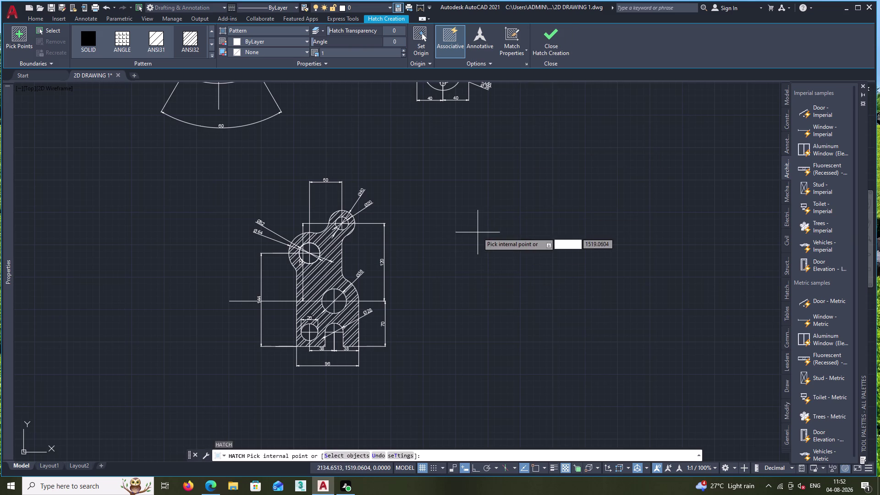
click(548, 47)
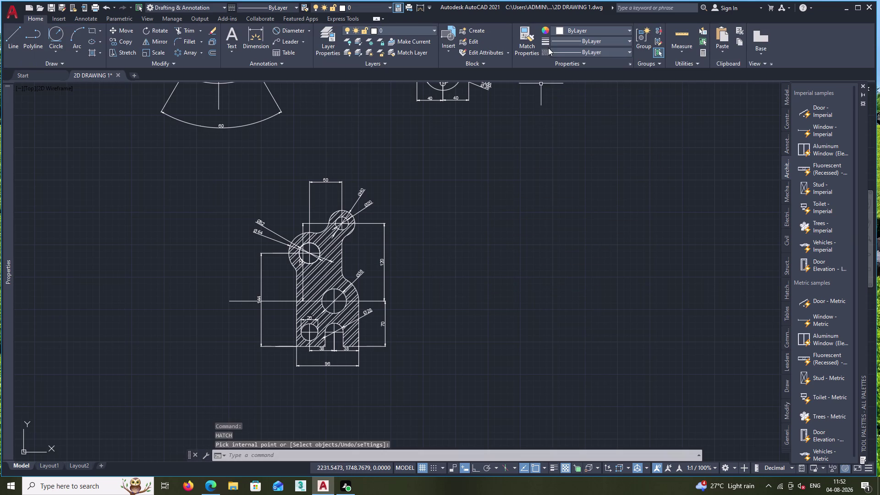
key(ctrl+s)
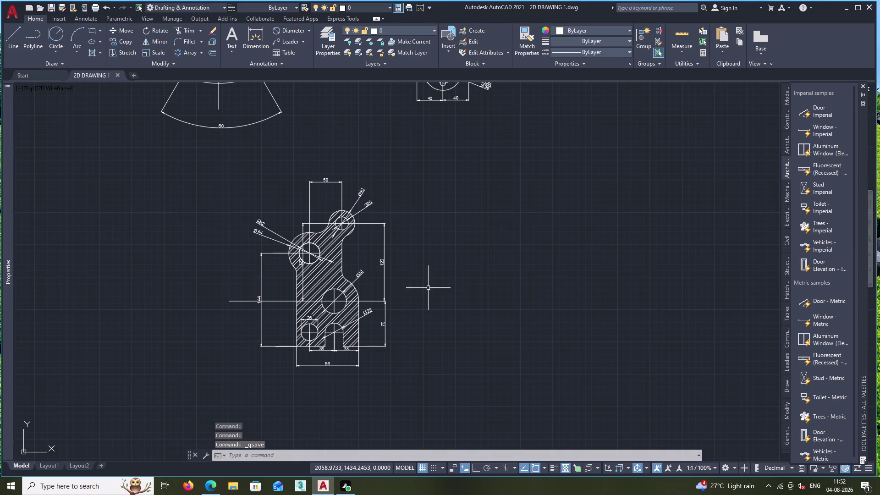
Save 2D DRAWING 1.dwg again and zoom out to show all three drawings.
key(ctrl+s)
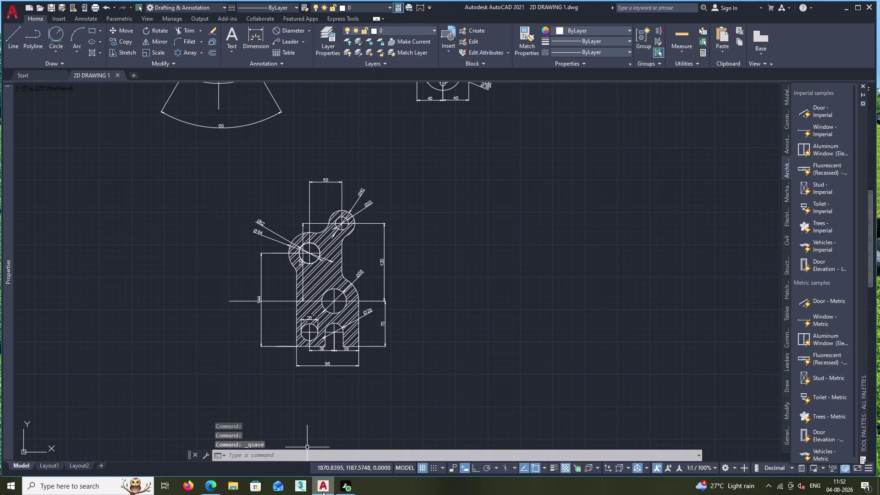
scroll(down, 3)
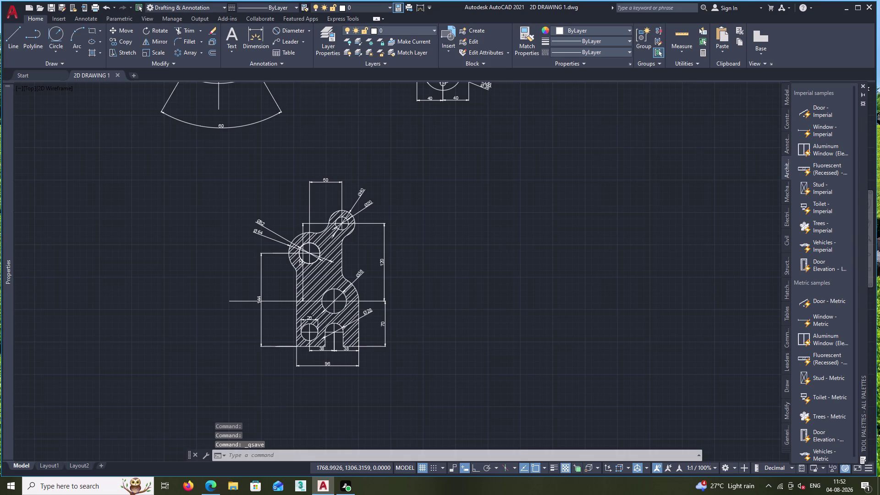
key(ctrl+p)
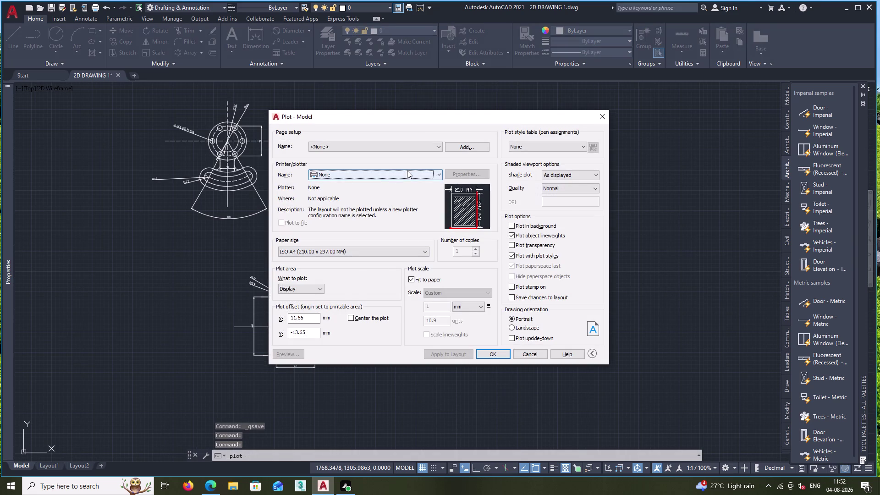
Plot to AutoCAD PDF (High Quality Print) using a window around all three drawings, and preview it.
click(407, 171)
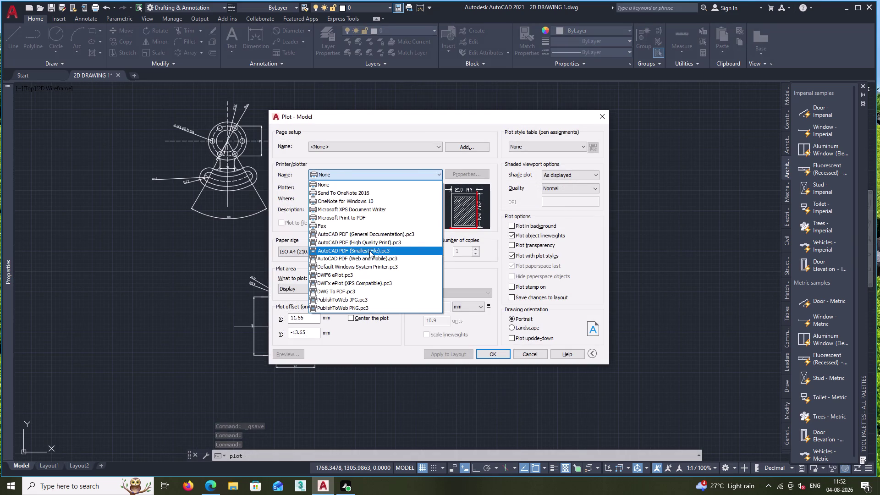
click(372, 243)
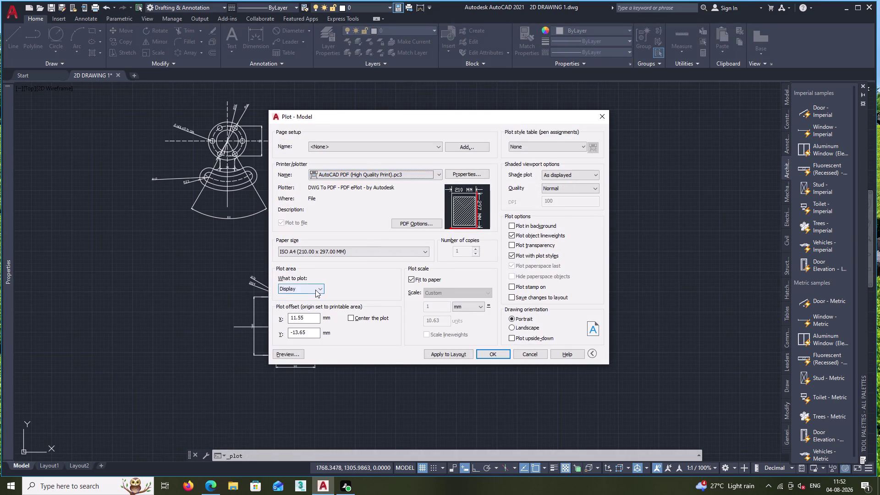
click(316, 288)
click(314, 315)
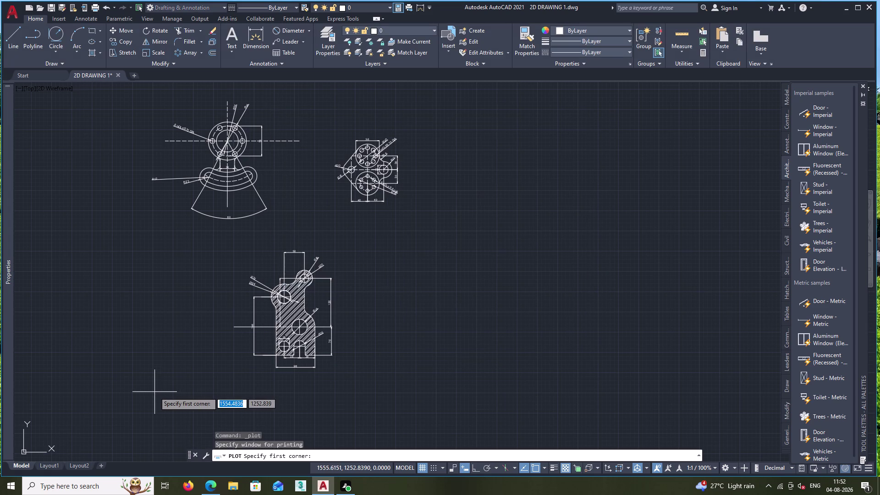
drag(80, 388, 81, 376)
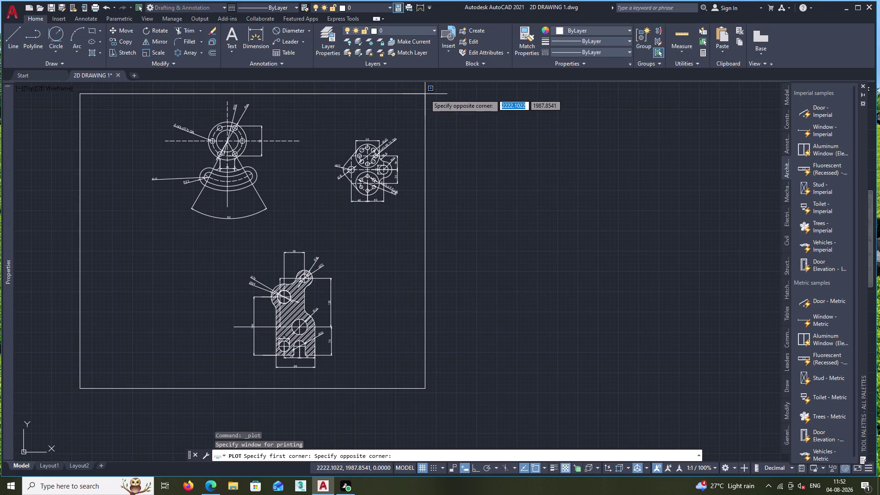
click(493, 96)
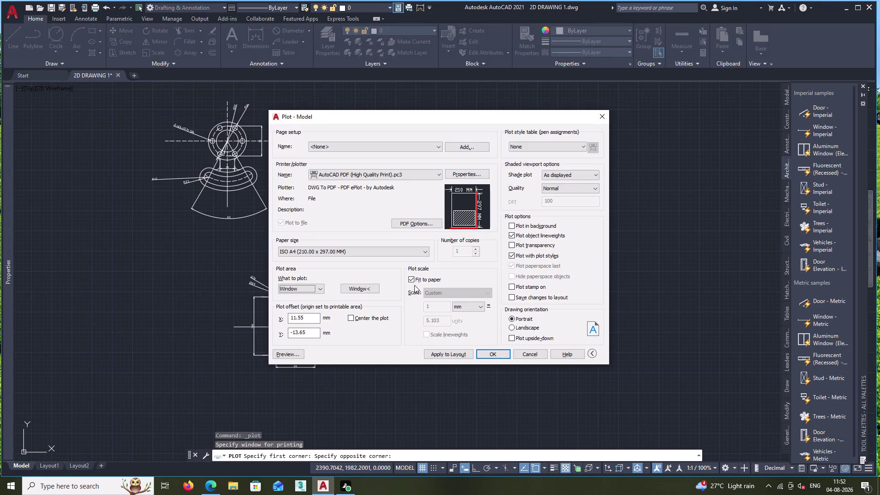
click(292, 351)
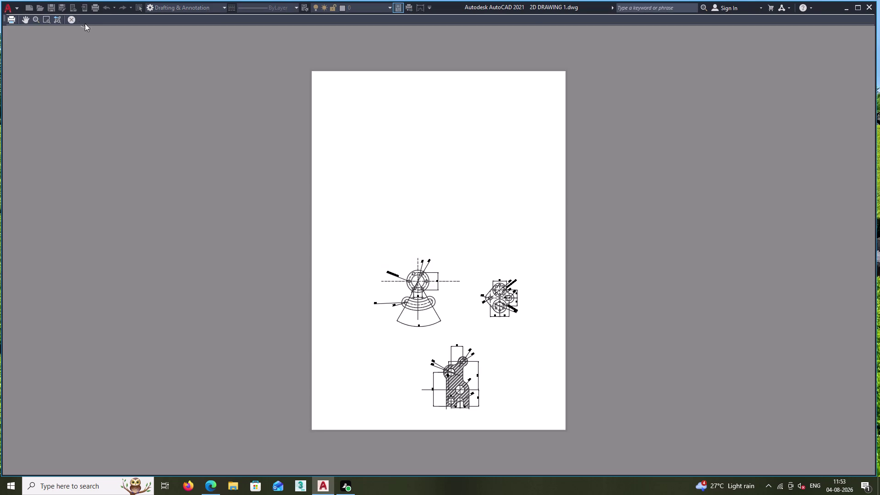
Centre the plot on the A4 sheet, review the PDF quality options, and preview again.
click(73, 20)
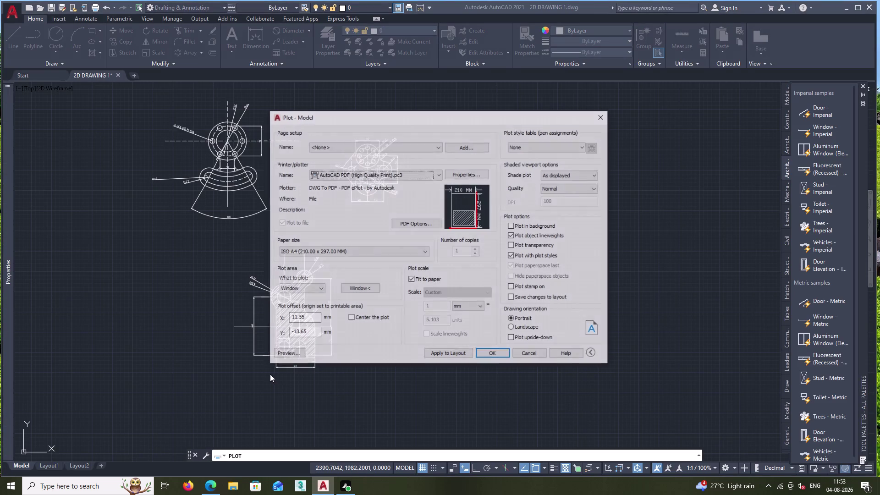
click(349, 318)
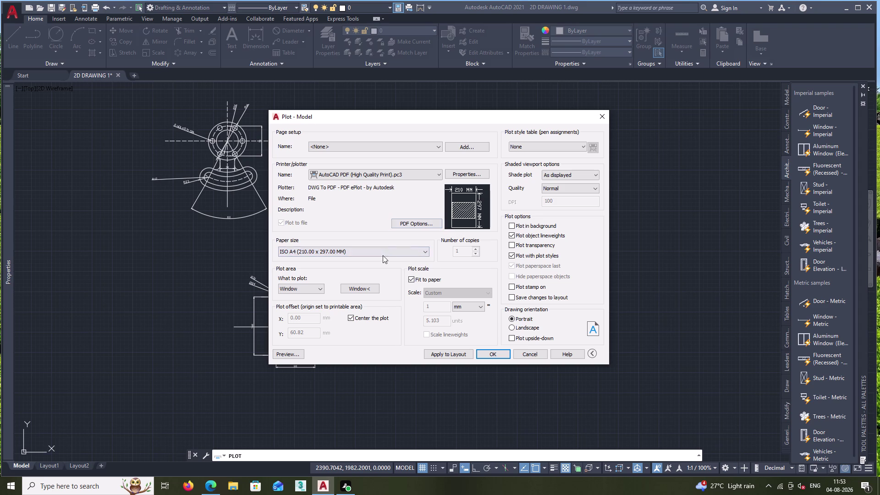
double_click(430, 224)
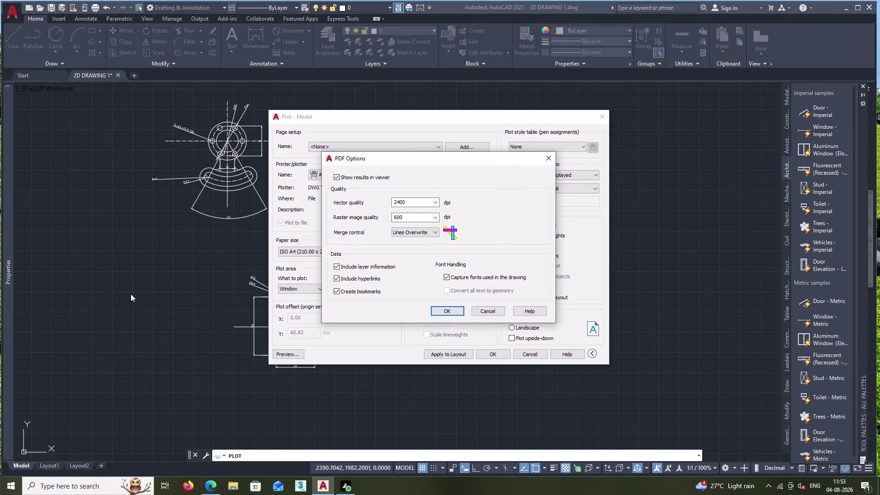
click(551, 161)
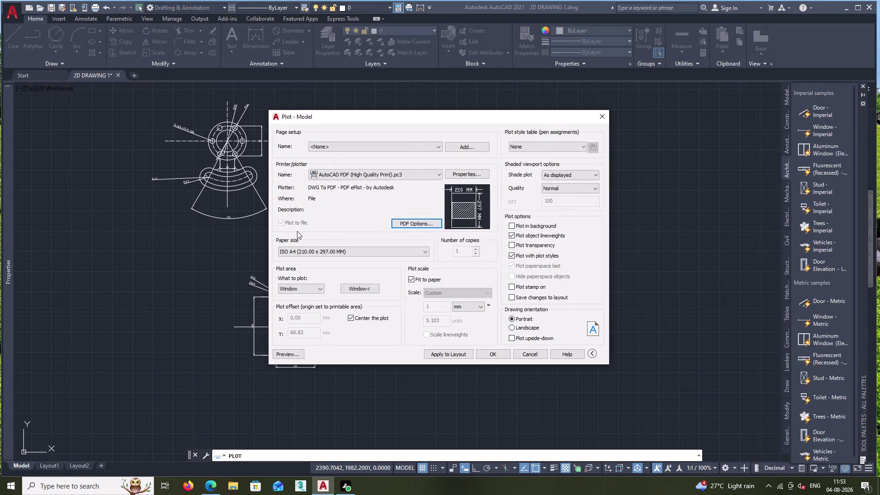
double_click(423, 254)
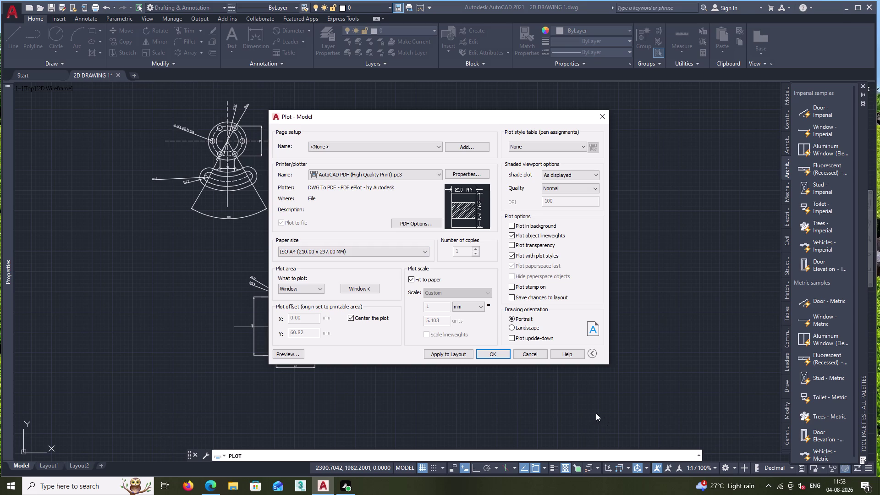
click(283, 355)
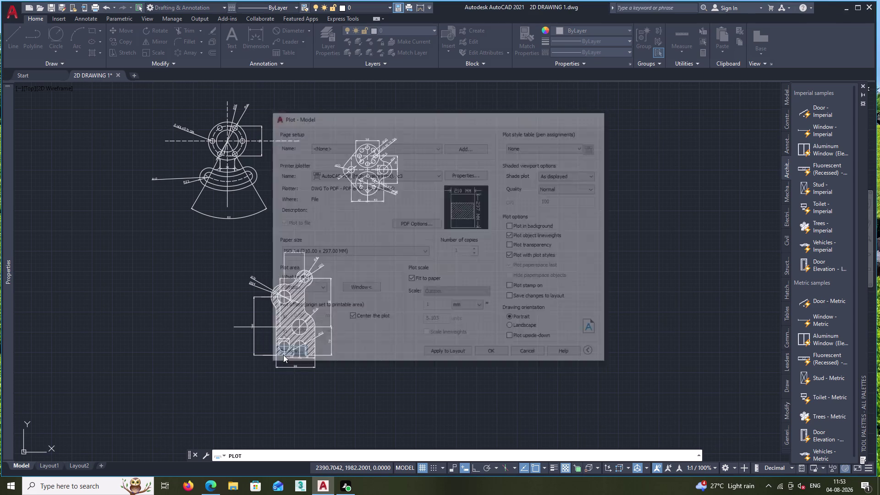
Inspect the zoomed preview, then plot to 2D DRAWING 1-Model.pdf in Documents.
scroll(up, 3)
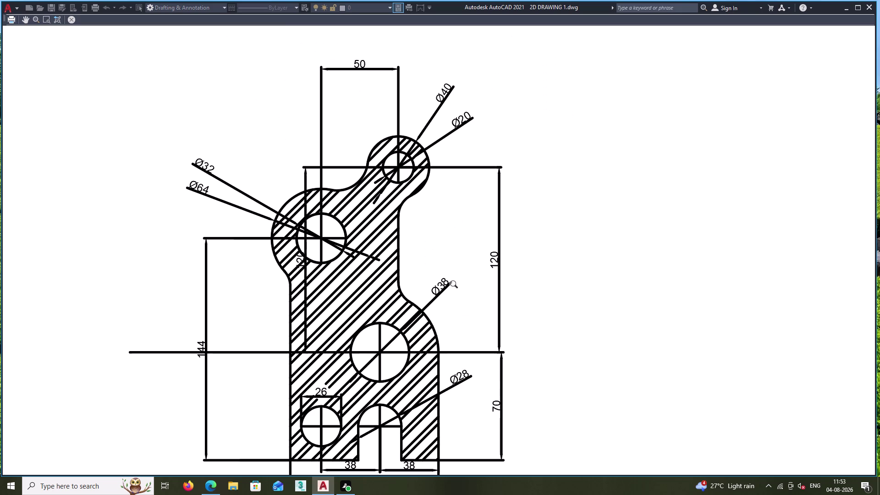
scroll(up, 3)
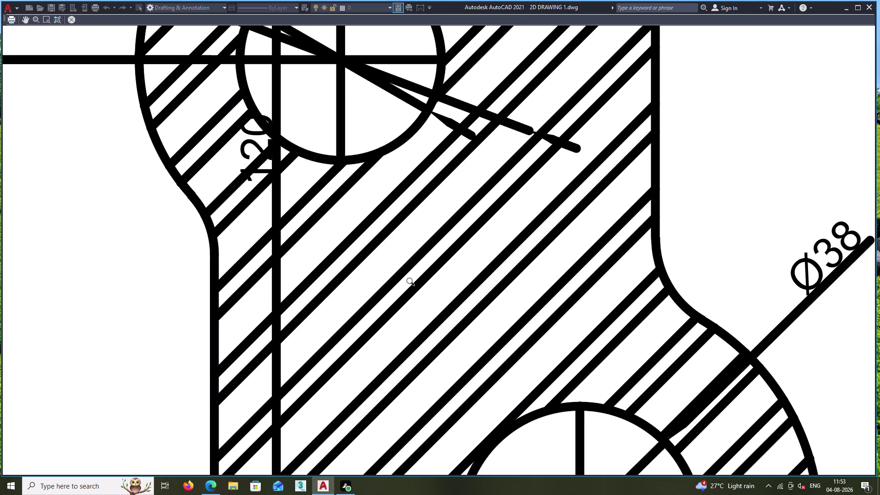
scroll(down, 3)
scroll(down, 3)
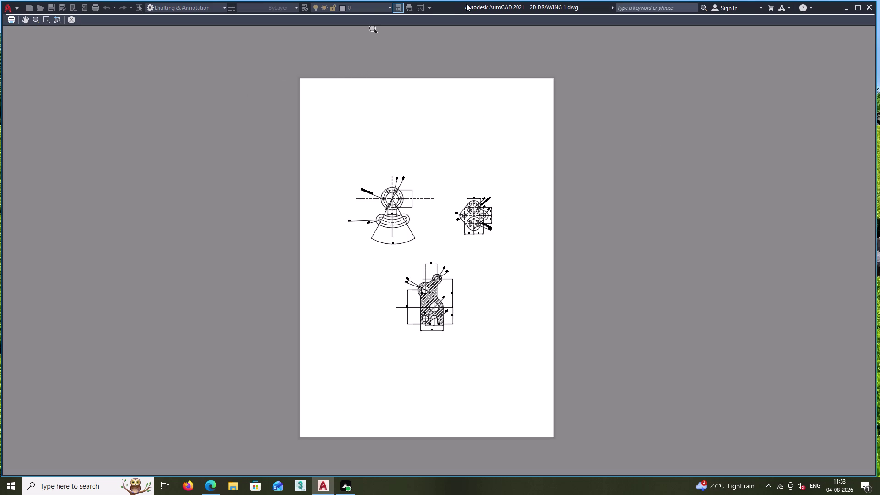
click(67, 18)
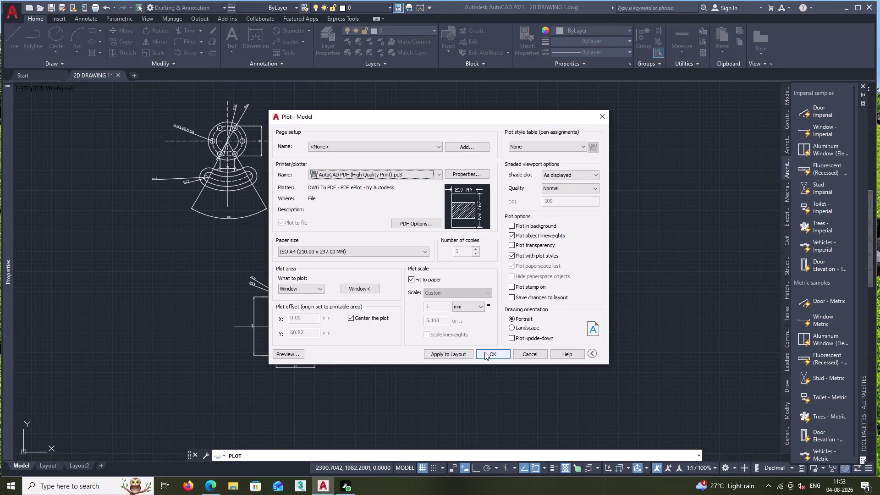
click(485, 352)
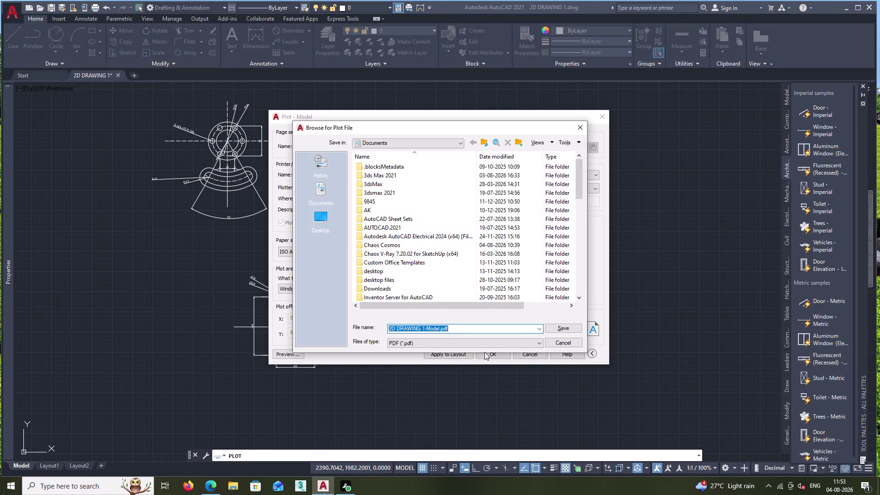
double_click(557, 326)
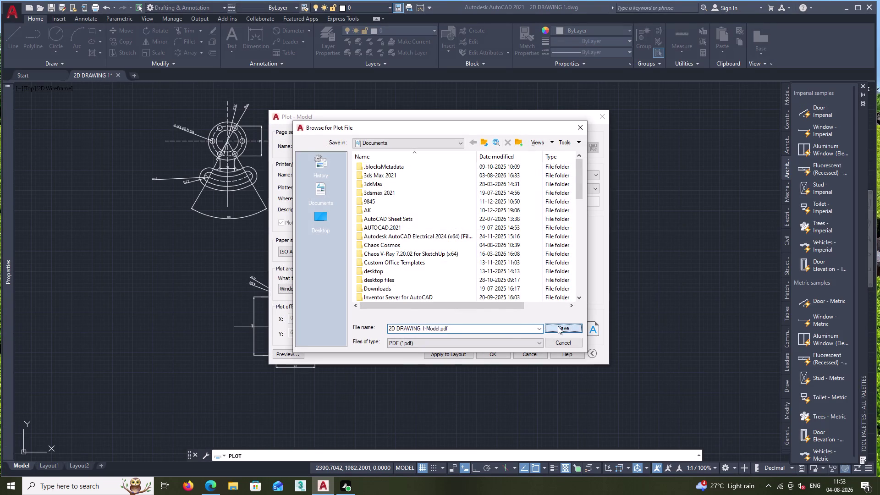